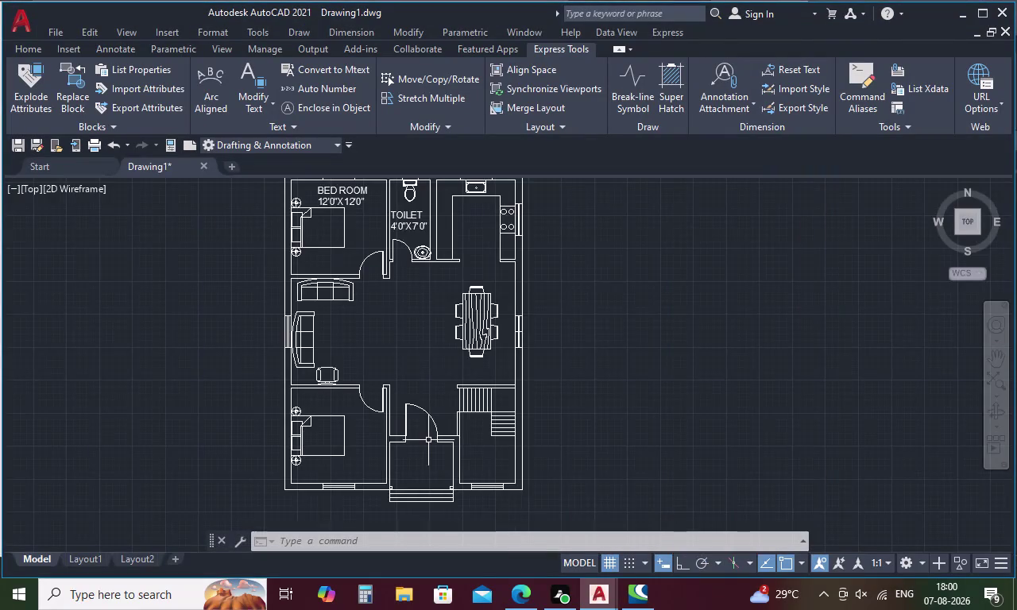
Paste a copy of the bedroom label into the kitchen and open it for editing.
scroll(down, 3)
scroll(up, 3)
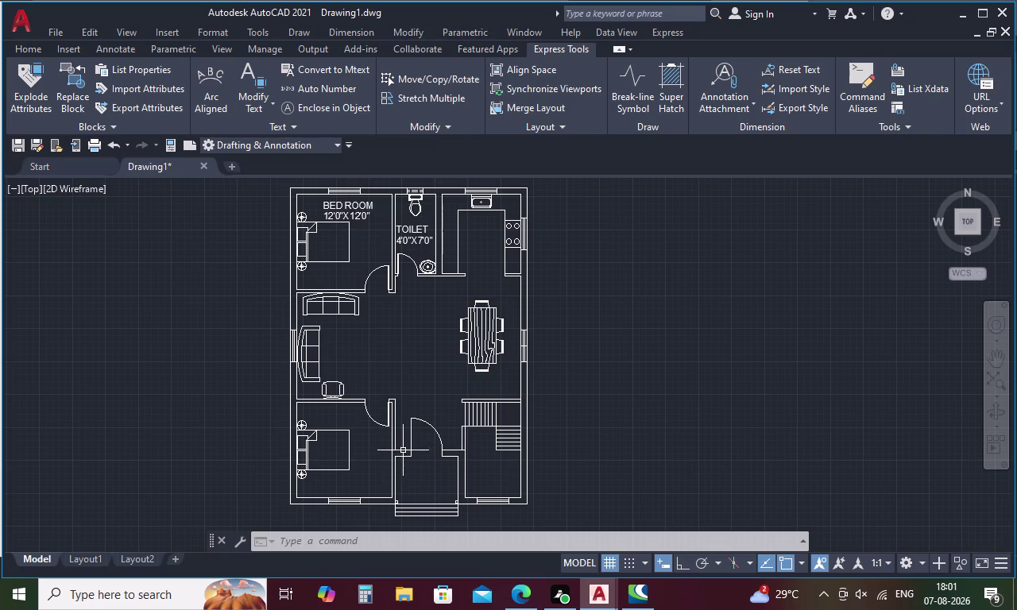
key(ctrl+v)
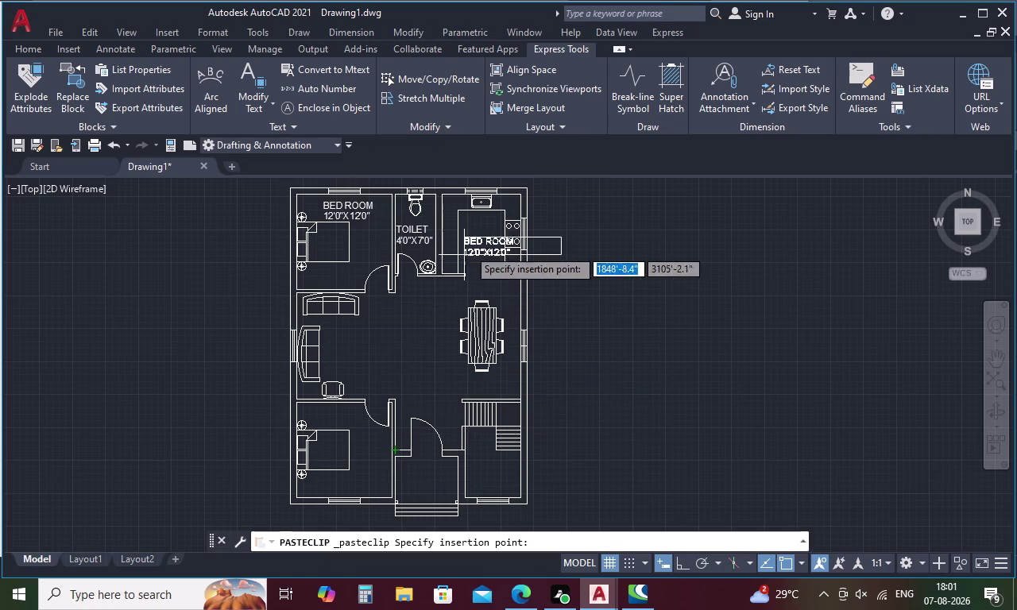
scroll(up, 3)
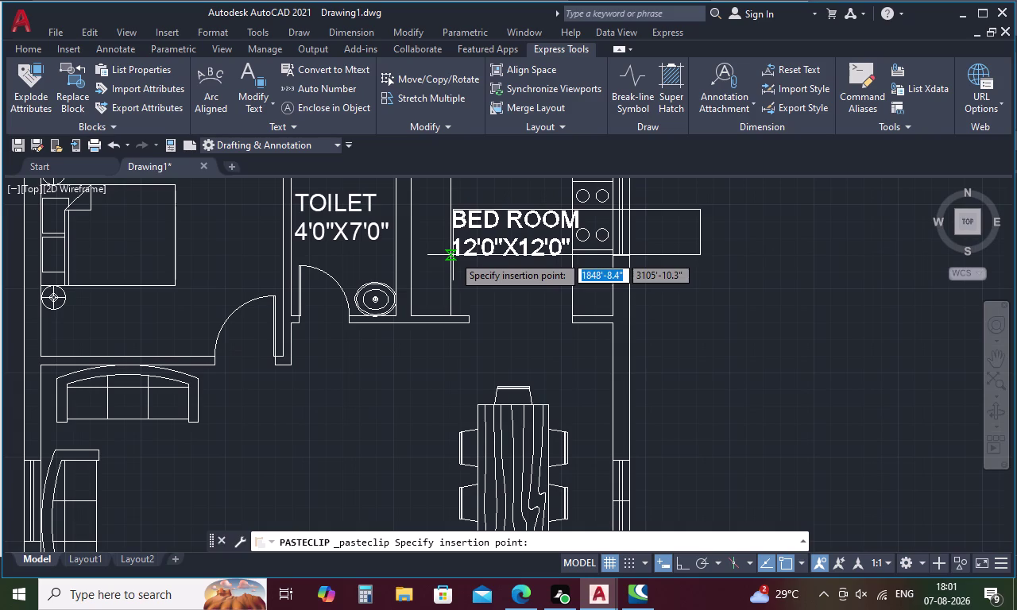
click(453, 255)
double_click(531, 240)
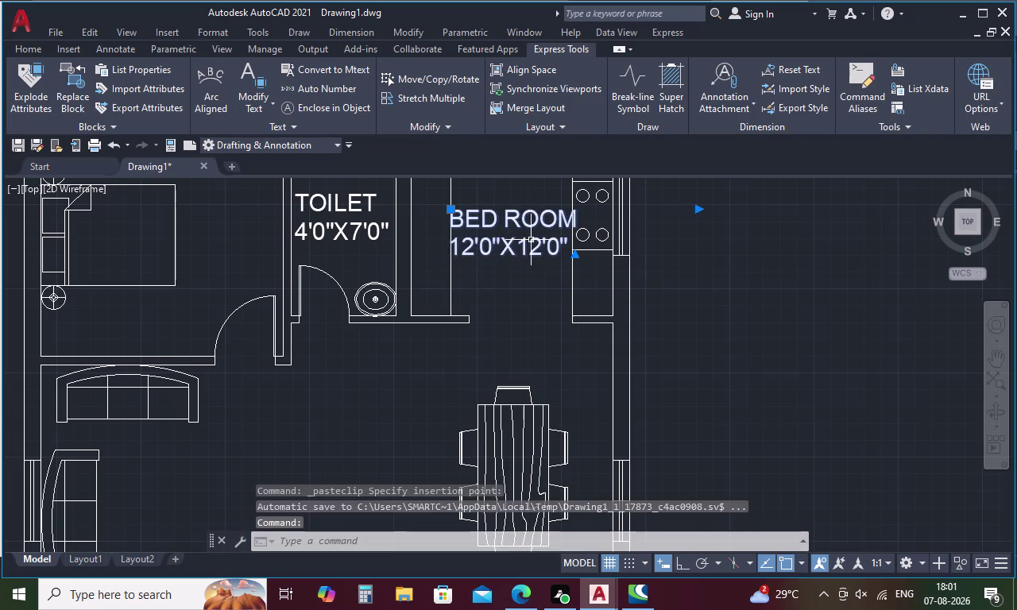
Replace the label's room name with KITCHEN.
click(576, 223)
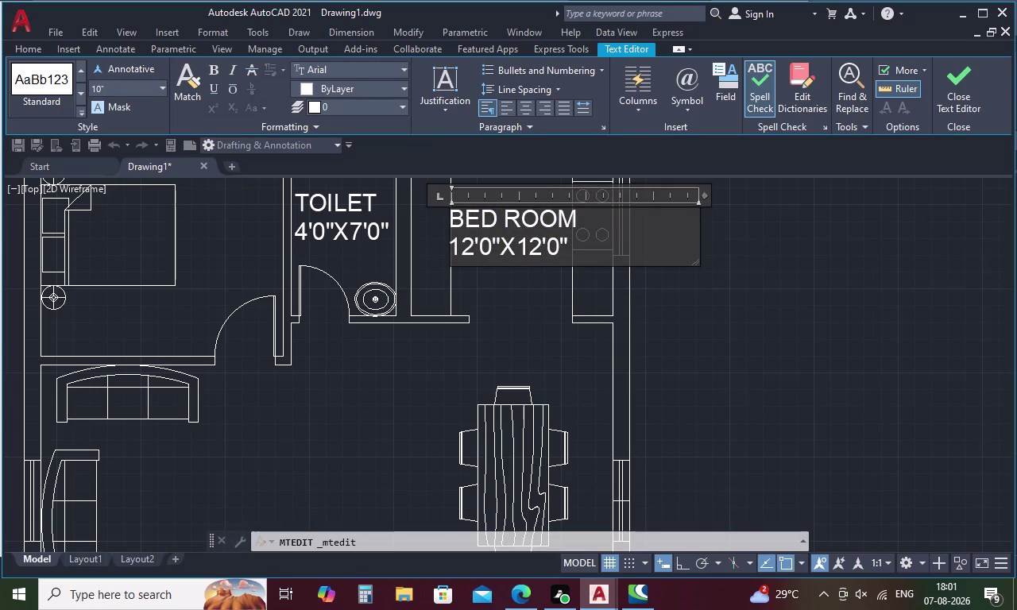
key(BackSpace)
key(BackSpace)
key(BackSpace)
text(K)
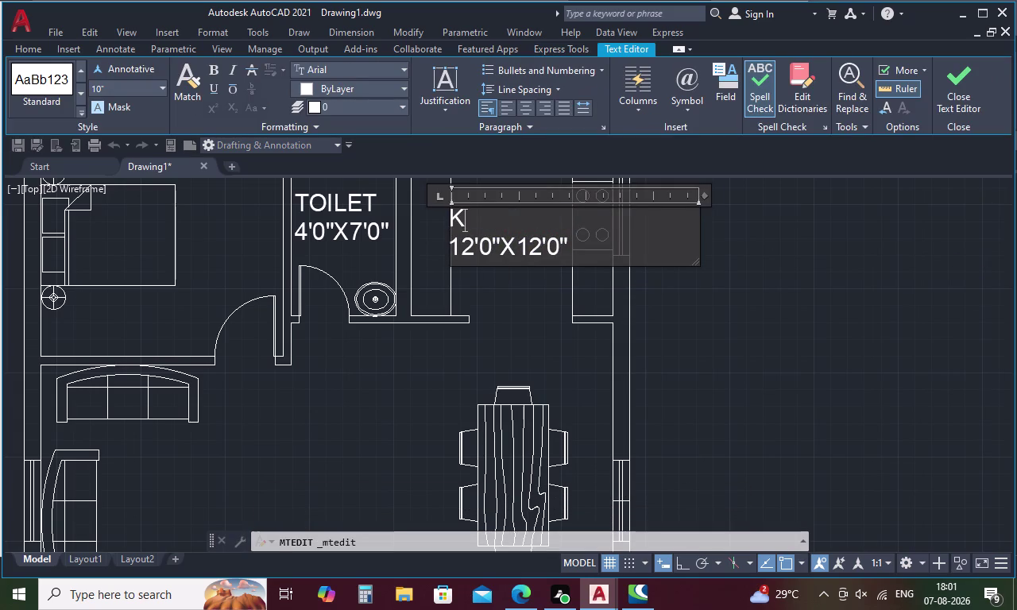
text(ITCHE)
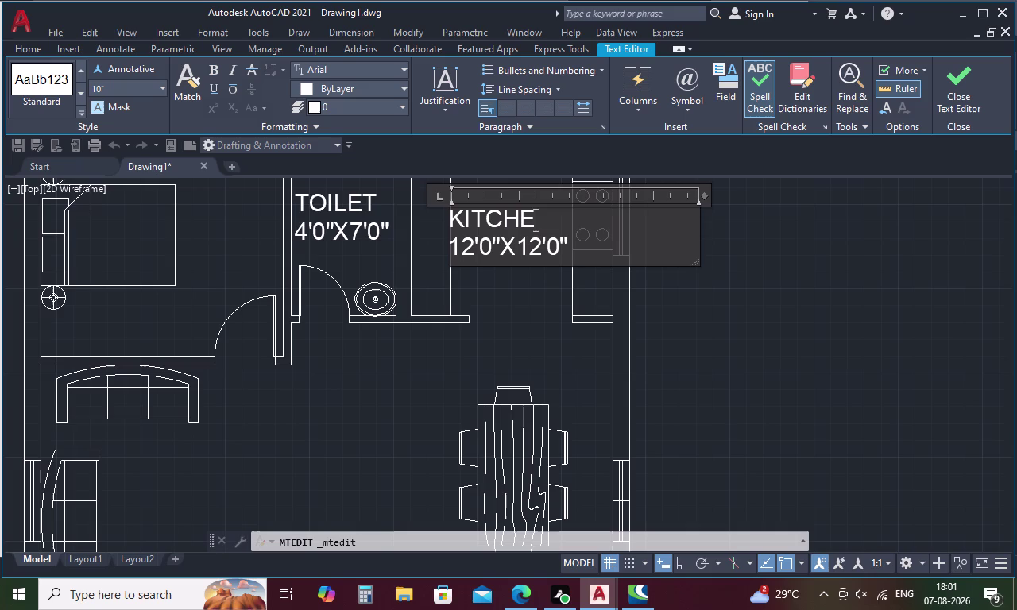
text(N)
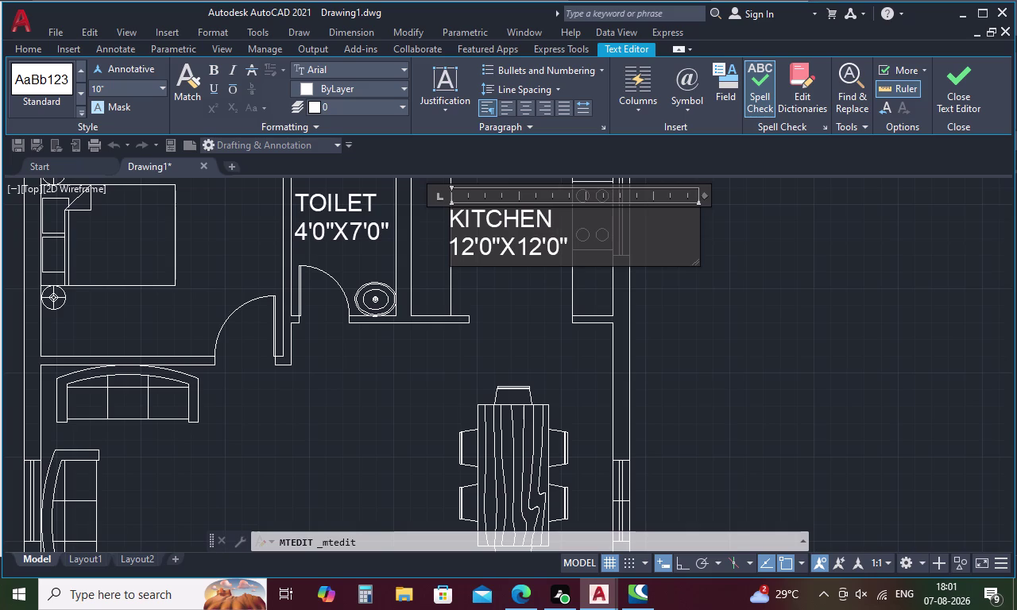
Change the second size dimension to 10'0".
key(Down)
key(Left)
key(BackSpace)
key(0)
key(Left)
key(Left)
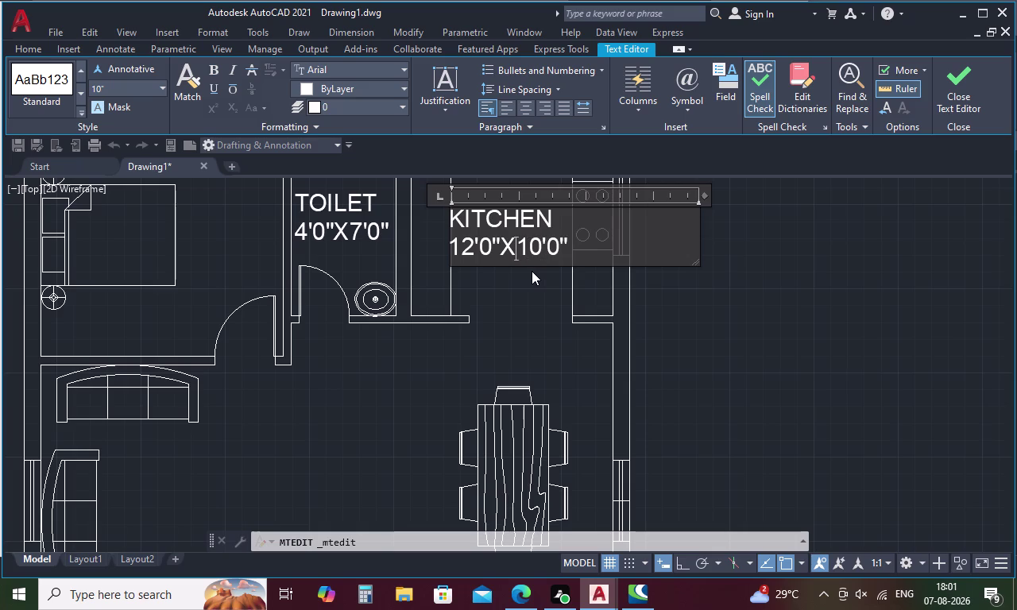
Change the first size dimension to 10'0", giving KITCHEN 10'0"X10'0".
key(Left)
key(Left)
key(Left)
key(Left)
key(BackSpace)
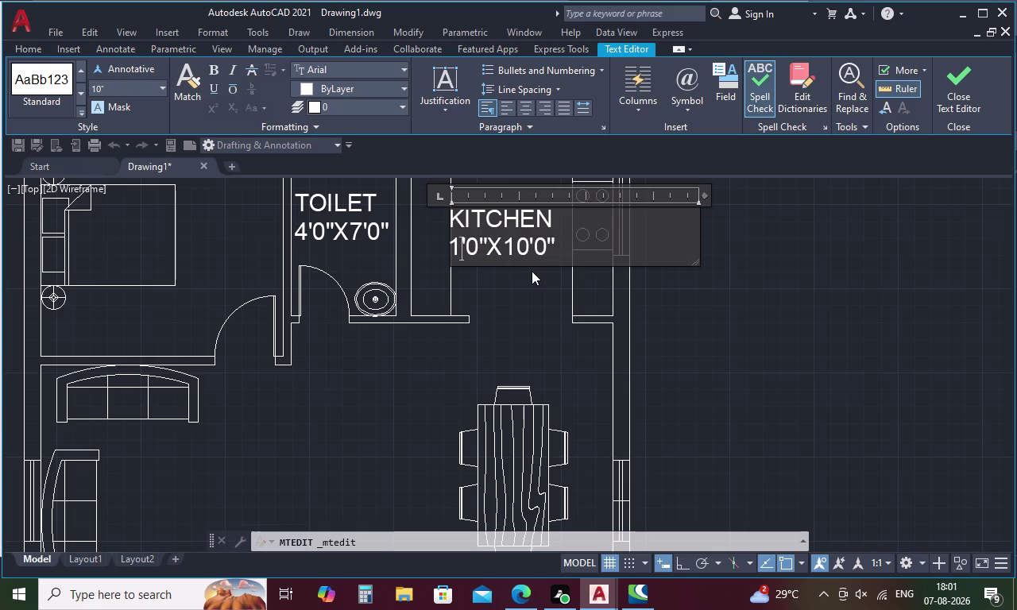
key(0)
click(523, 294)
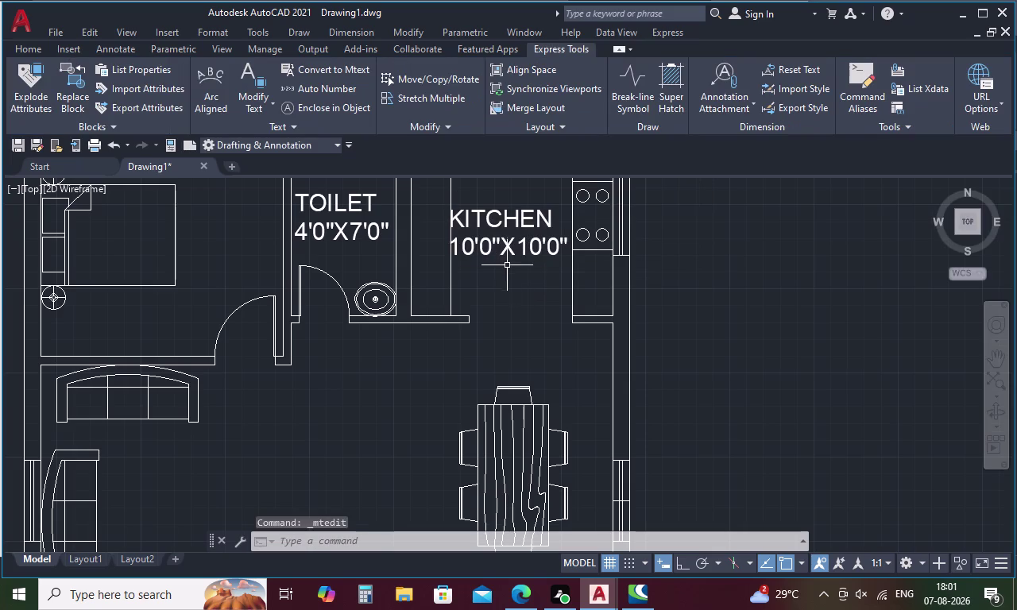
Move the KITCHEN label slightly into its final position.
click(507, 250)
right_click(507, 250)
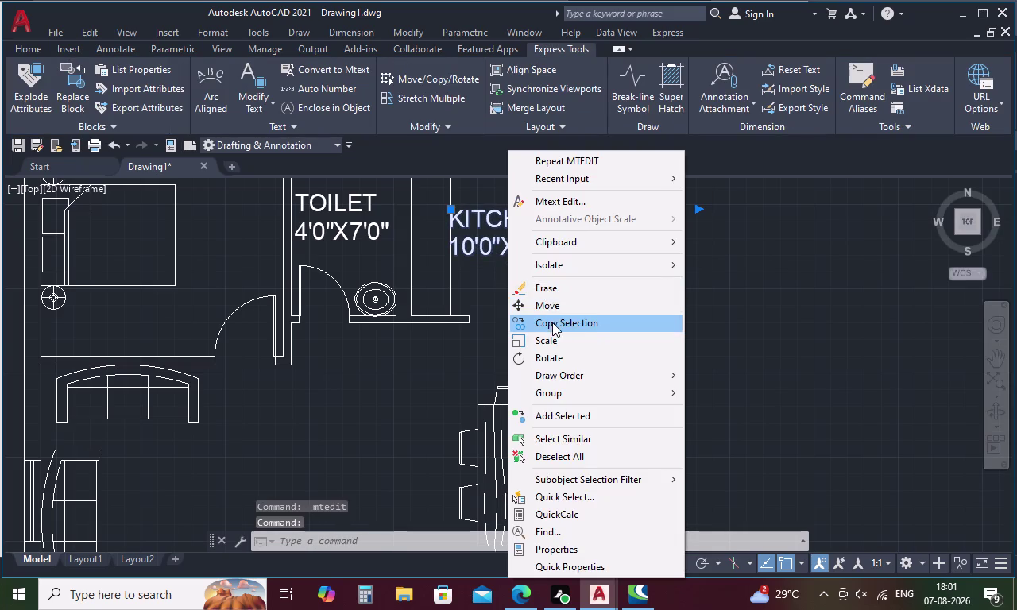
click(551, 308)
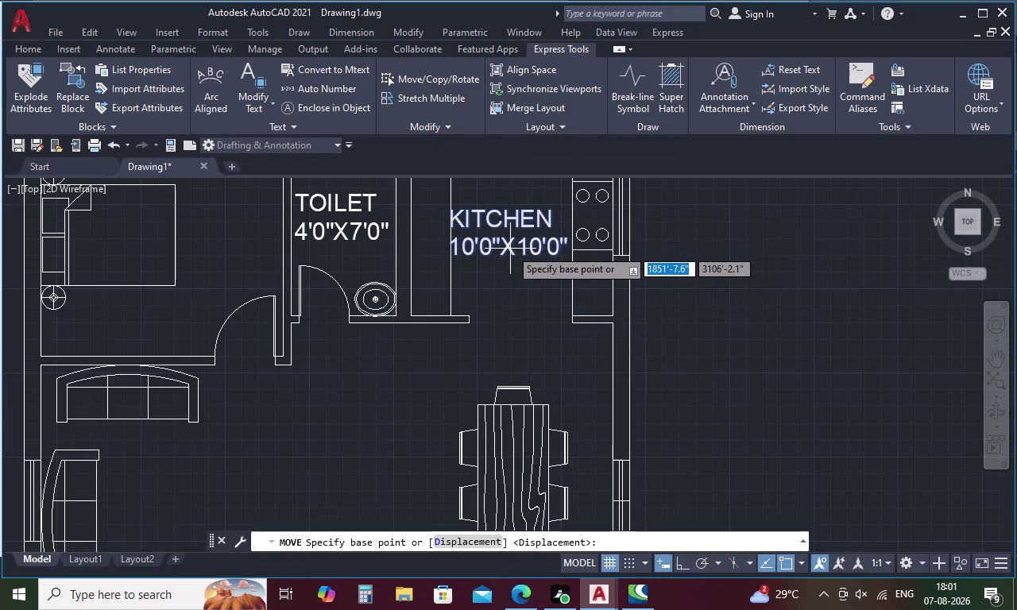
click(507, 250)
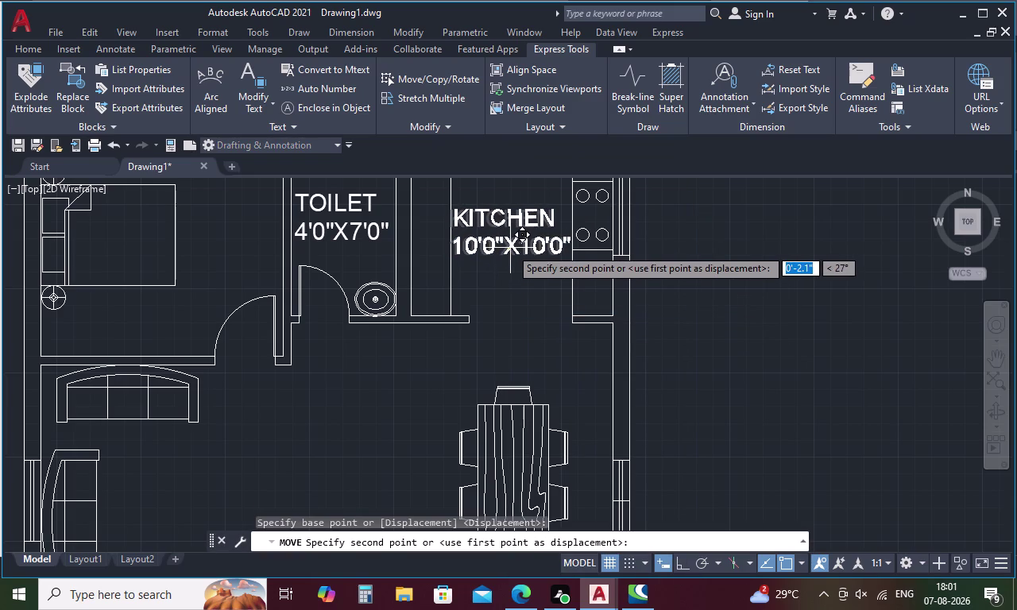
click(511, 248)
Pan to the central rooms and paste another copy of the bedroom label.
scroll(down, 3)
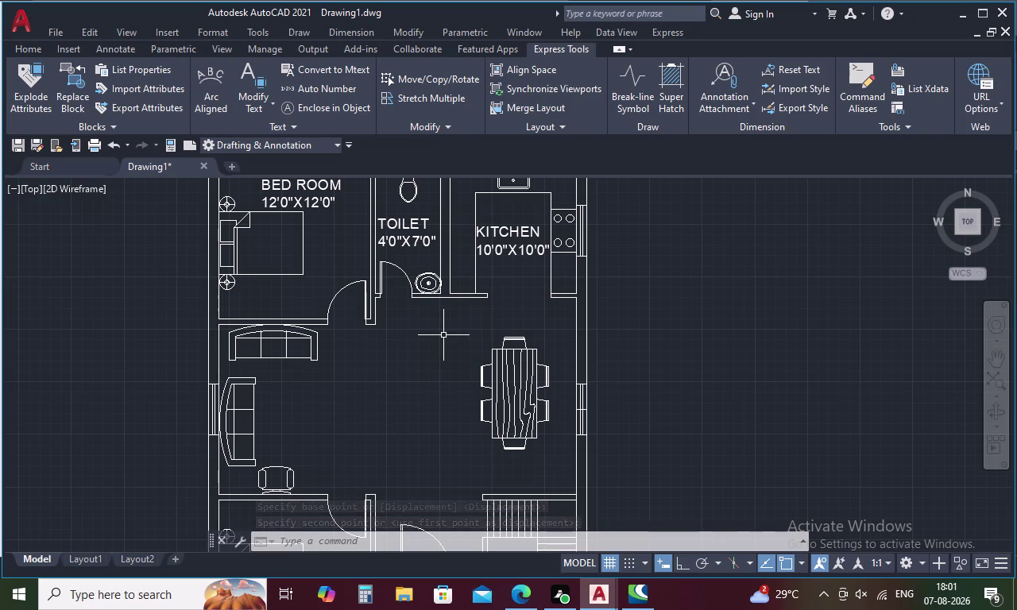
middle_drag(440, 337, 471, 344)
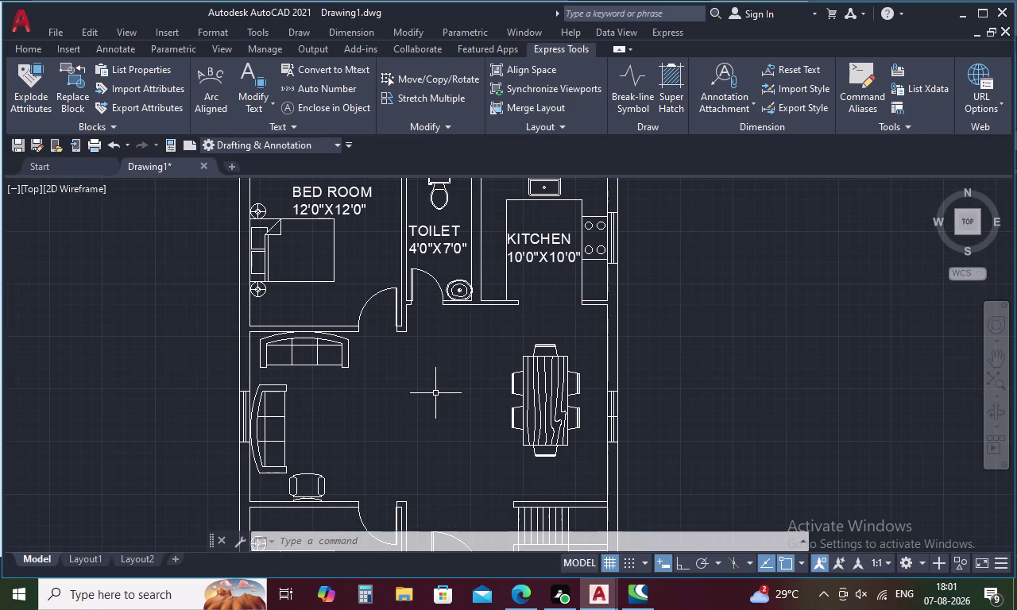
key(ctrl+v)
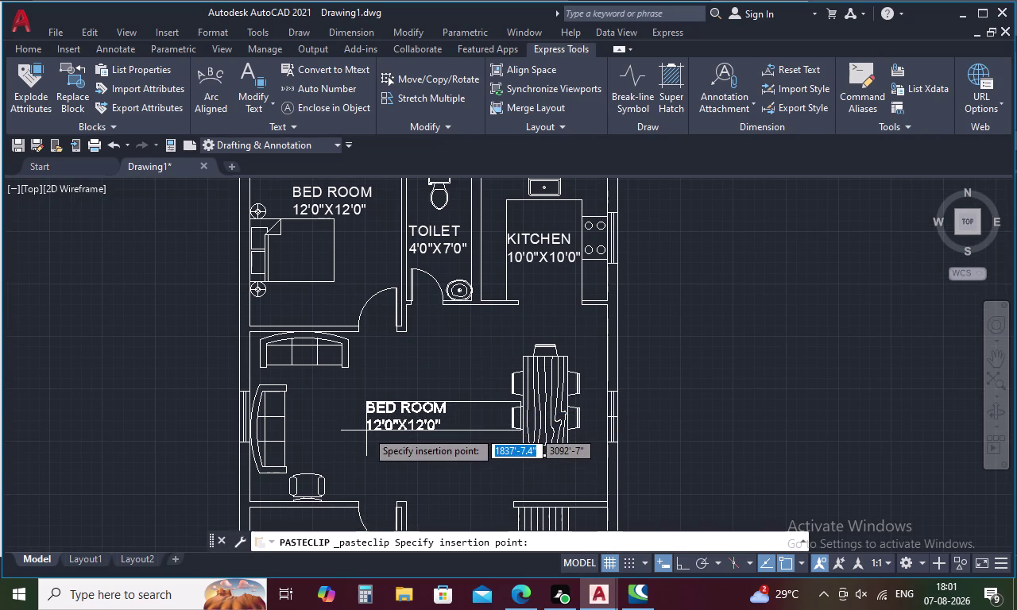
Place the label copy in the living area and clear its old room name.
click(366, 431)
double_click(408, 406)
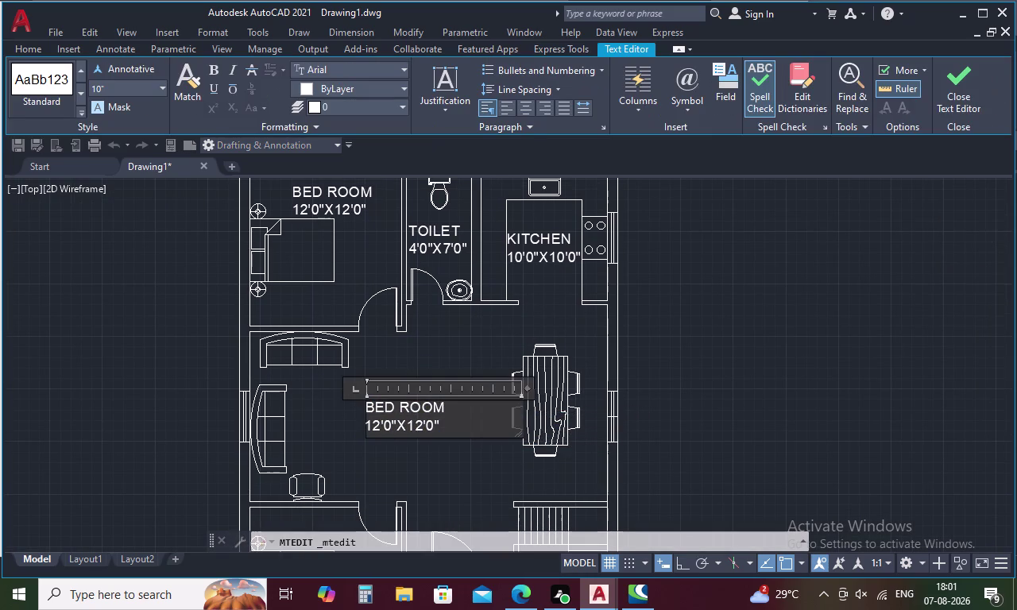
click(462, 421)
click(454, 410)
key(BackSpace)
key(BackSpace)
key(BackSpace)
Retype the first line as LIVING & DINING.
text(LI)
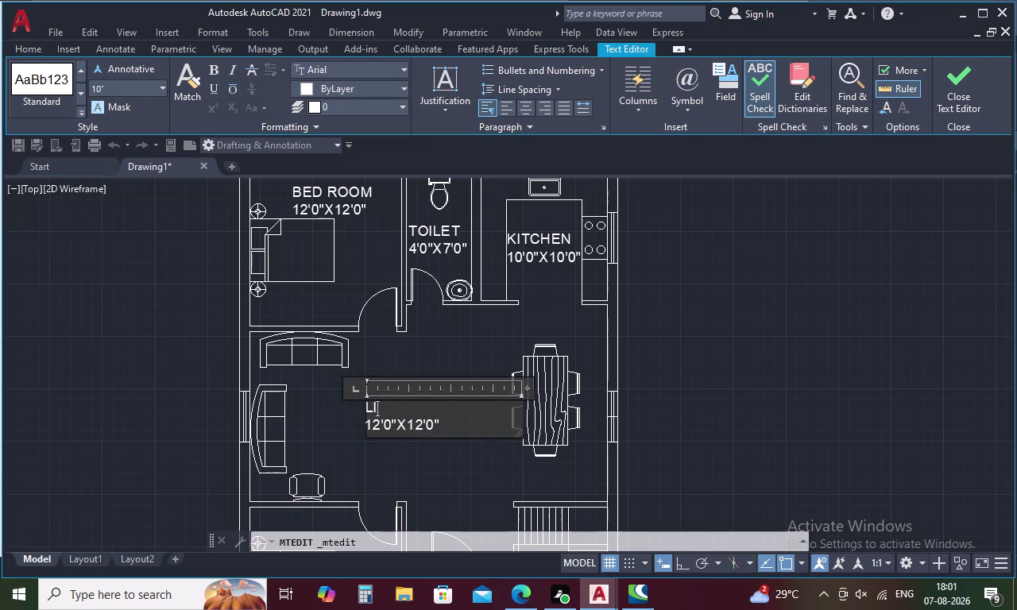
text(B)
key(BackSpace)
text(V)
text(ING)
key(space)
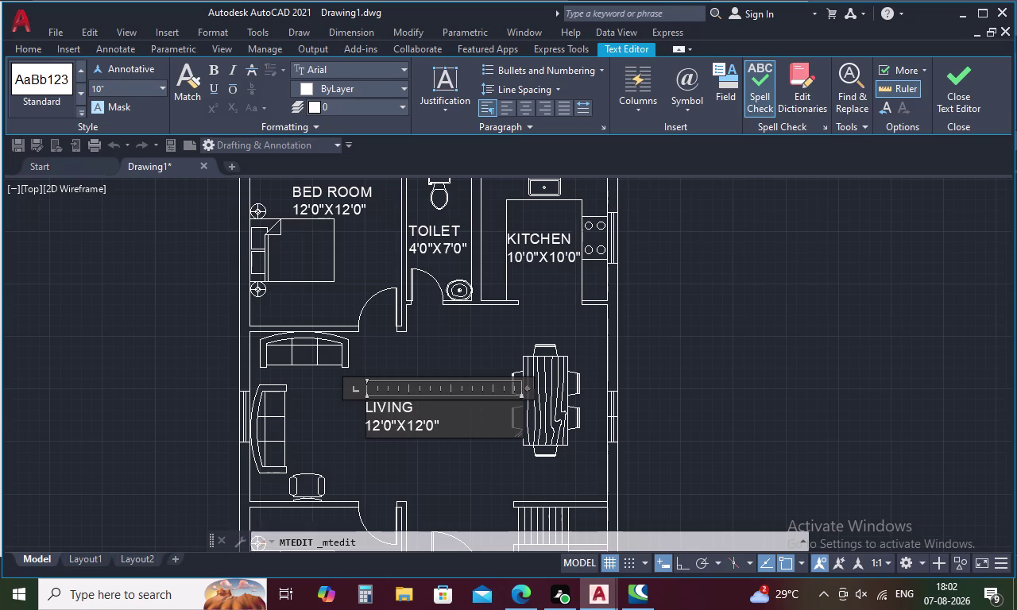
key(shift+ampersand)
key(space)
text(DINI)
text(NG)
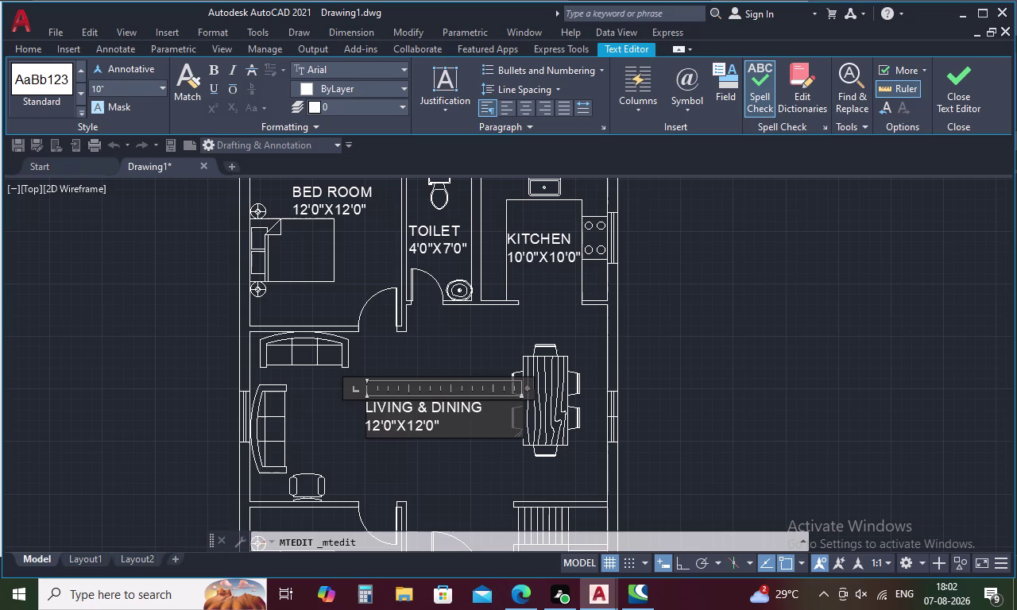
Change the size line to 17'0"X15'0" and finish editing.
click(375, 427)
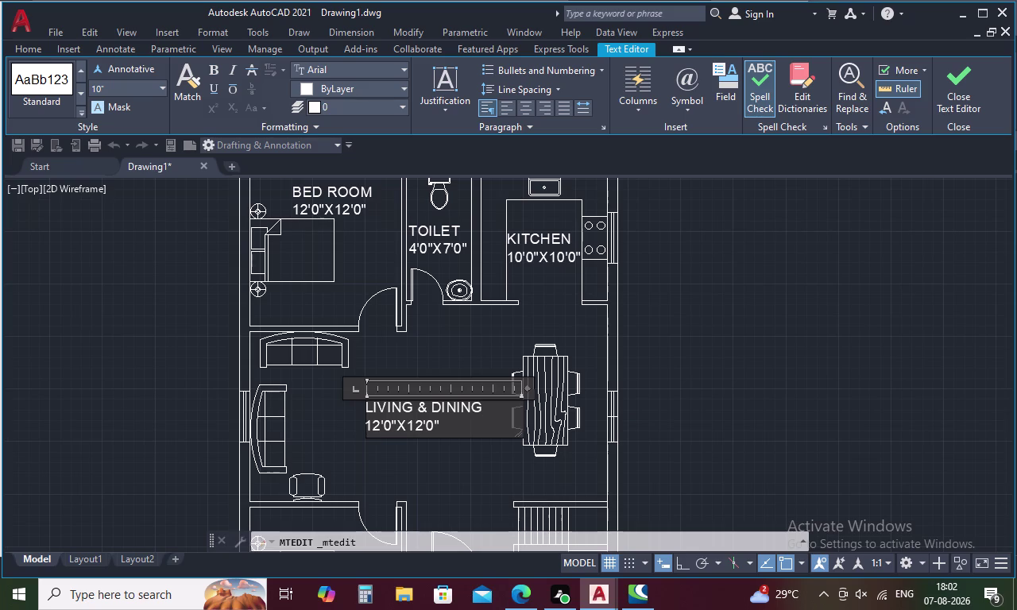
key(Right)
key(BackSpace)
key(7)
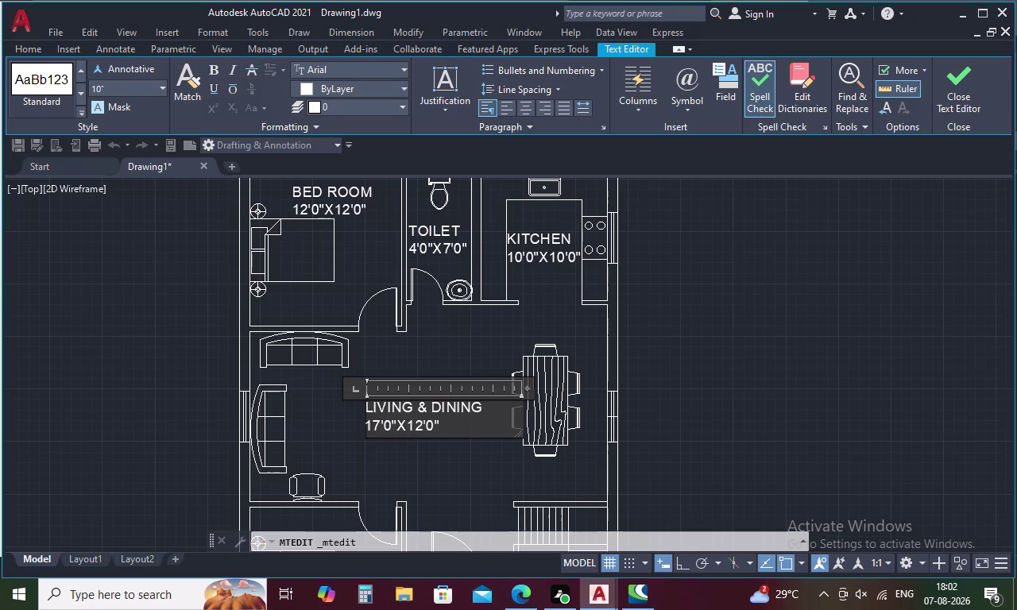
click(421, 424)
key(BackSpace)
key(5)
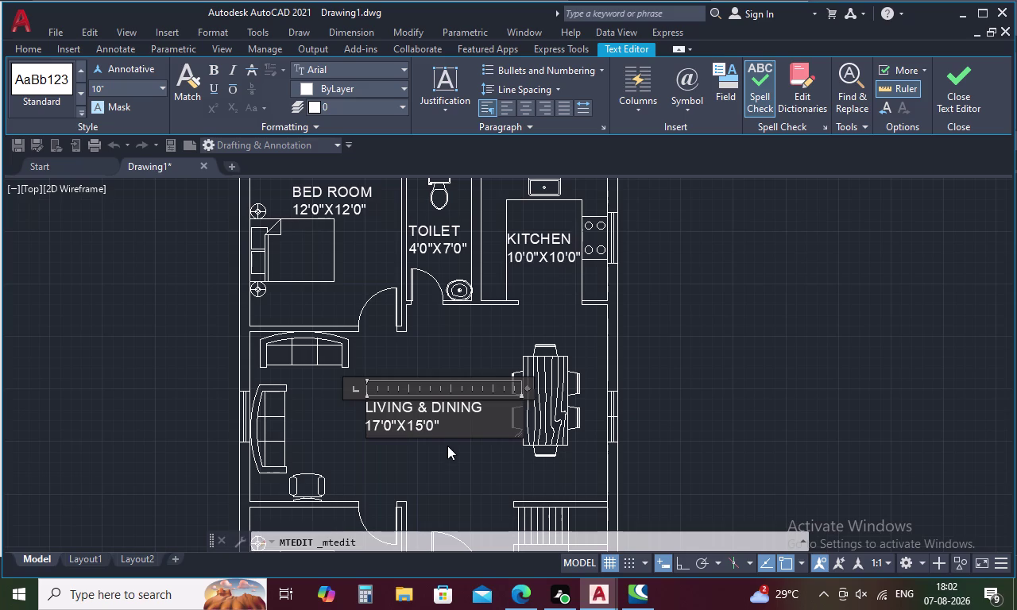
click(447, 456)
Pan to the lower part of the plan and paste another bedroom label copy.
scroll(down, 3)
middle_drag(443, 434, 422, 350)
middle_drag(430, 464, 434, 417)
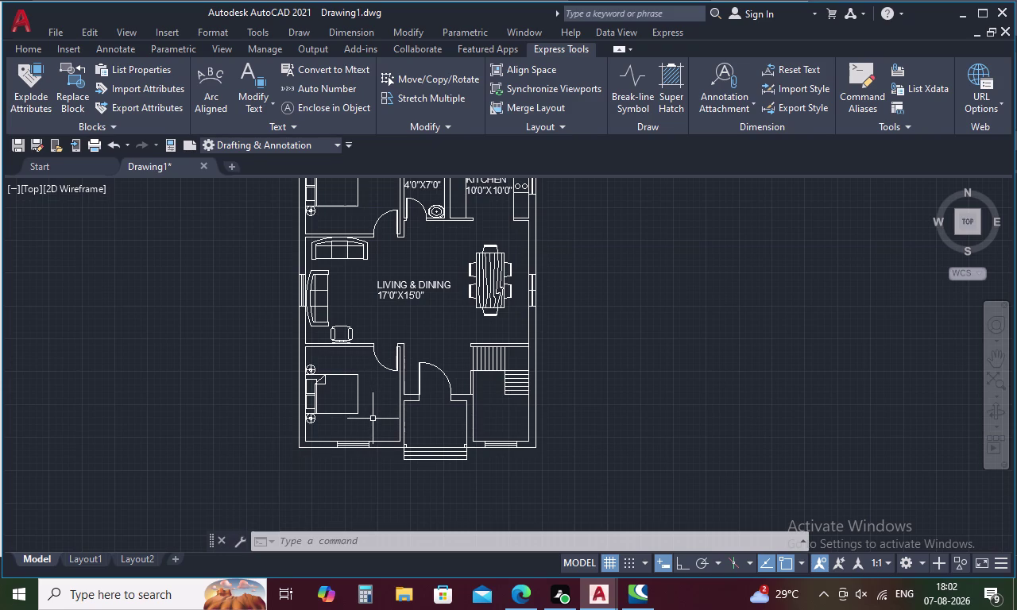
key(ctrl+v)
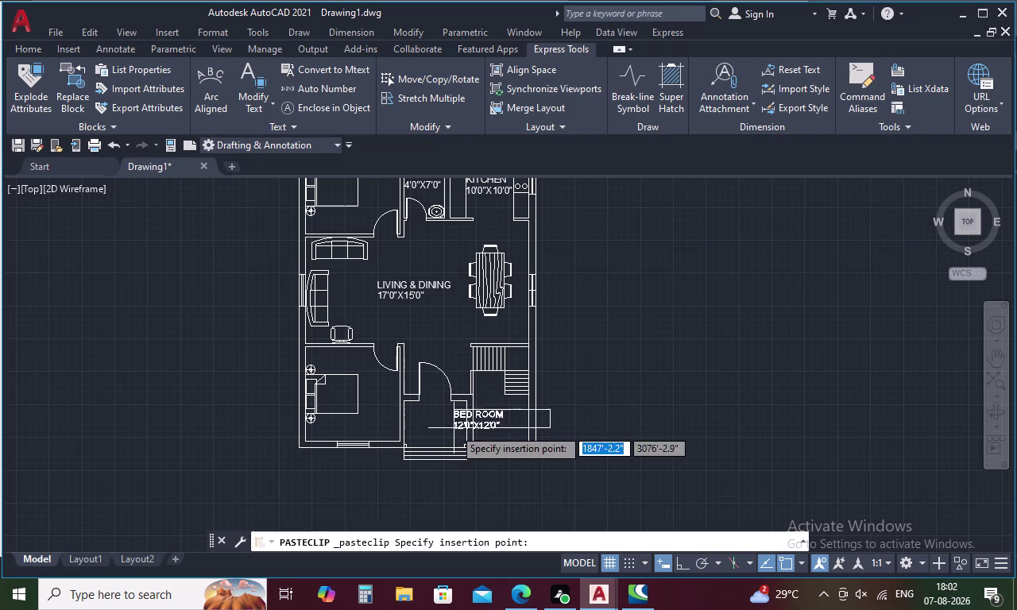
Place the label copy in the stair area and delete BED ROOM from it.
scroll(up, 3)
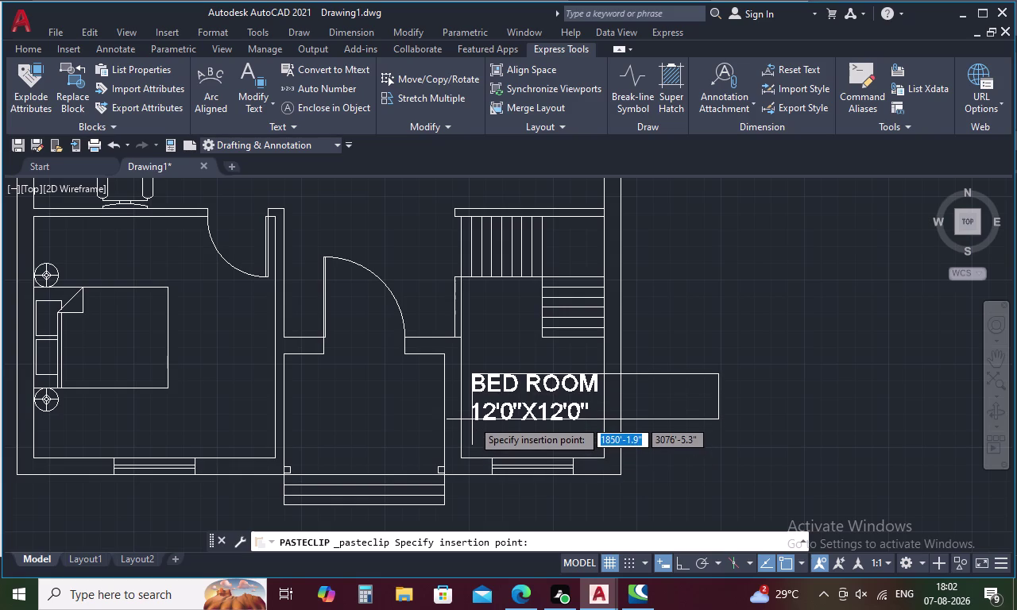
click(471, 420)
double_click(517, 409)
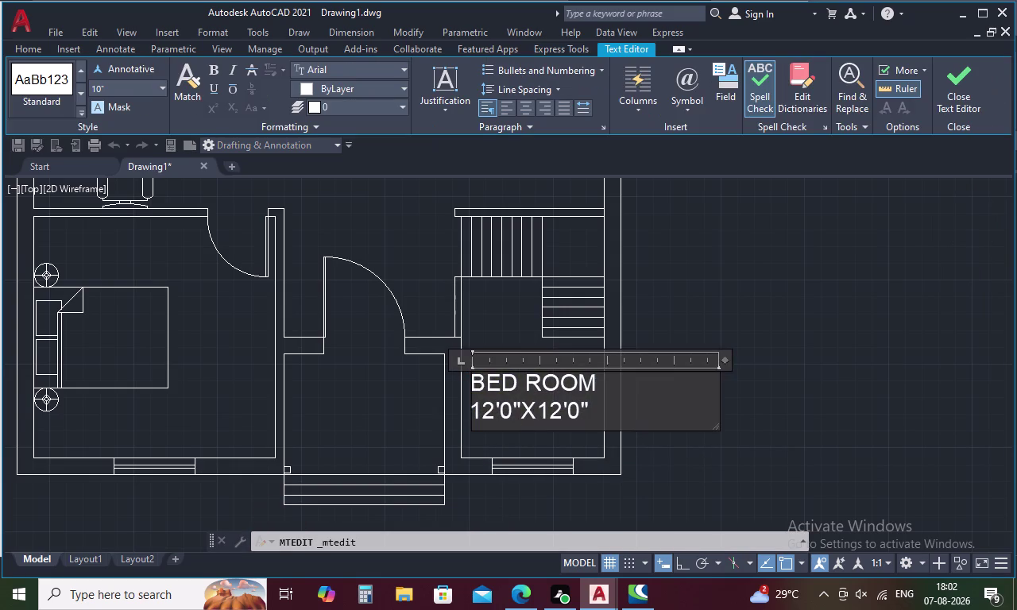
click(594, 383)
key(BackSpace)
key(BackSpace)
key(BackSpace)
key(BackSpace)
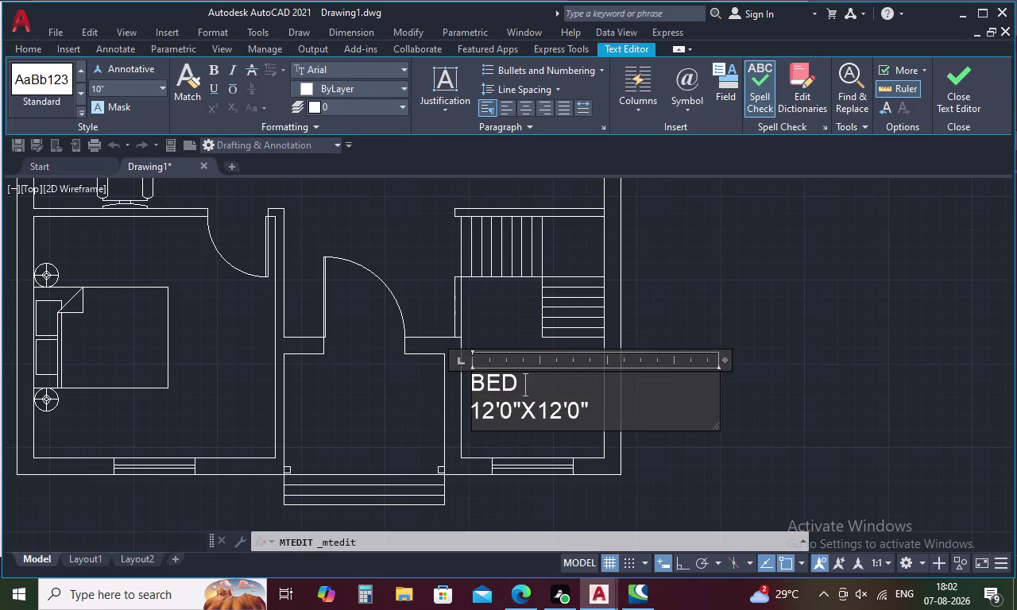
key(BackSpace)
key(BackSpace)
key(BackSpace)
key(BackSpace)
Type STAIRCASE as the label's first line.
text(ST)
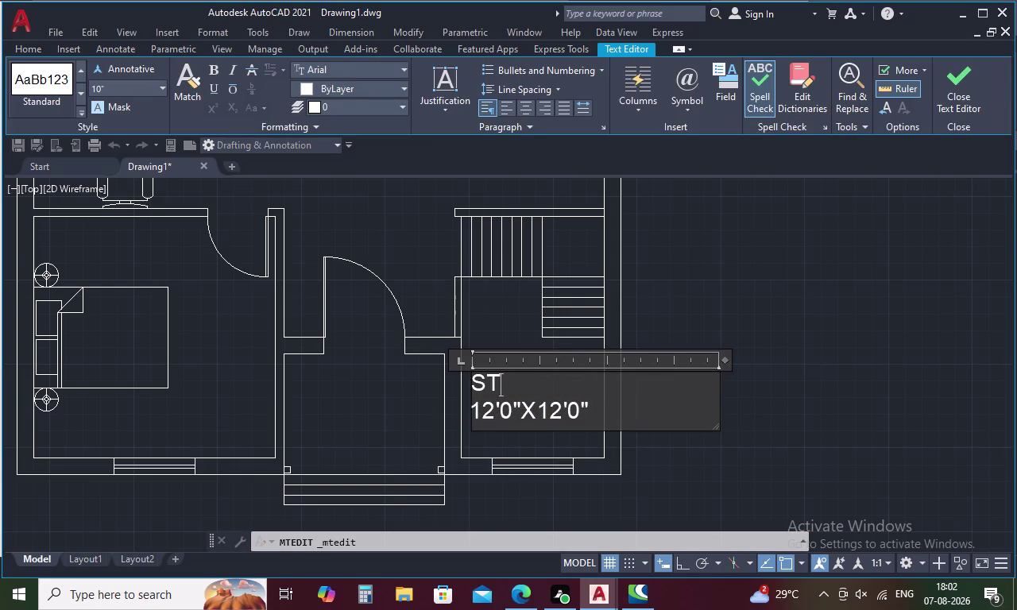
text(AIT)
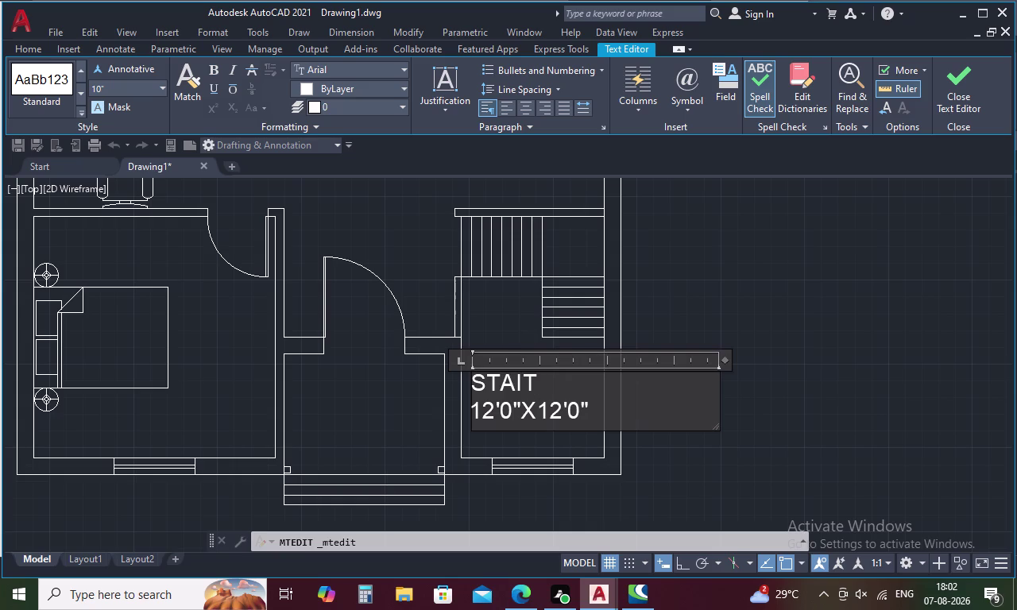
key(BackSpace)
text(RCASE)
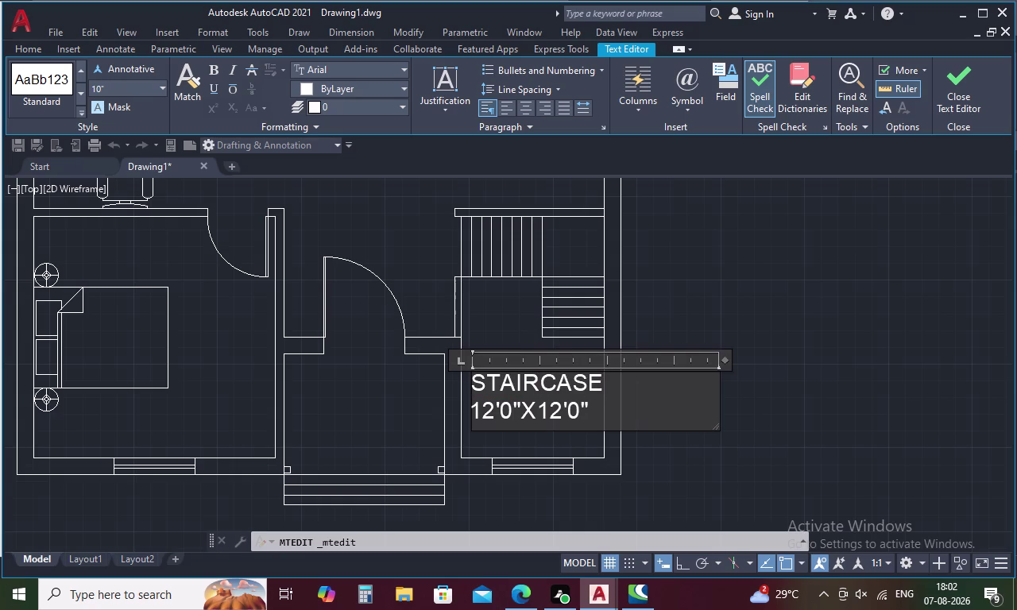
Replace the old 12 width in the size line with 6'-.
click(577, 415)
click(495, 412)
key(BackSpace)
key(BackSpace)
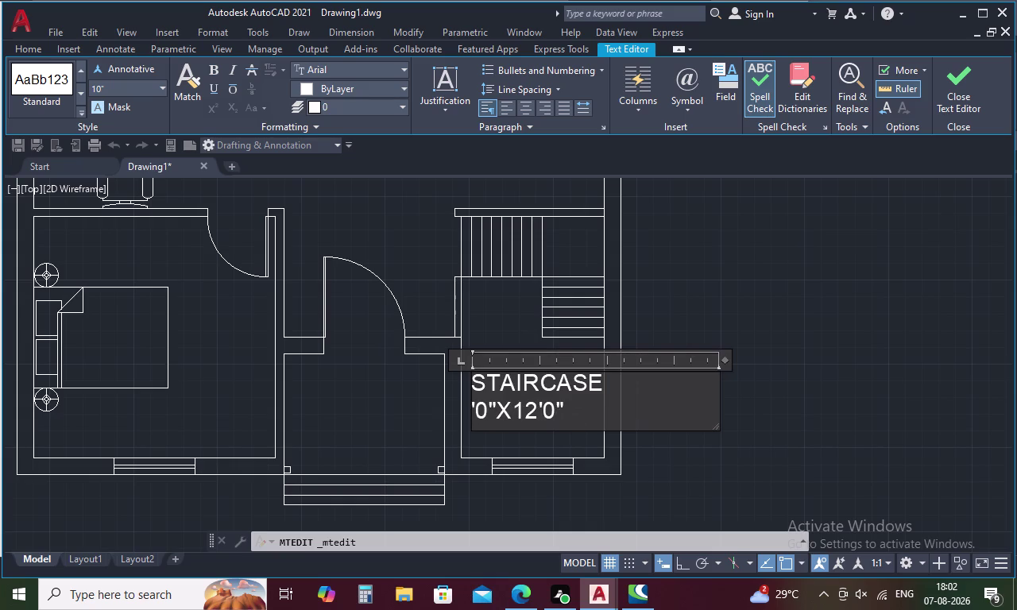
key(6)
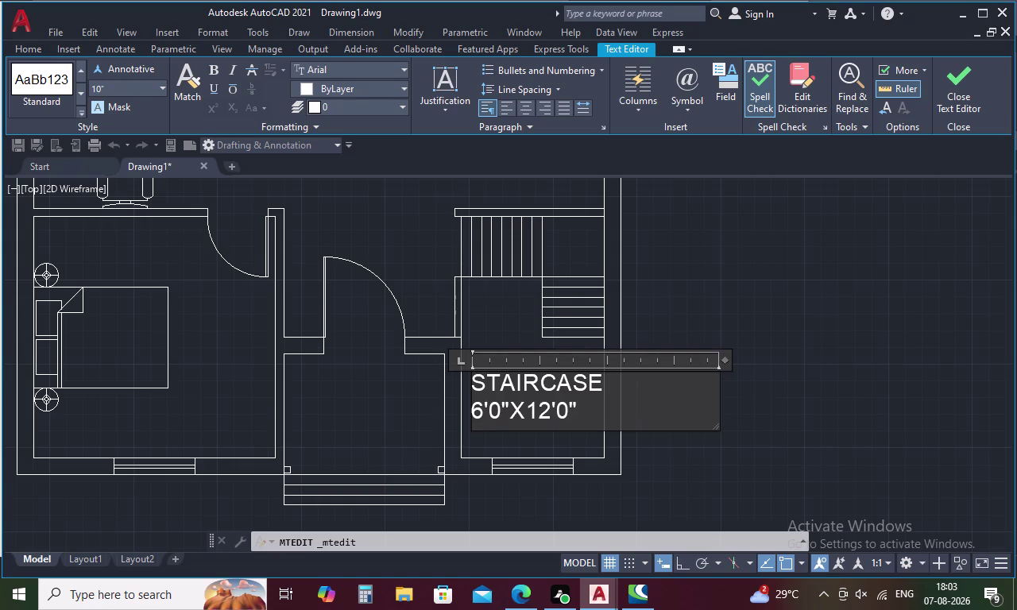
click(511, 409)
key(BackSpace)
key(BackSpace)
key(BackSpace)
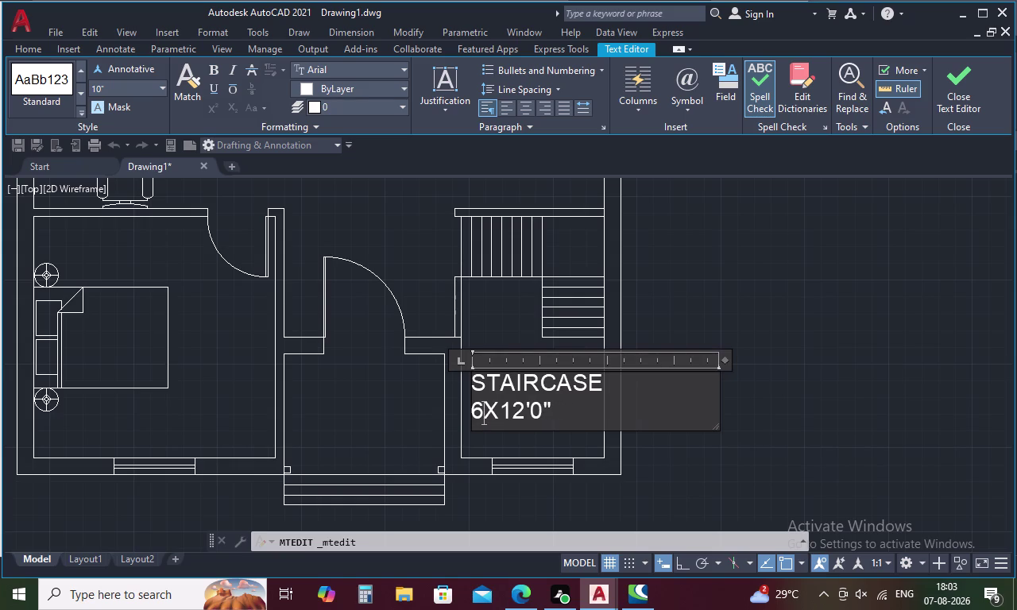
key(apostrophe)
key(minus)
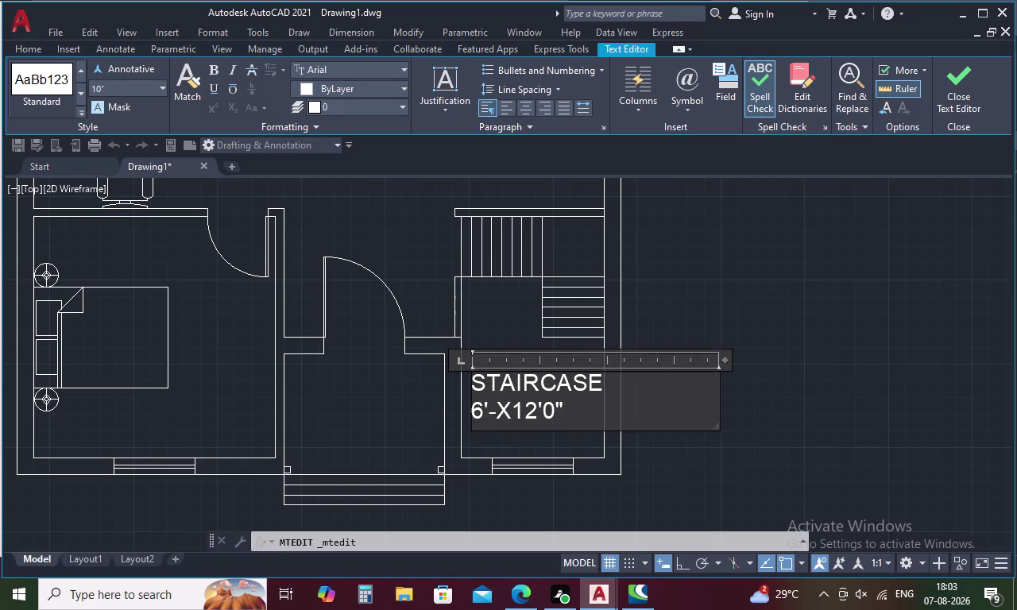
Remove the old length and finish the size line as 6'-6" WIDE.
key(Right)
key(Right)
key(Right)
key(Right)
key(Right)
key(BackSpace)
key(BackSpace)
key(BackSpace)
key(BackSpace)
key(BackSpace)
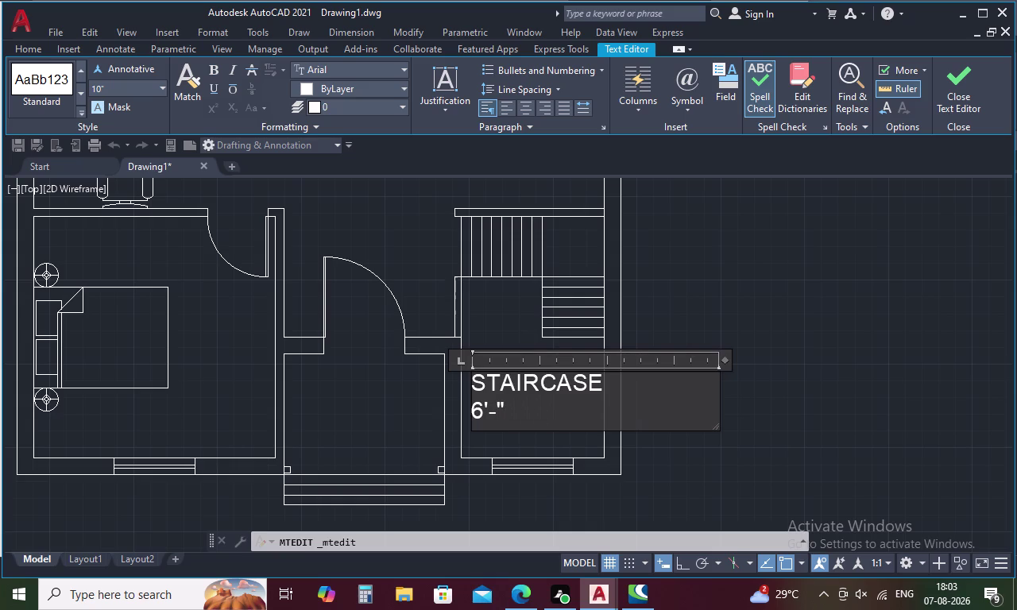
key(6)
key(Right)
key(space)
text(W)
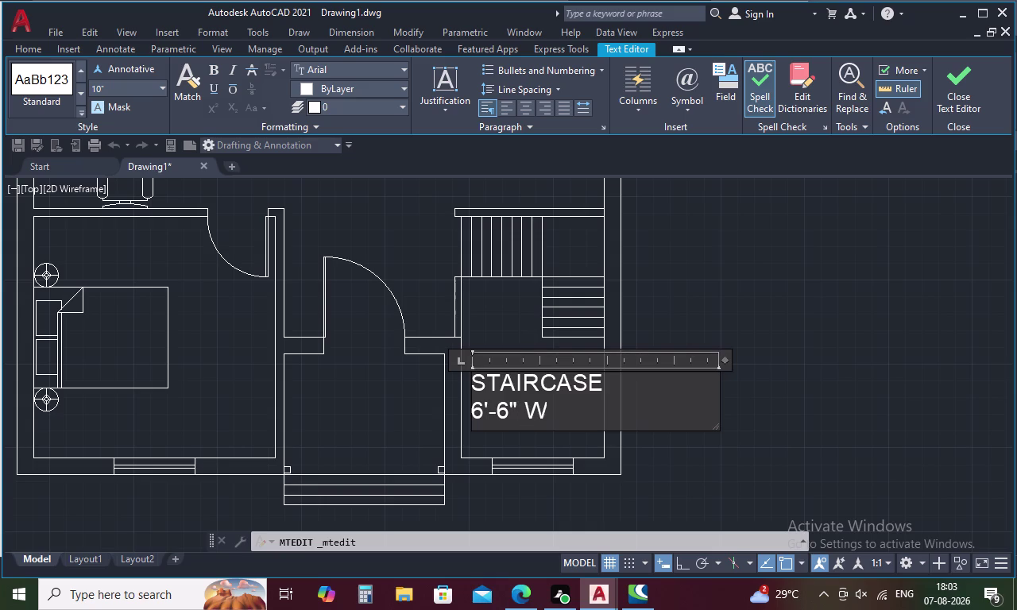
key(i)
text(DE)
click(667, 313)
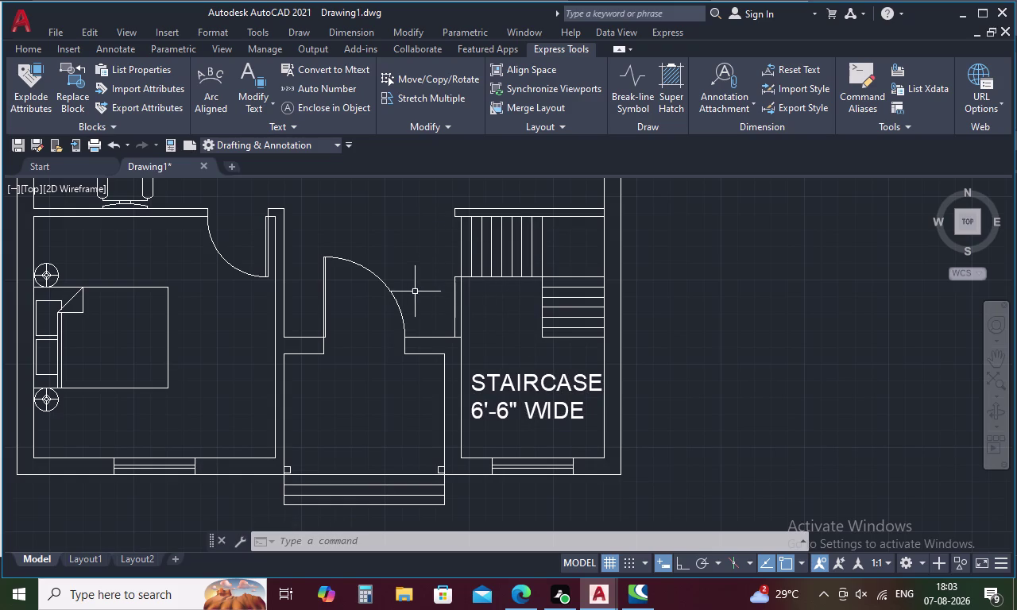
key(ctrl+v)
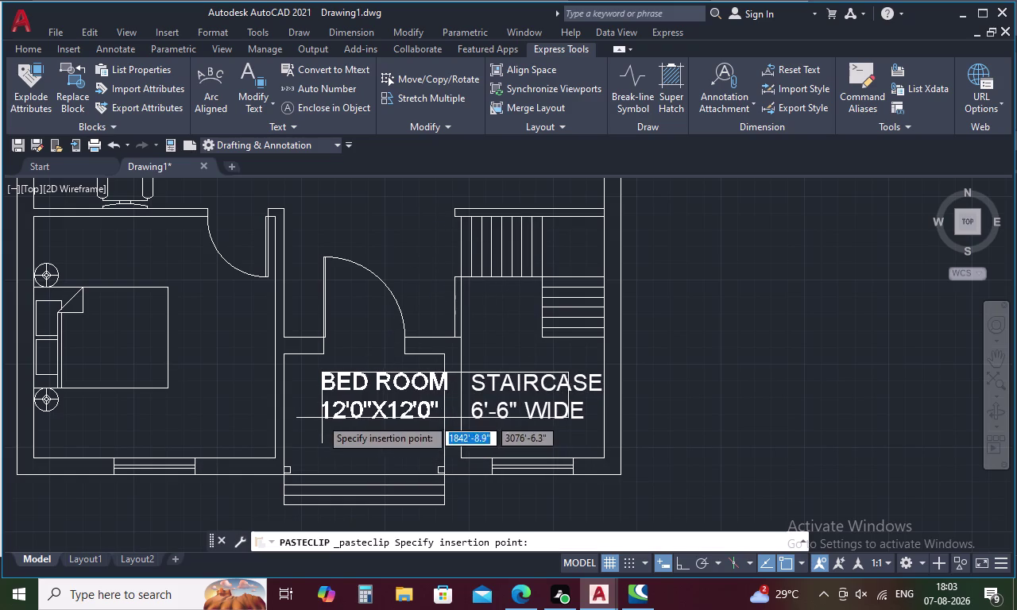
Drop the pasted label in the sit-out room and erase BED ROOM.
click(298, 418)
double_click(356, 386)
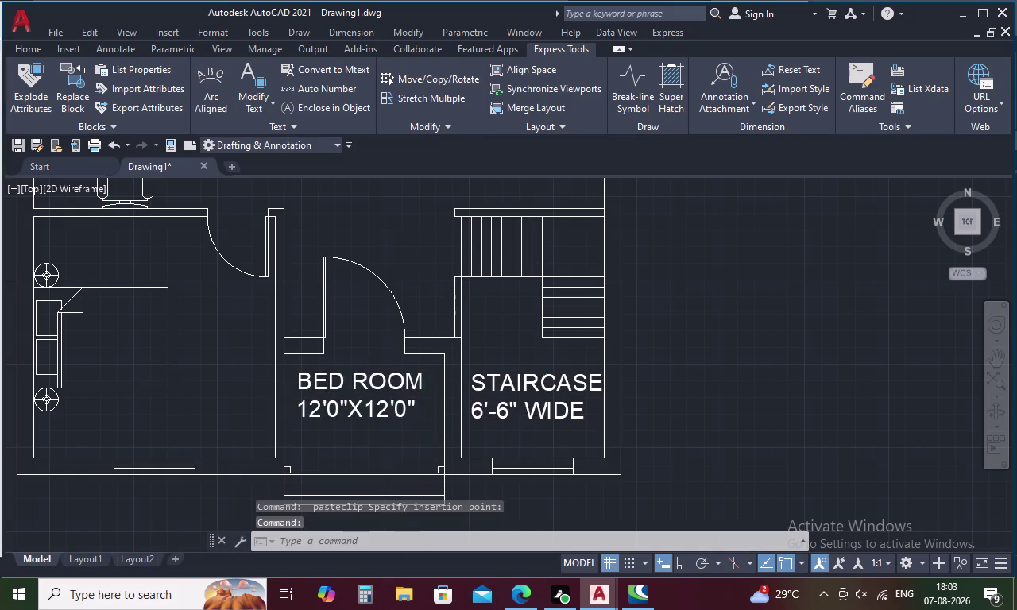
click(419, 385)
key(BackSpace)
key(BackSpace)
key(BackSpace)
key(BackSpace)
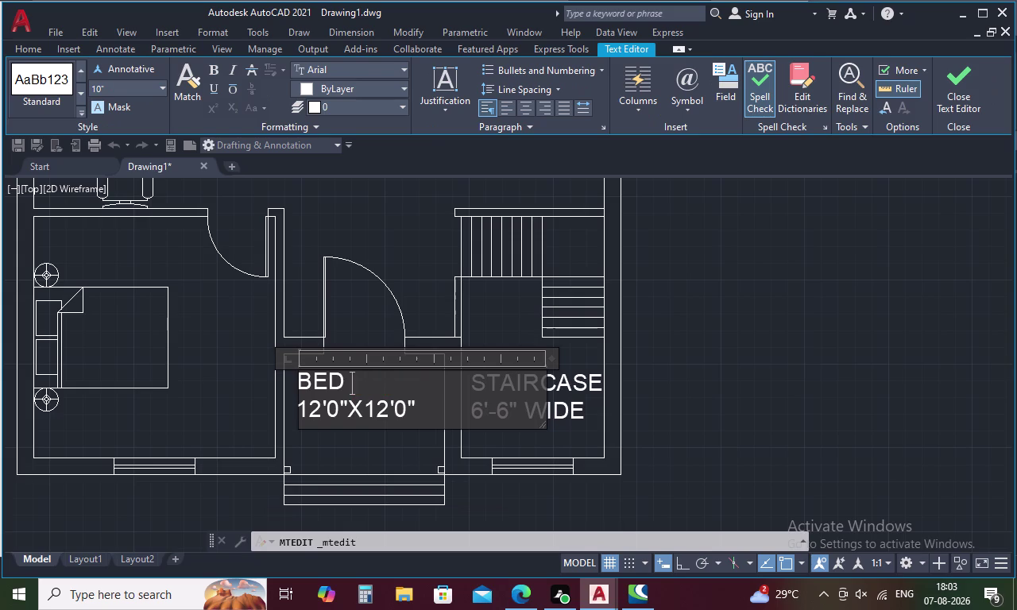
key(BackSpace)
key(BackSpace)
key(BackSpace)
key(BackSpace)
Type SIT OUT as the label's first line.
text(S)
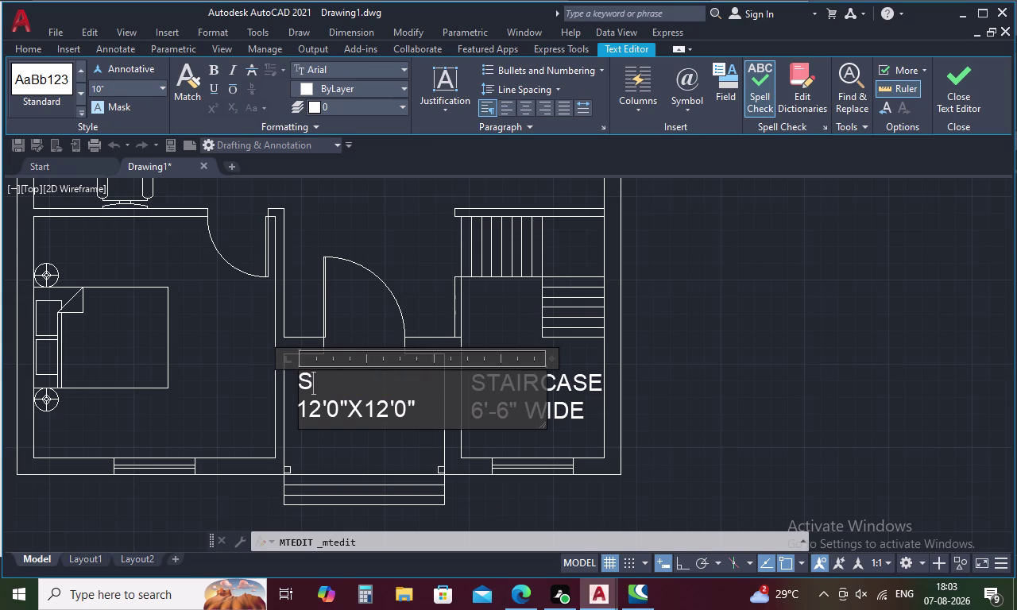
text(IT)
key(space)
text(OUT)
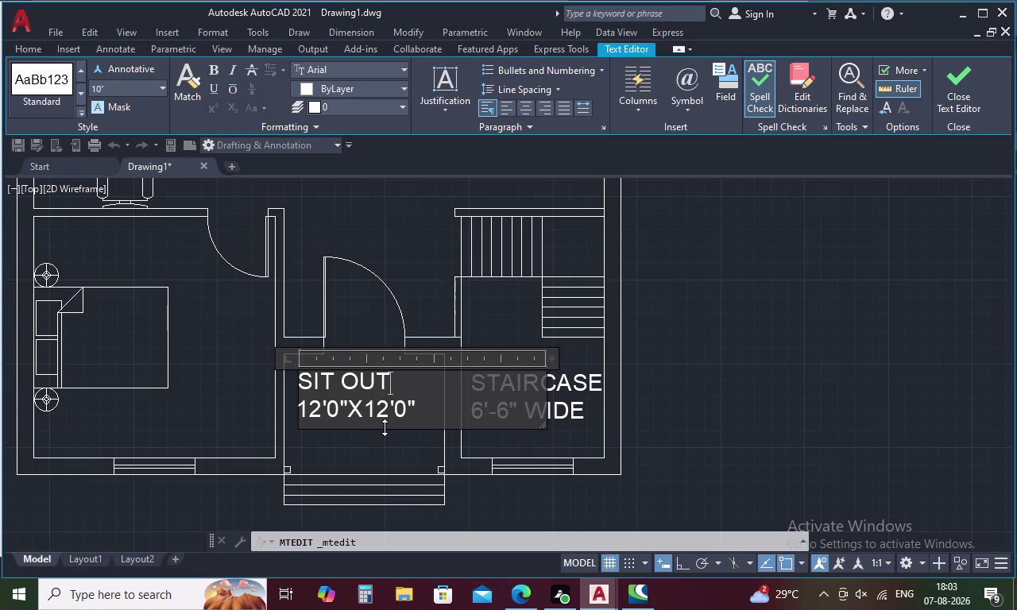
Change the size line's width from 12 to 8 feet.
click(311, 405)
key(Right)
key(BackSpace)
key(BackSpace)
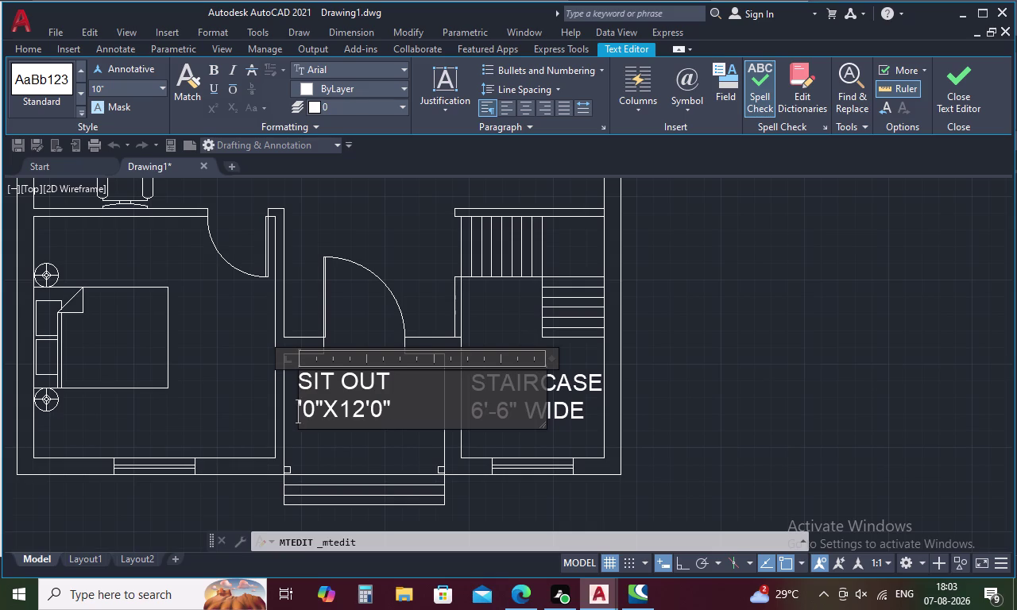
key(8)
key(Right)
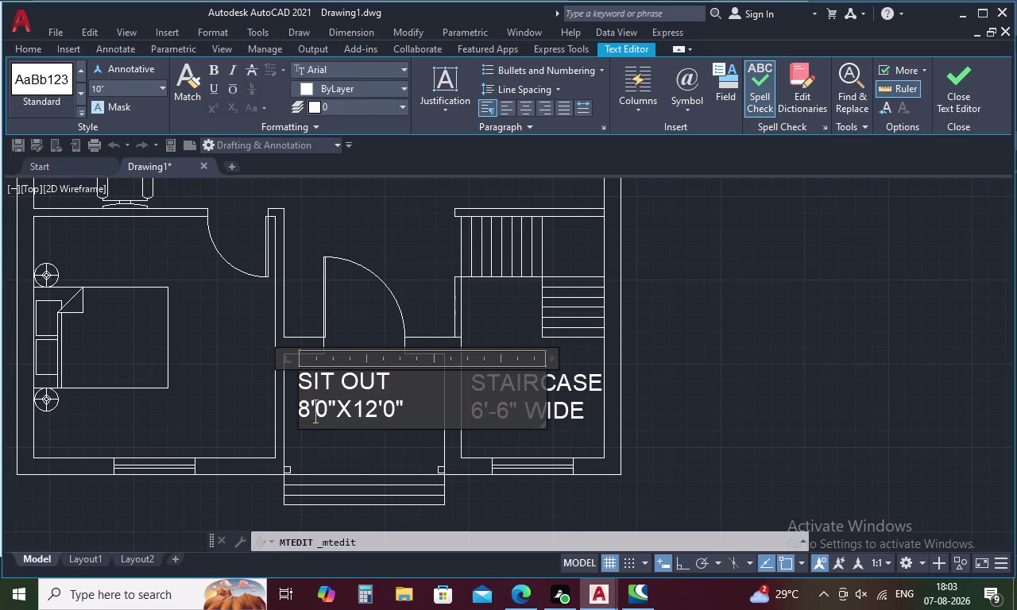
Change the length to 6 feet, giving 8'0"X6'0", and select the finished label.
key(Right)
key(Right)
key(Right)
key(Right)
key(Right)
key(BackSpace)
key(BackSpace)
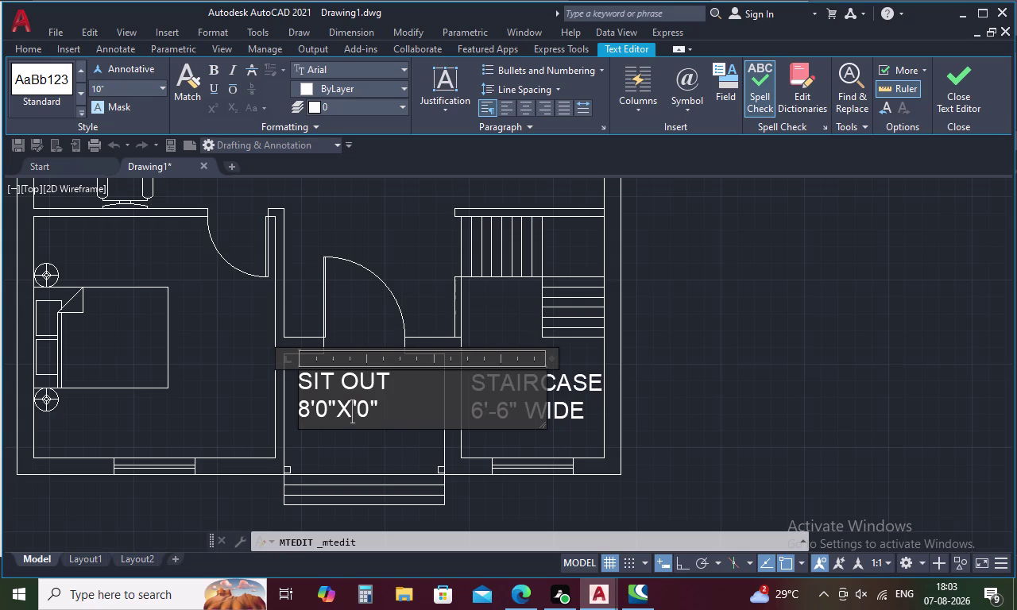
key(6)
click(316, 444)
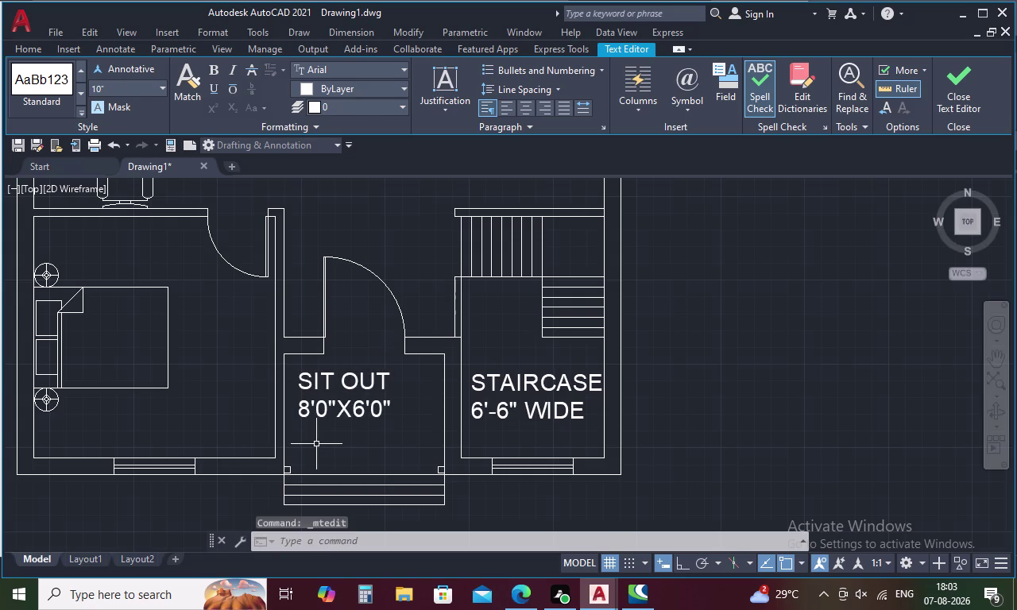
click(325, 408)
Move the SIT OUT label so it sits centred in its room.
right_click(326, 409)
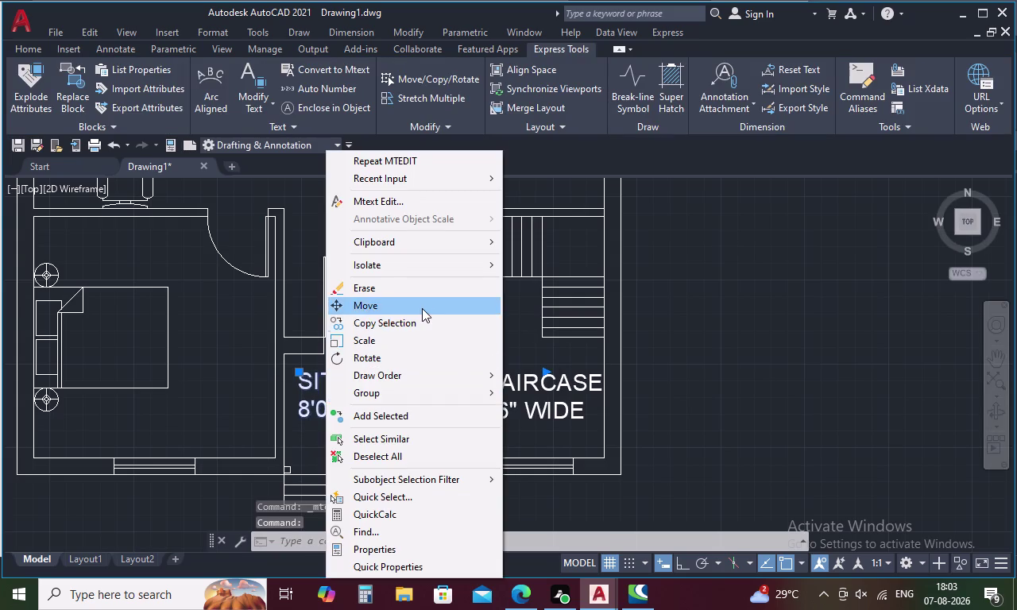
click(422, 308)
click(340, 377)
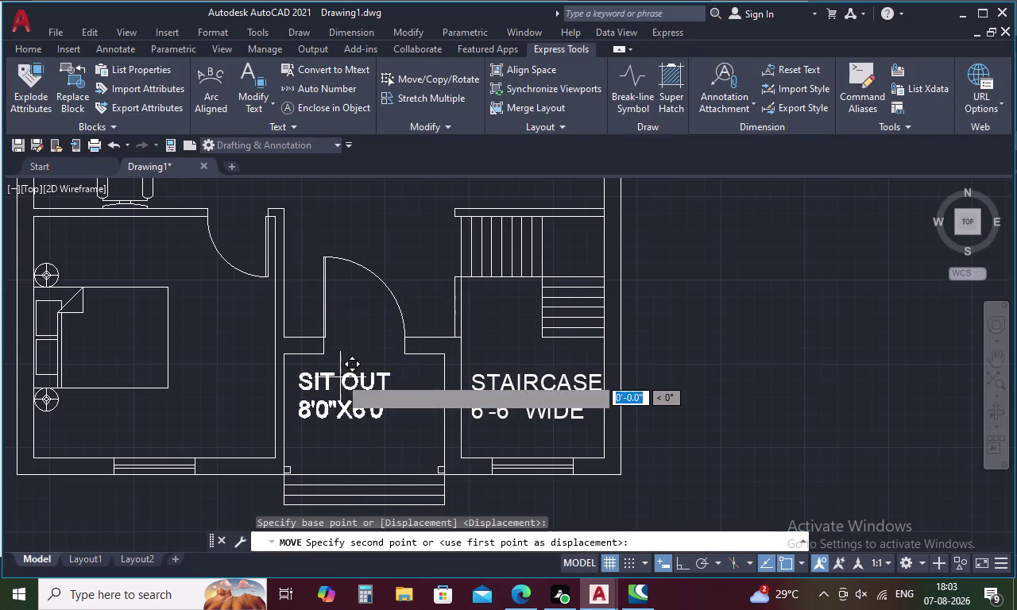
click(358, 379)
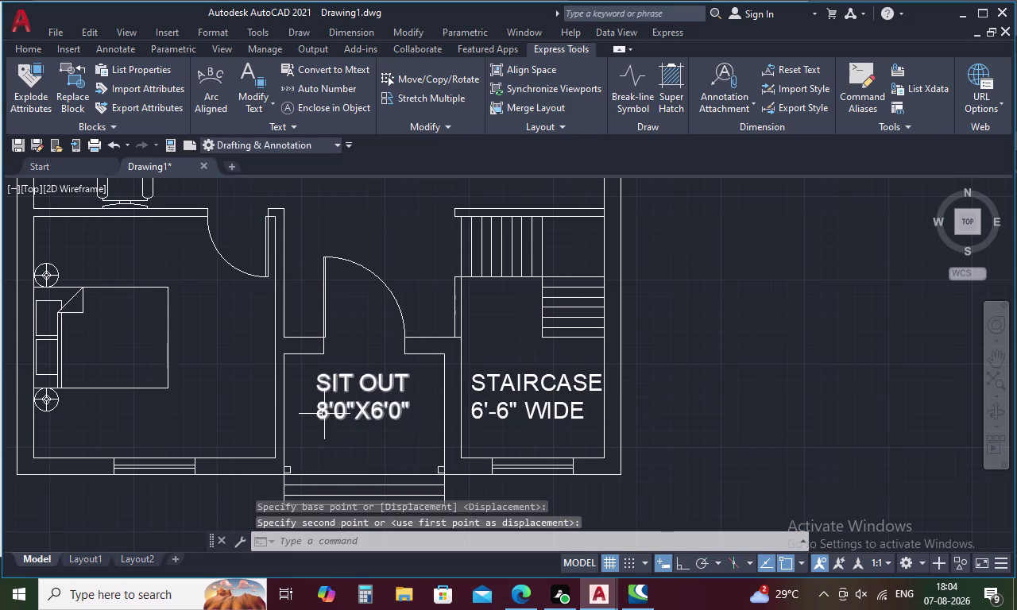
Paste a BED ROOM 12'0"X12'0" label into the bedroom and zoom out.
key(ctrl+v)
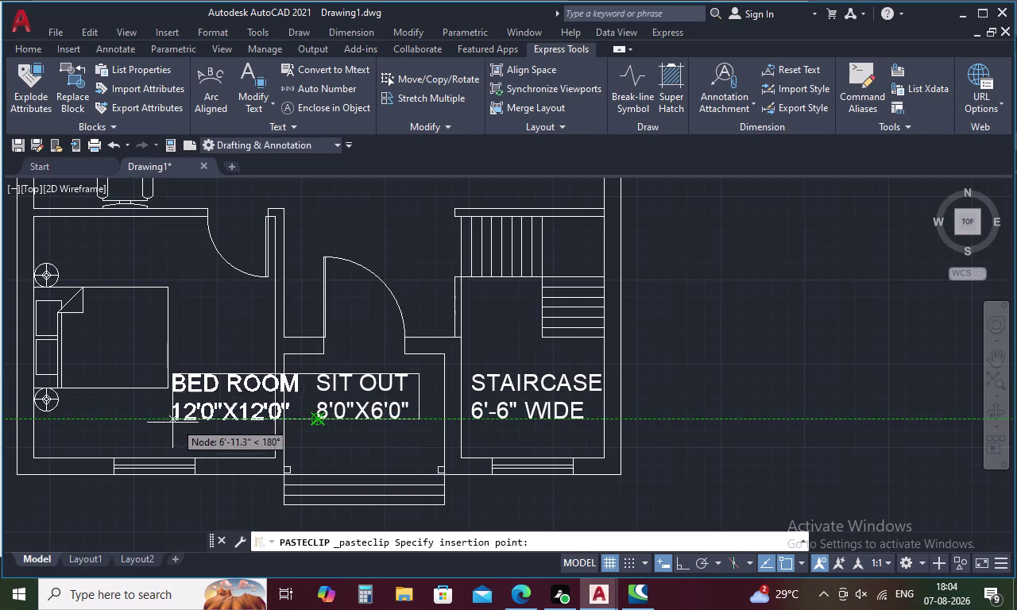
click(71, 273)
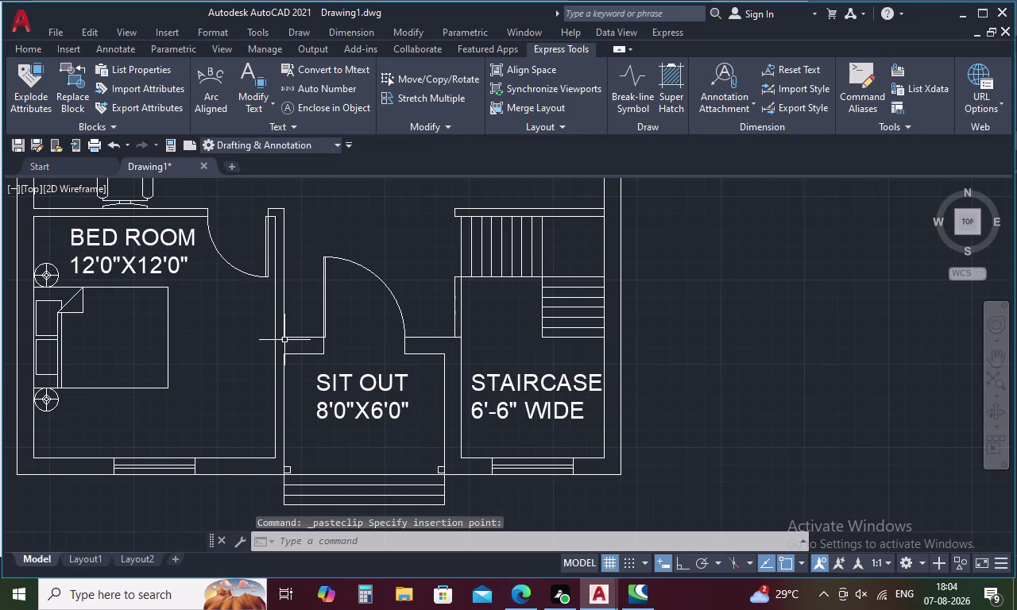
scroll(down, 3)
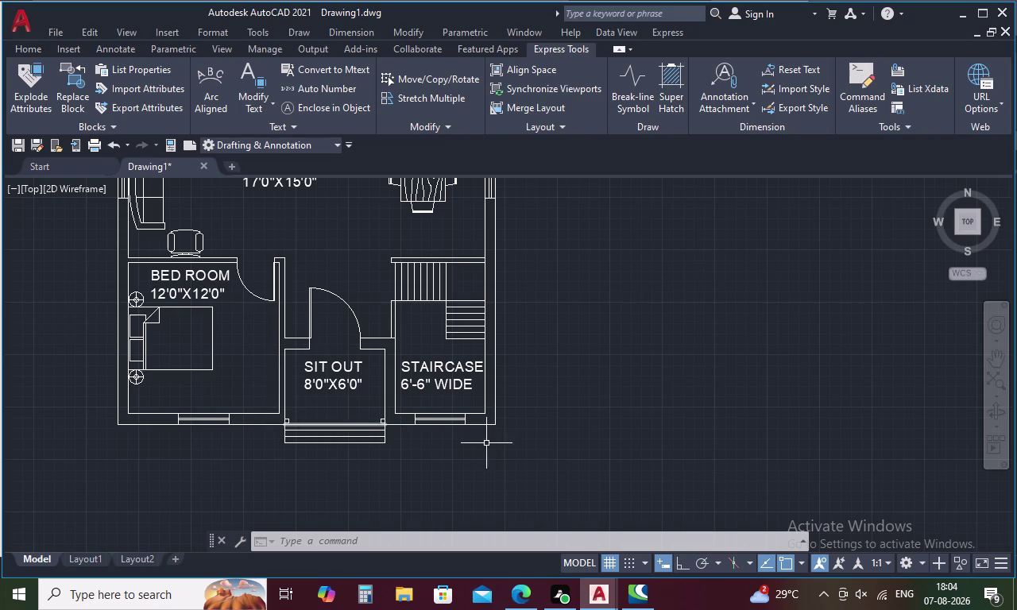
Dismiss the help options, undo the last two actions and cancel the pending paste.
click(625, 28)
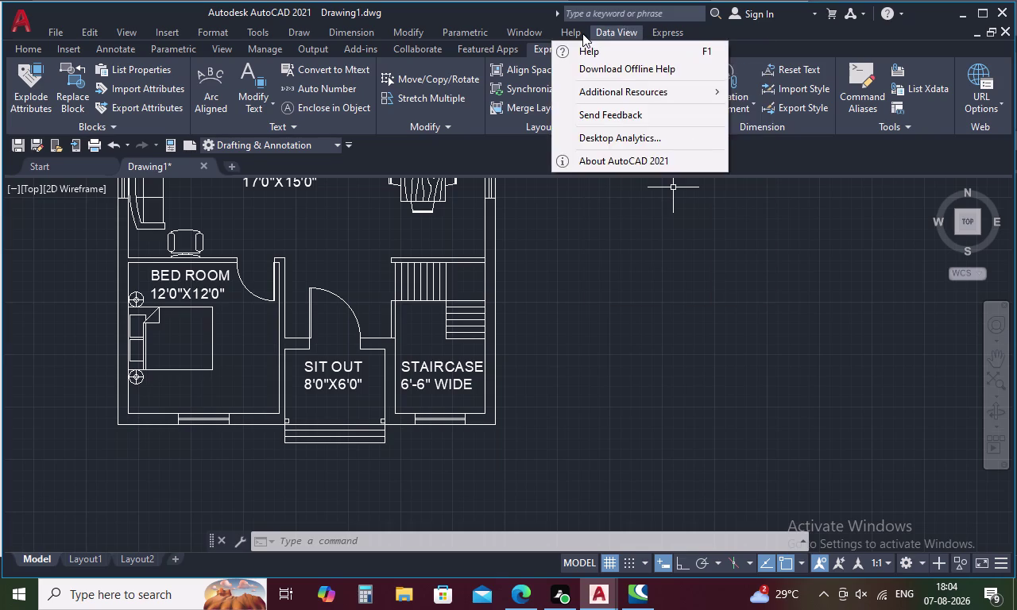
click(579, 32)
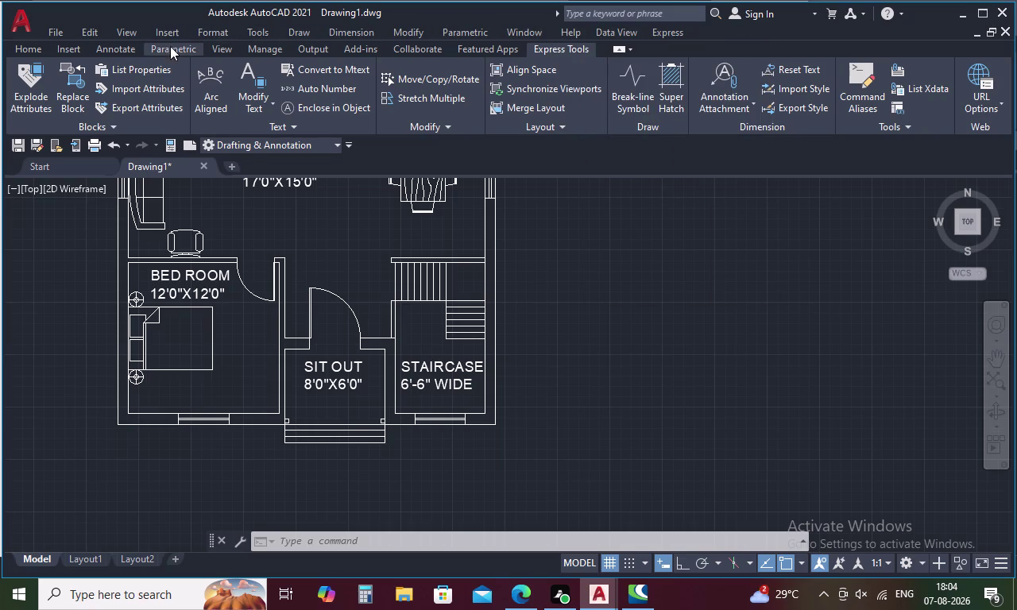
click(129, 50)
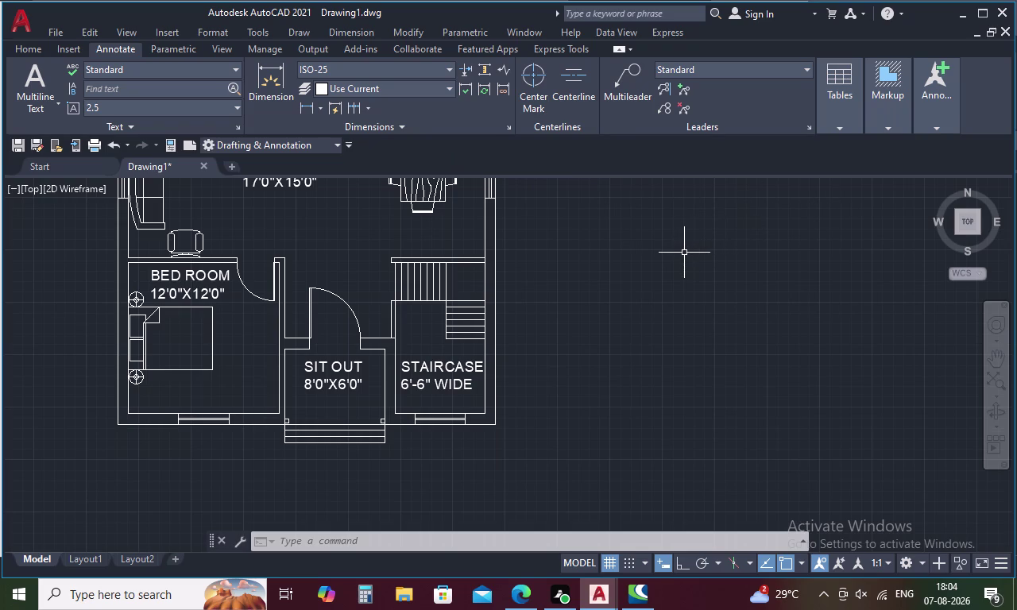
click(987, 27)
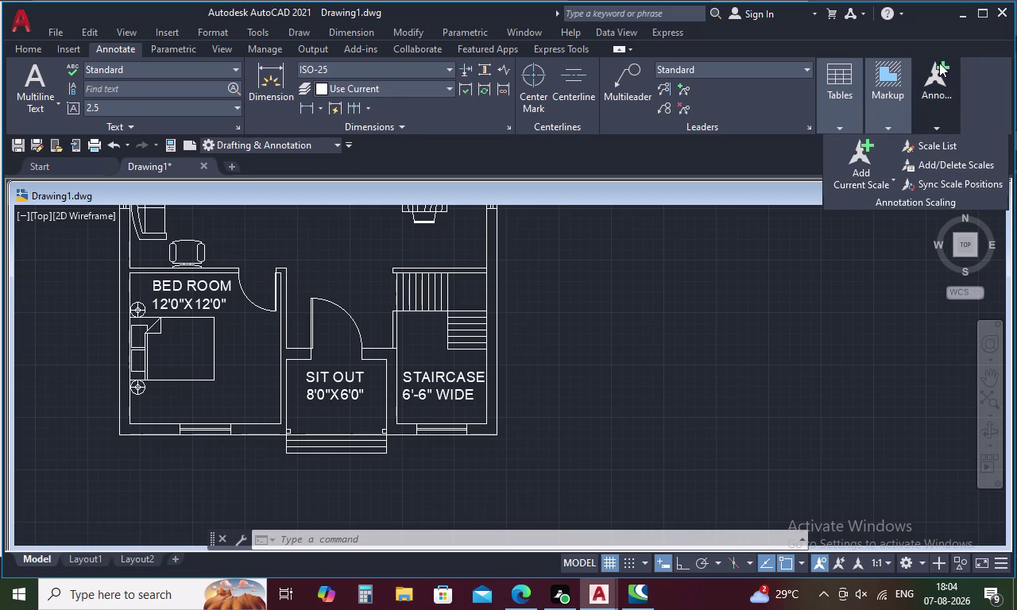
key(ctrl+z)
key(ctrl+z)
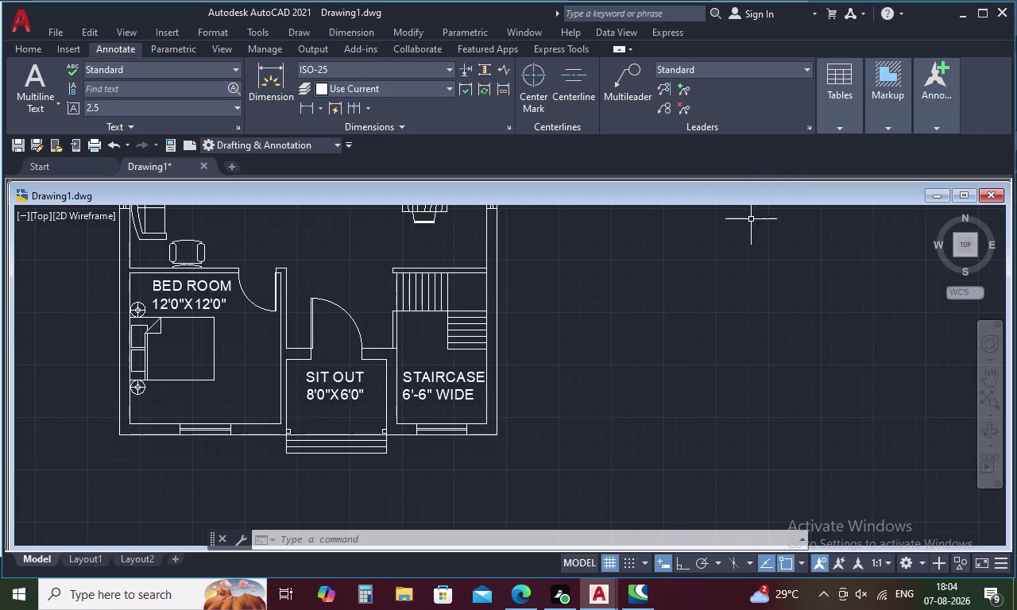
key(Escape)
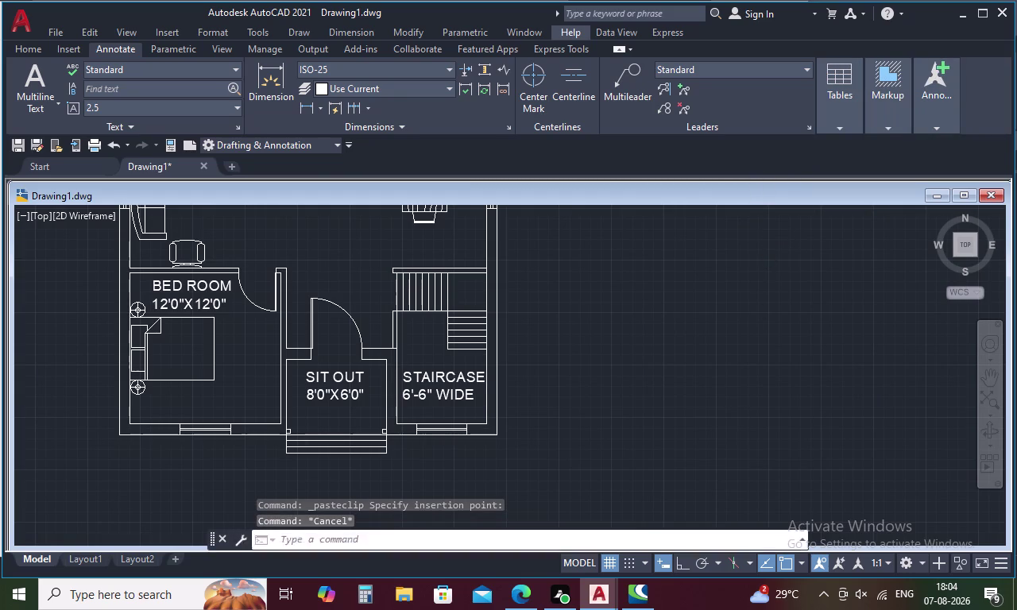
Close the BIFURCATED STAIRS drawing window and bring Drawing1 to the front.
click(597, 595)
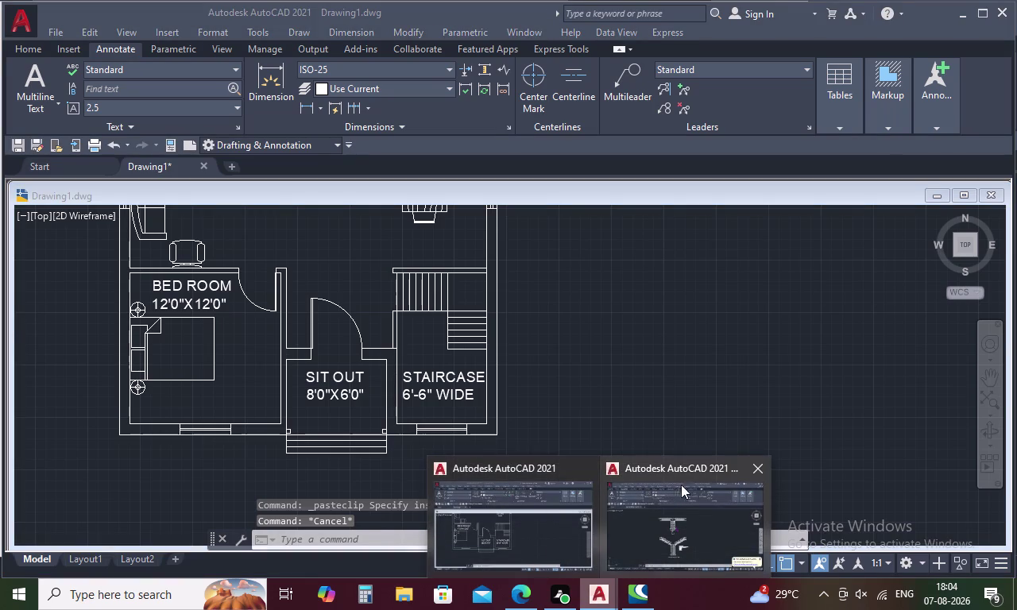
click(752, 465)
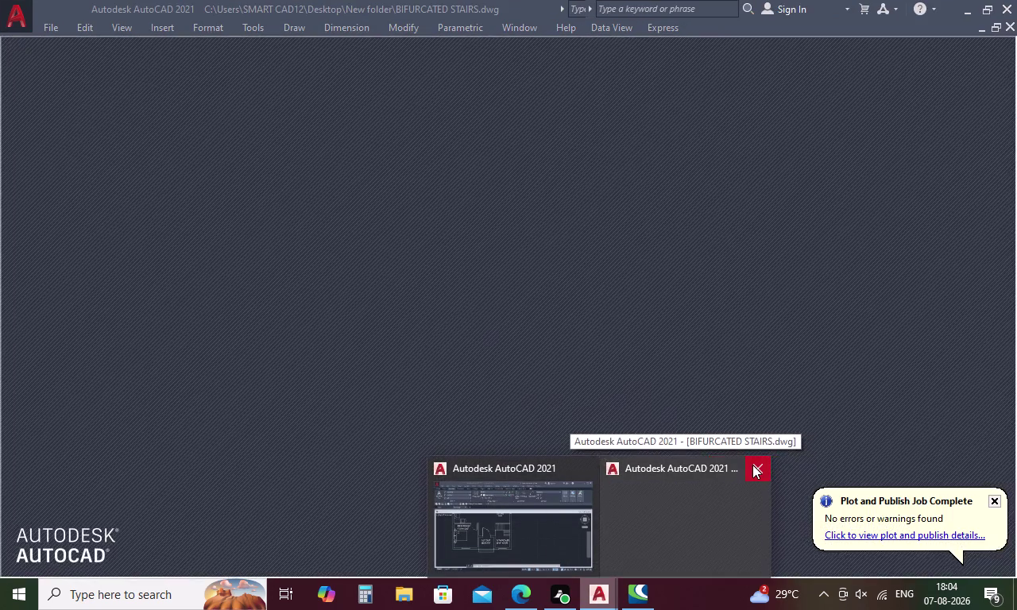
click(613, 512)
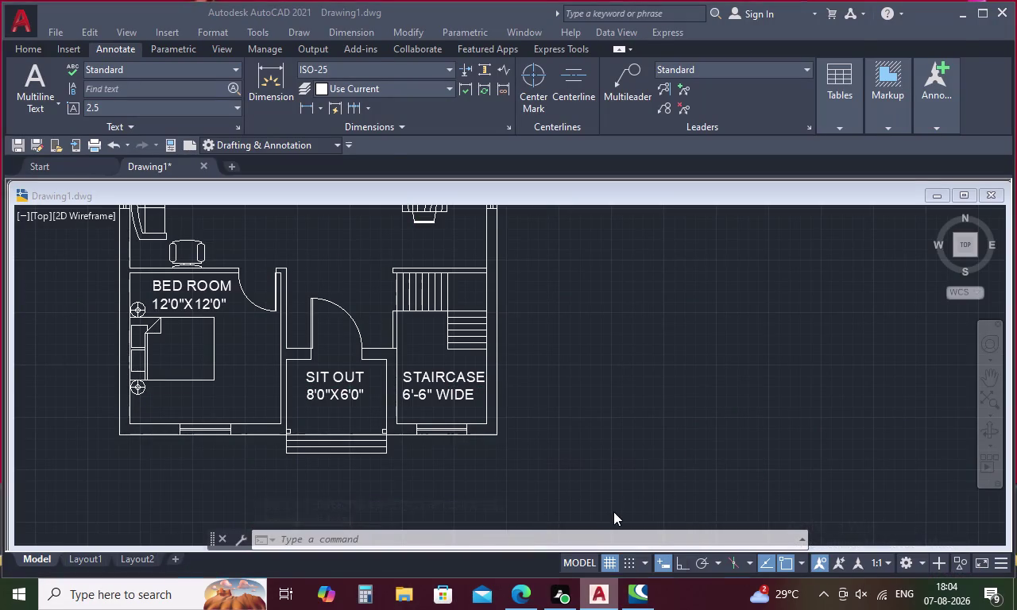
Maximize the Drawing1 window and pan the floor plan into view.
scroll(down, 3)
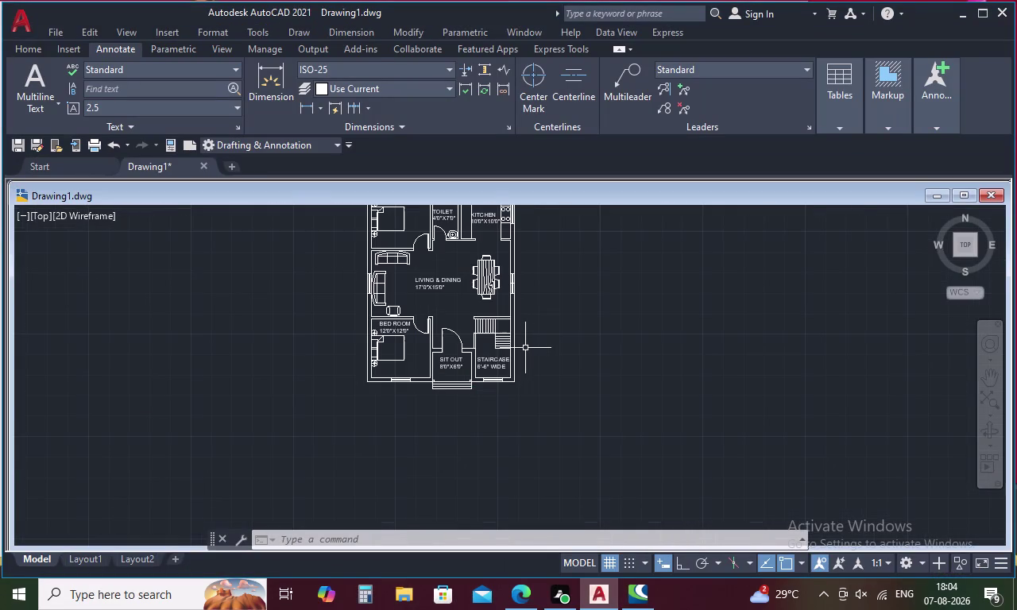
middle_drag(532, 342, 565, 430)
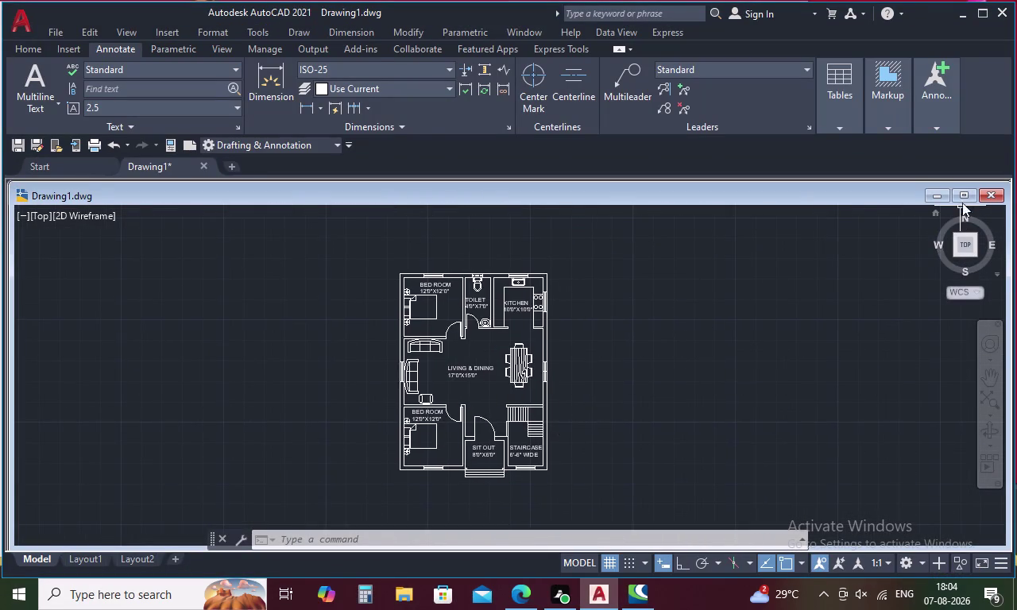
click(965, 191)
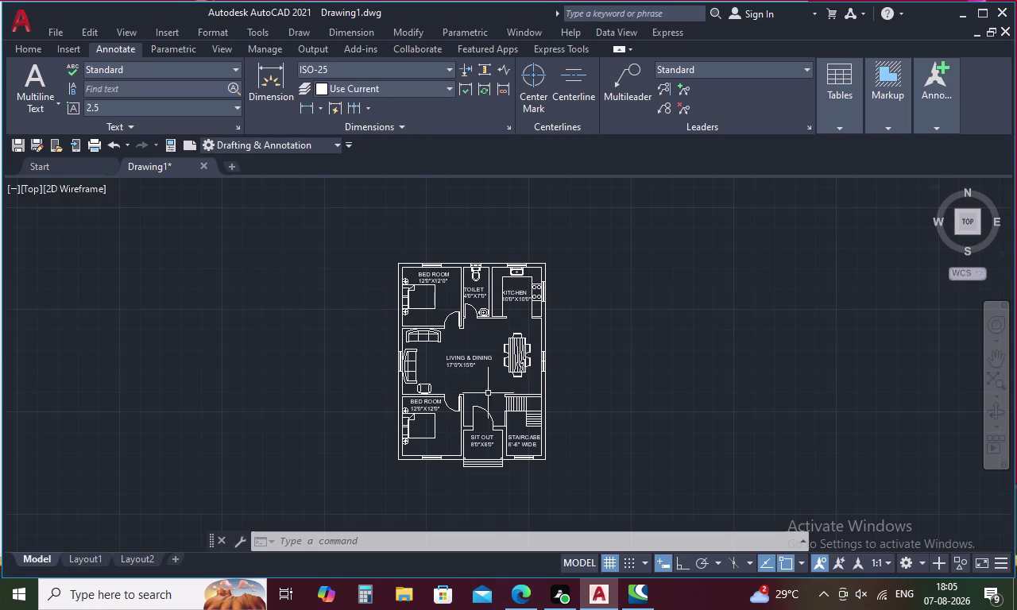
scroll(up, 3)
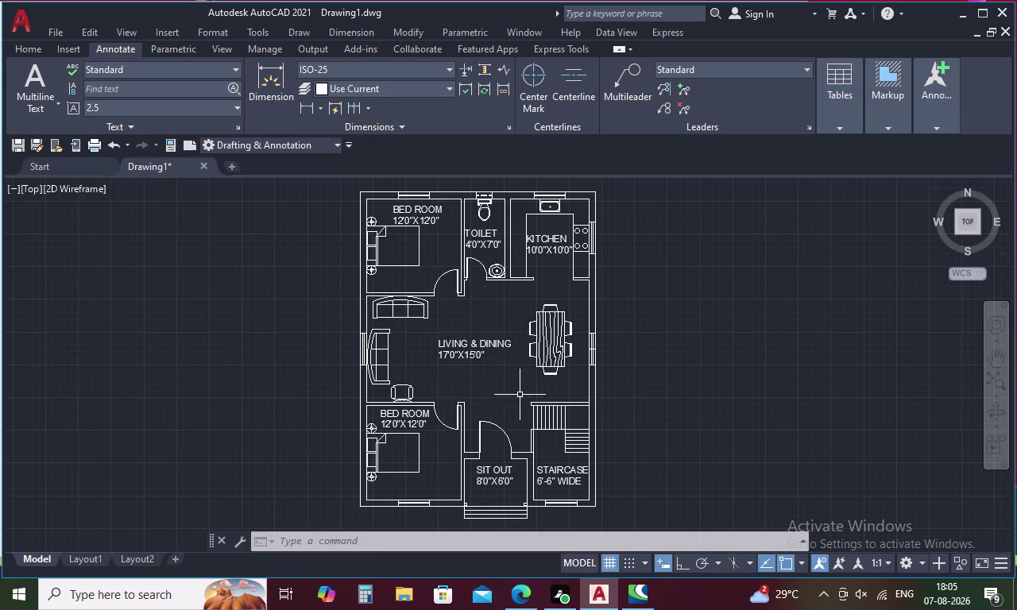
middle_drag(500, 385, 500, 334)
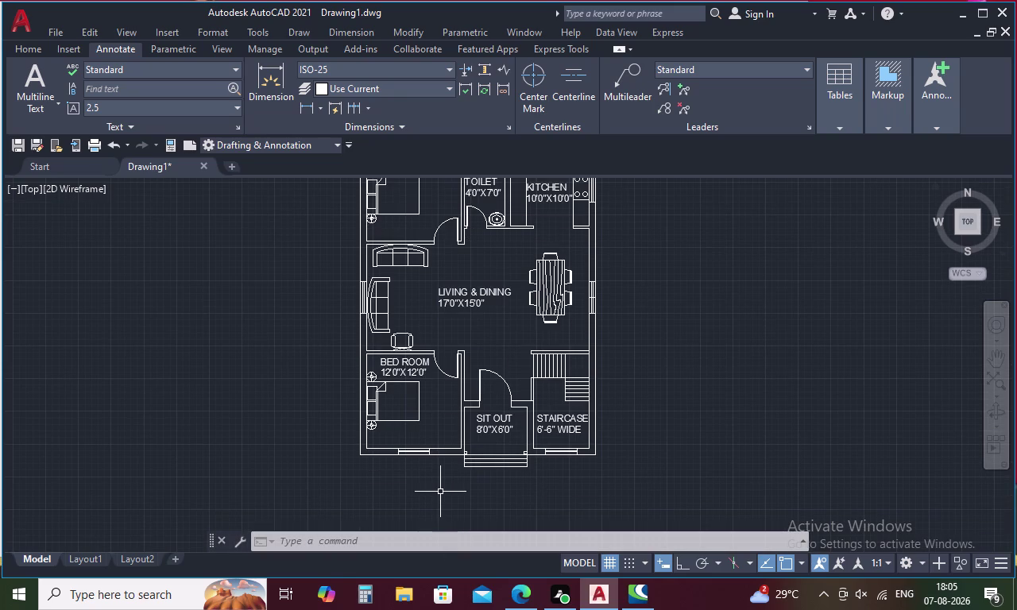
click(637, 88)
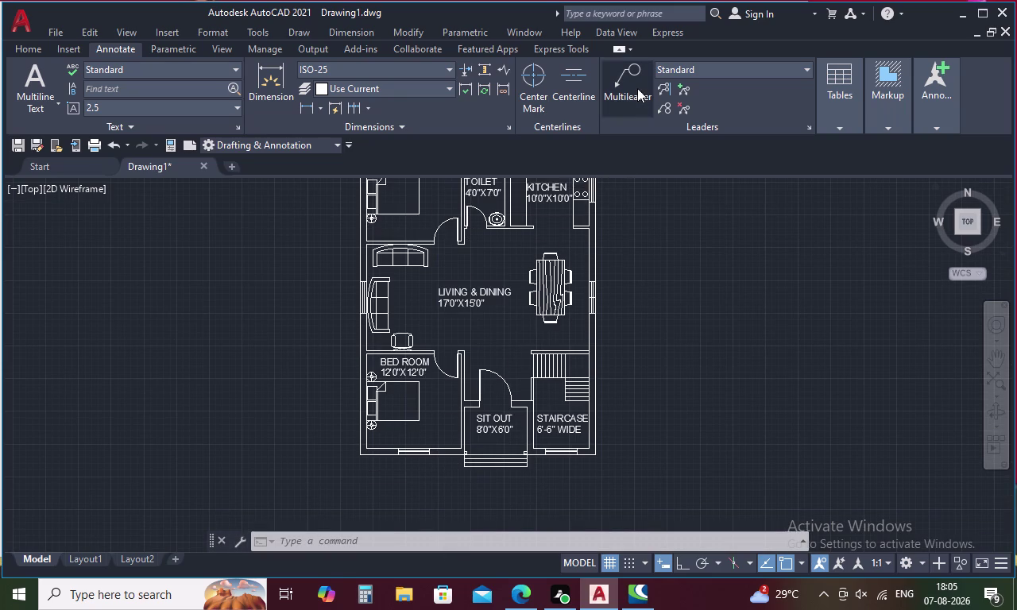
Draw a vertical leader on the entrance steps with the label UP, using Ortho.
middle_drag(528, 475, 533, 428)
scroll(up, 3)
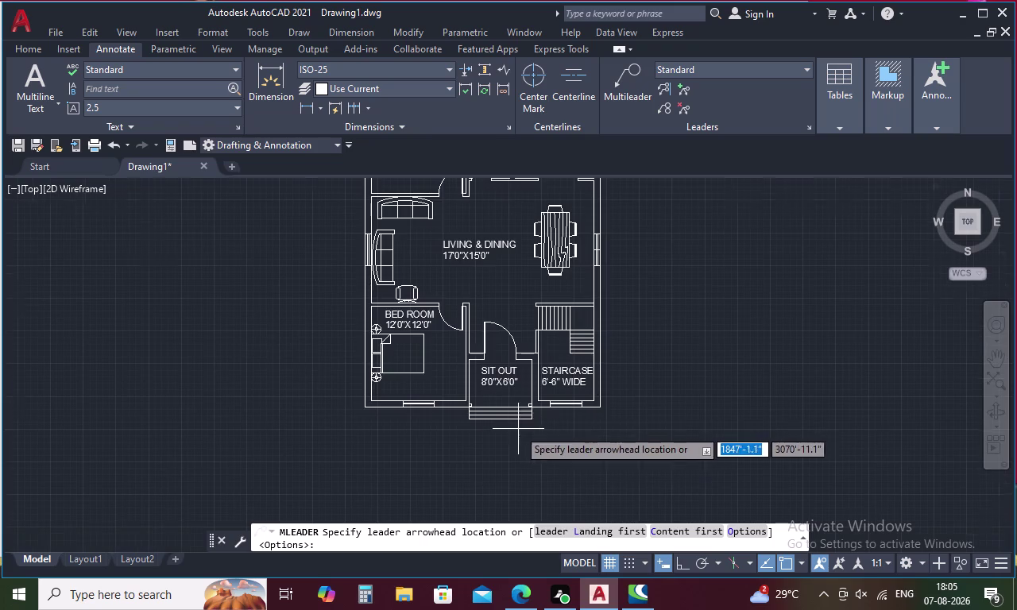
scroll(up, 3)
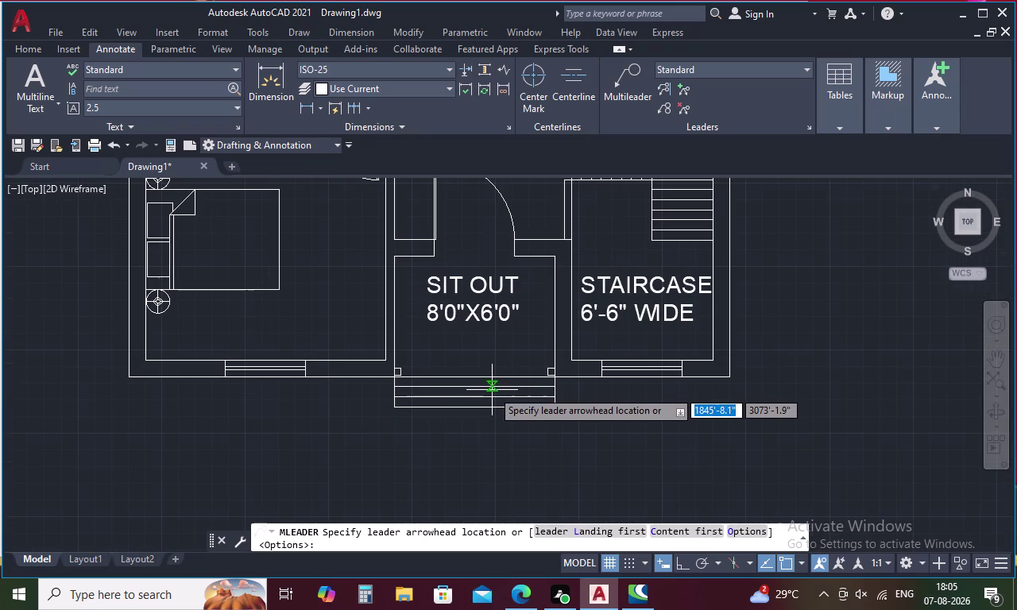
click(496, 388)
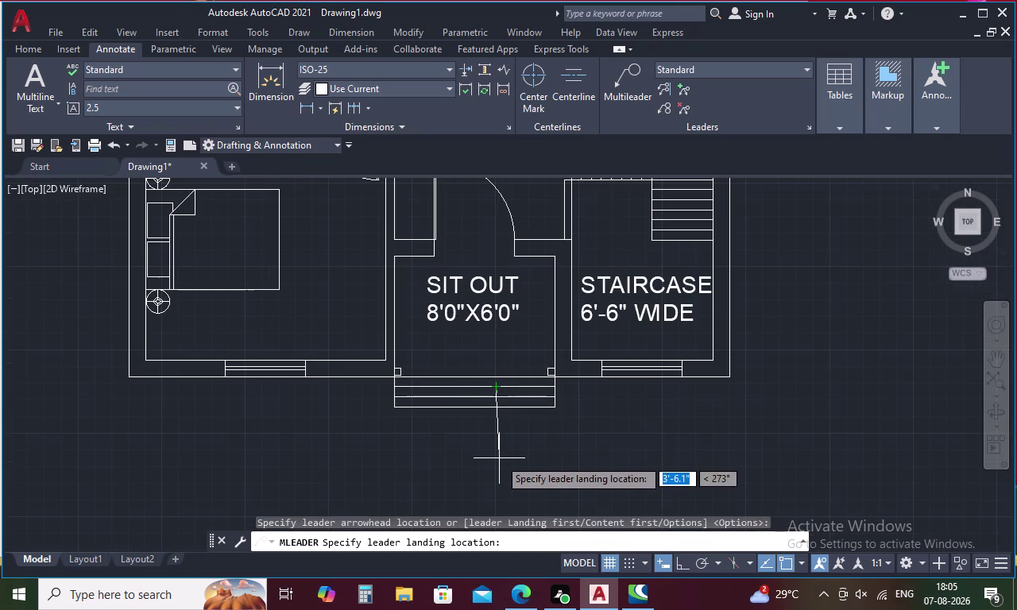
key(F8)
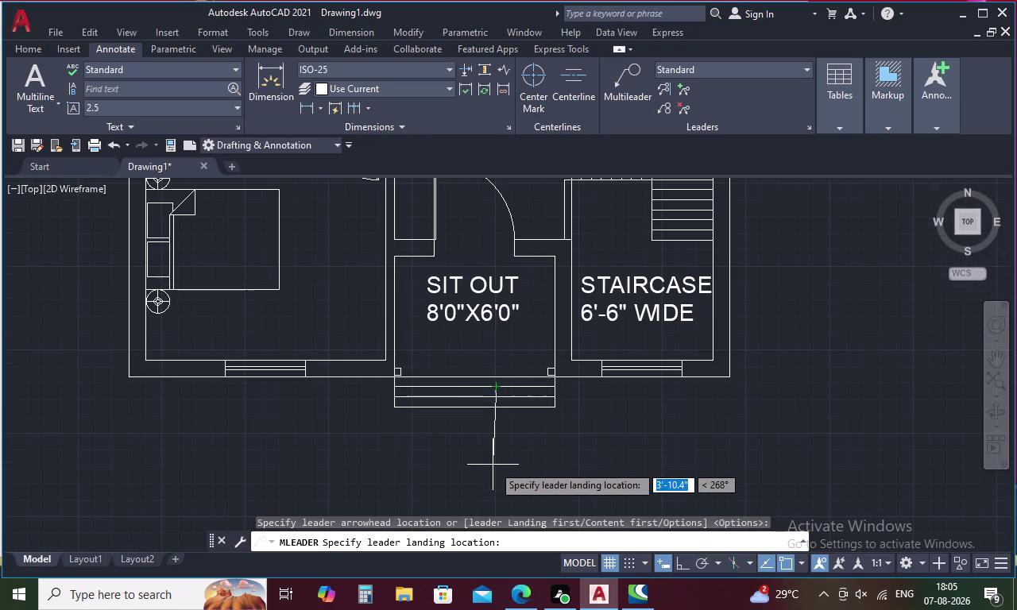
click(493, 462)
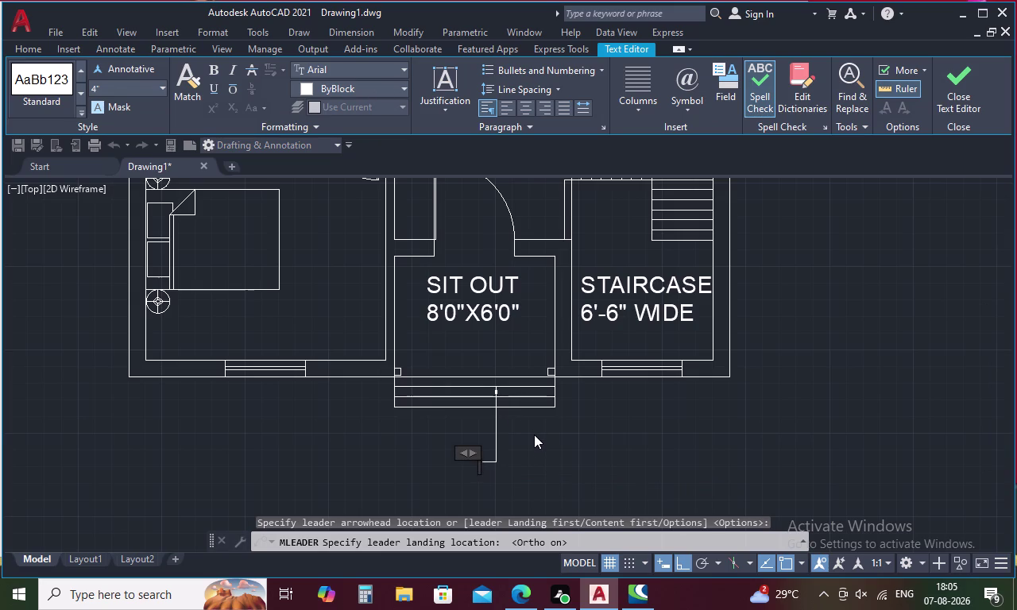
key(u)
key(p)
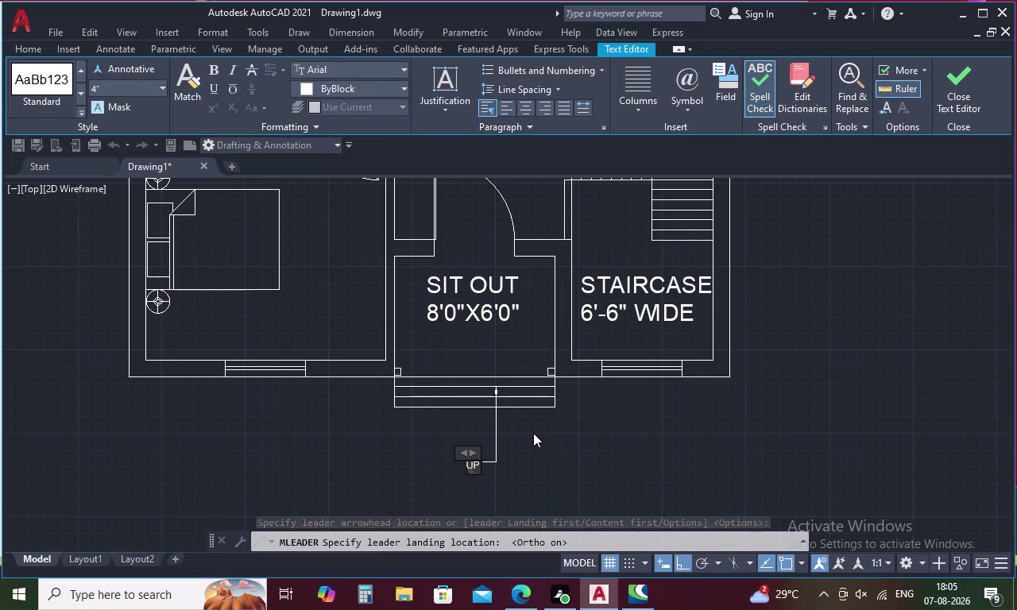
scroll(up, 3)
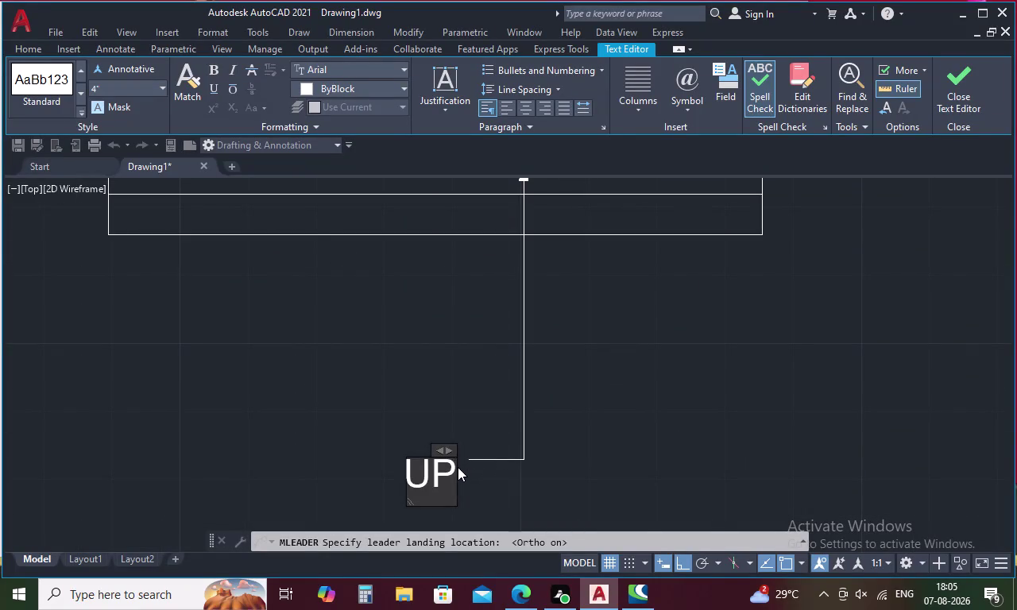
drag(457, 467, 443, 472)
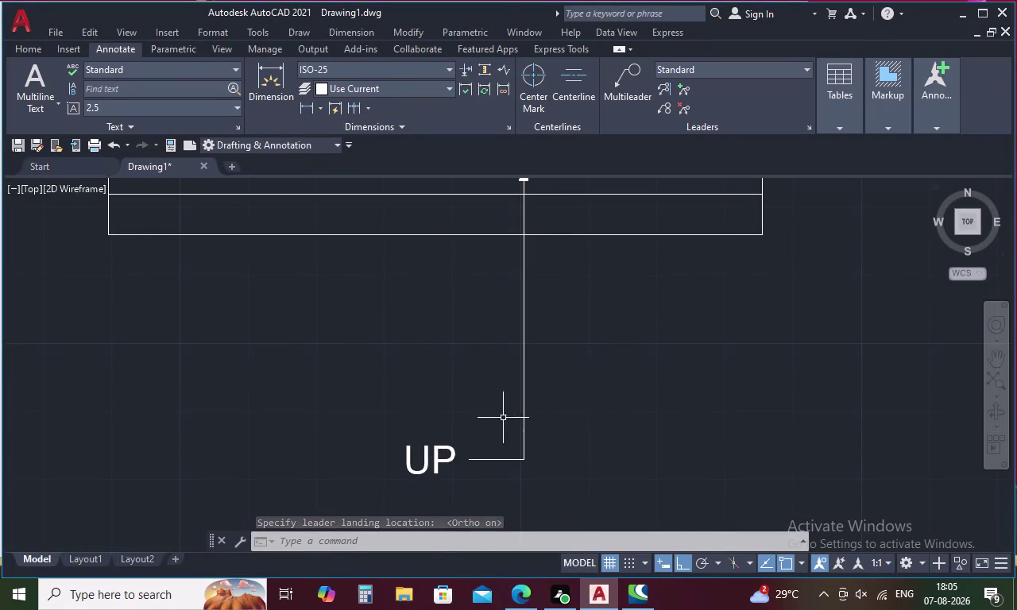
Change the UP label's text height to 8 inches.
double_click(433, 456)
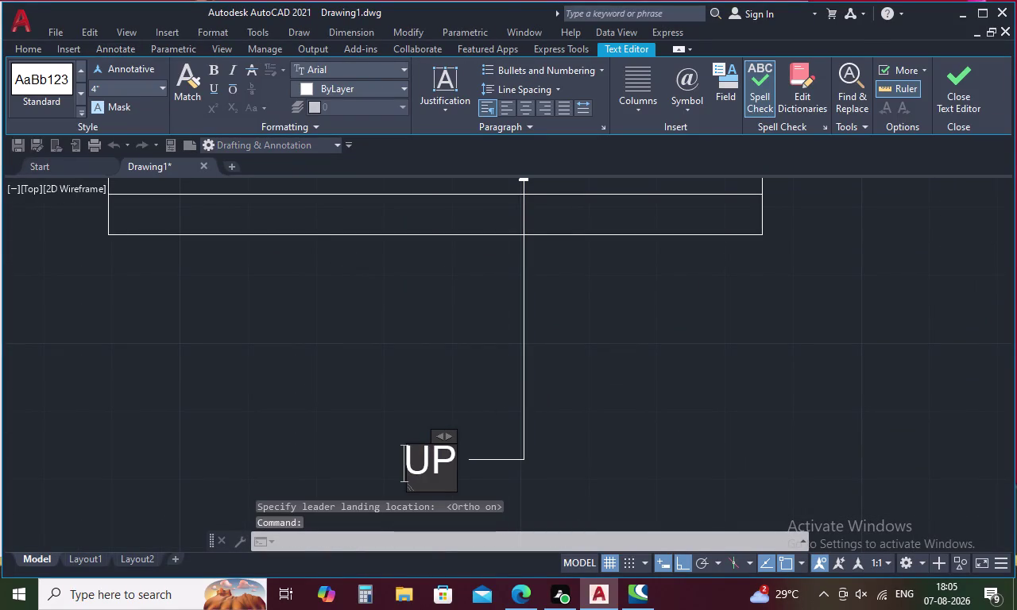
scroll(up, 3)
middle_drag(446, 458, 462, 437)
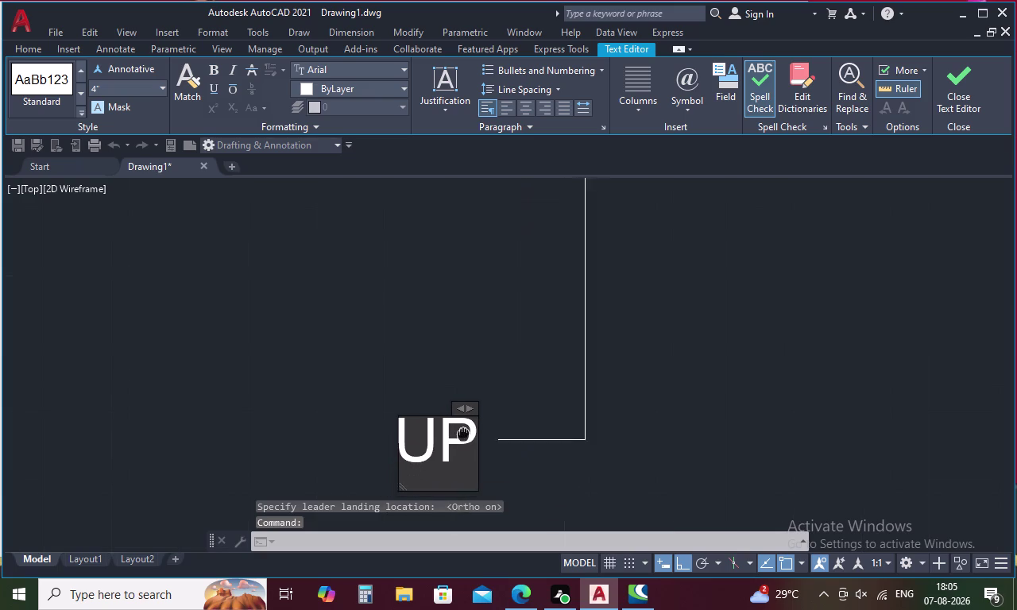
middle_drag(461, 437, 466, 429)
drag(475, 426, 389, 438)
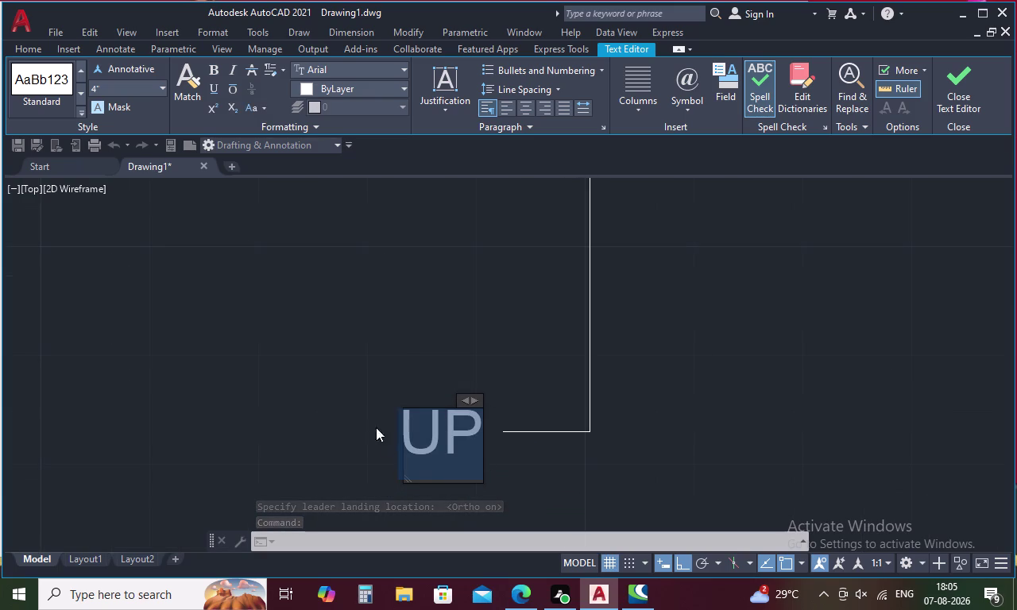
click(160, 87)
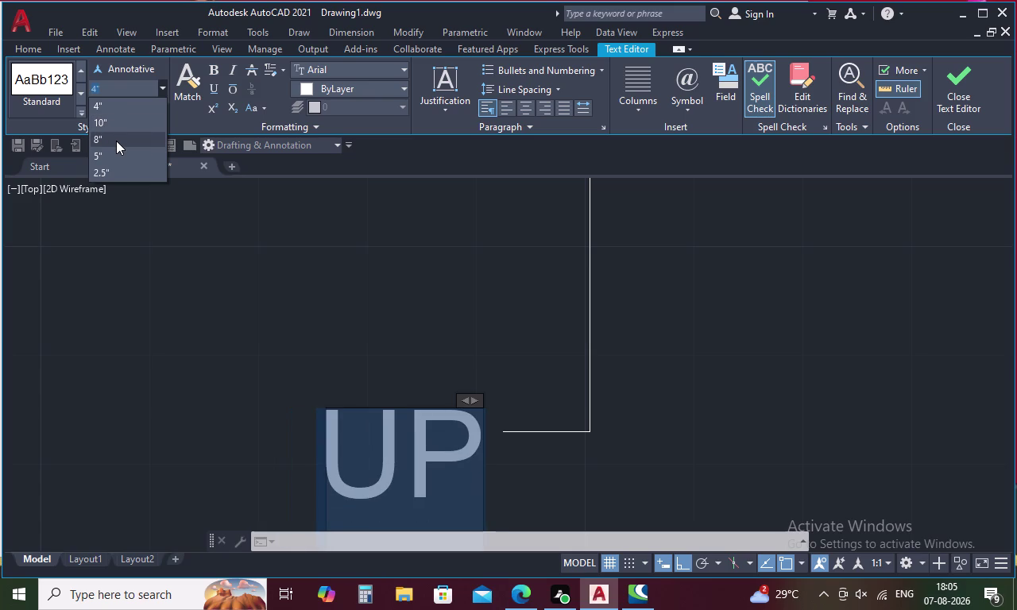
click(116, 140)
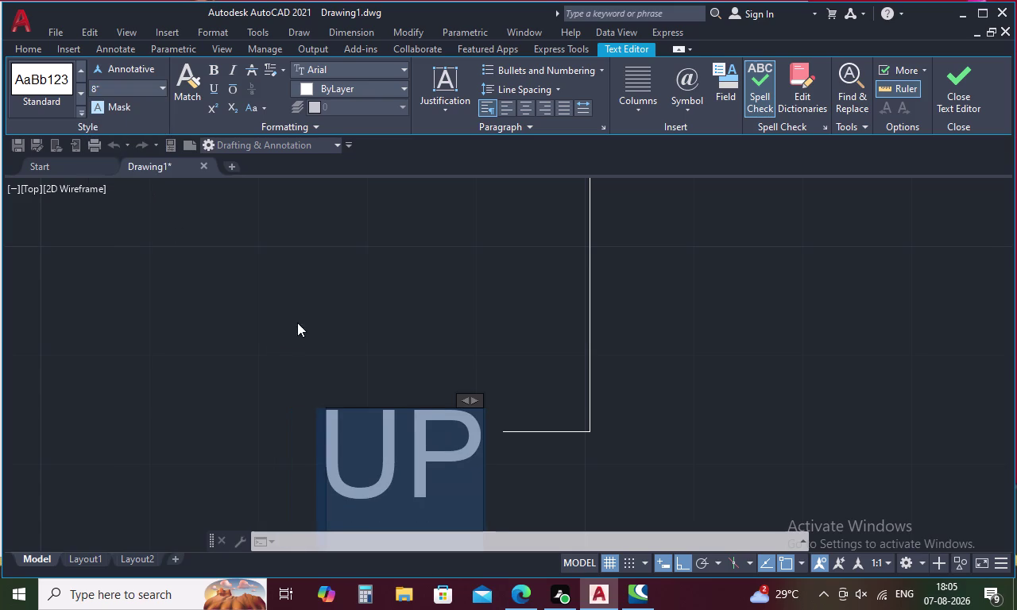
double_click(297, 322)
scroll(down, 3)
scroll(down, 3)
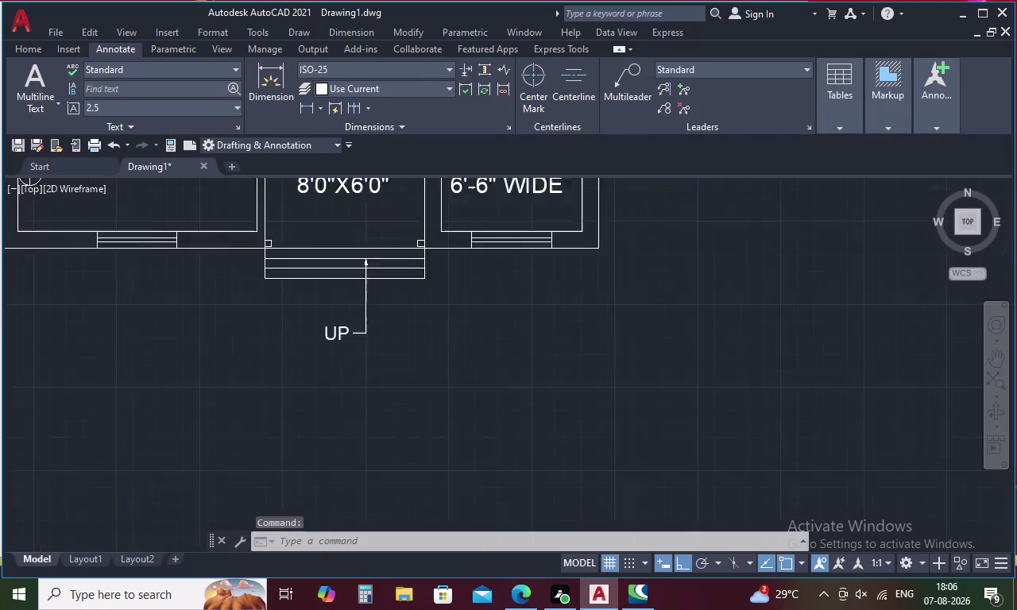
click(364, 305)
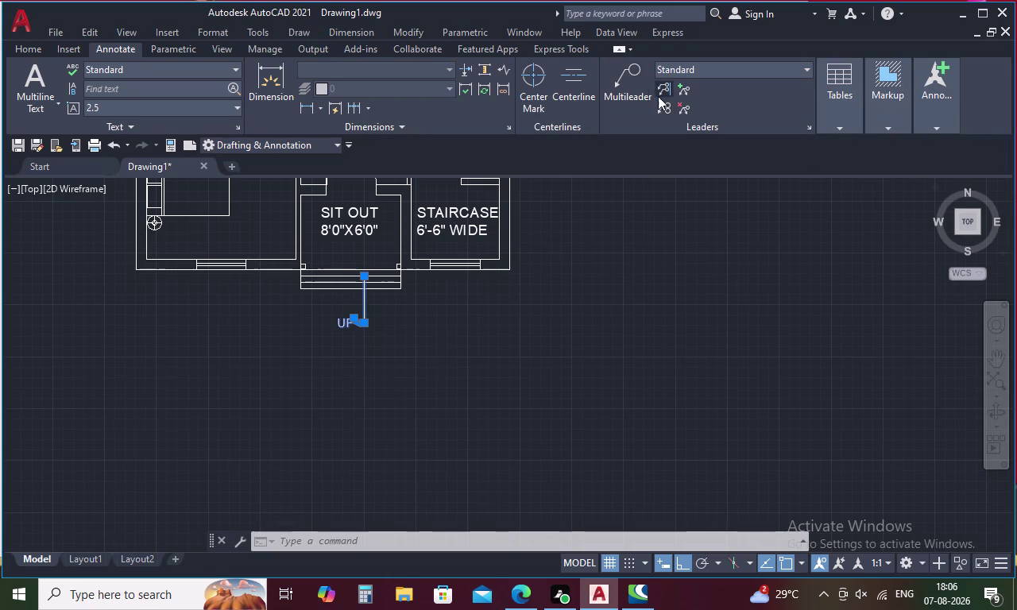
Change the Standard multileader style's arrowhead size to 7 inches.
click(806, 65)
click(805, 65)
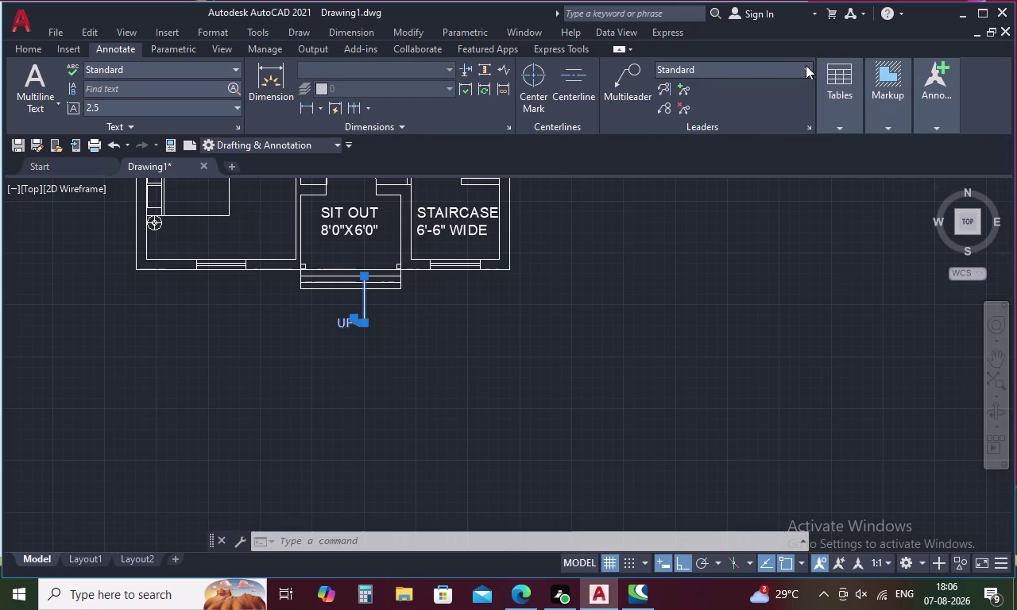
click(806, 65)
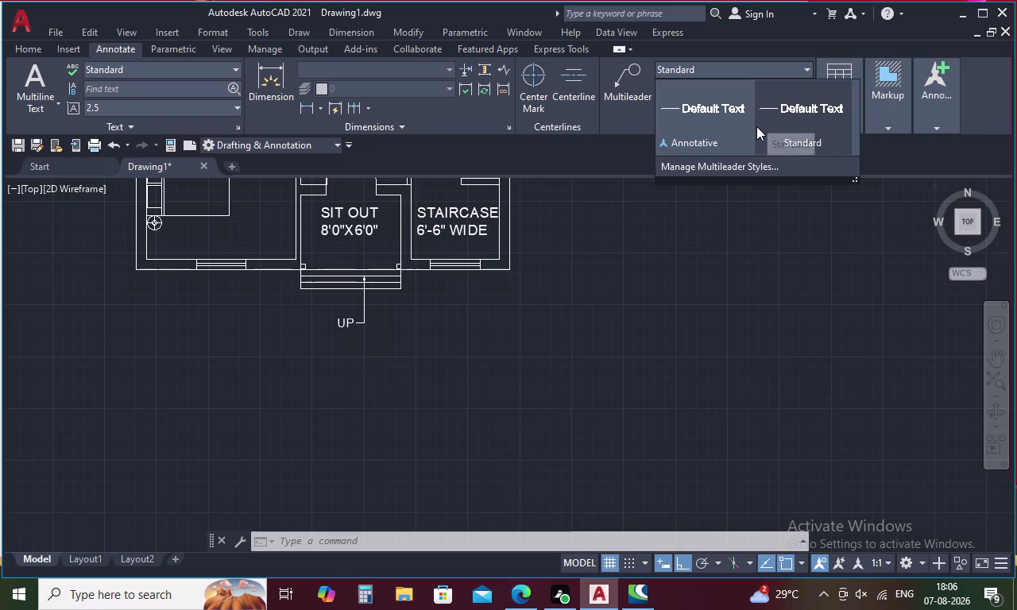
click(711, 163)
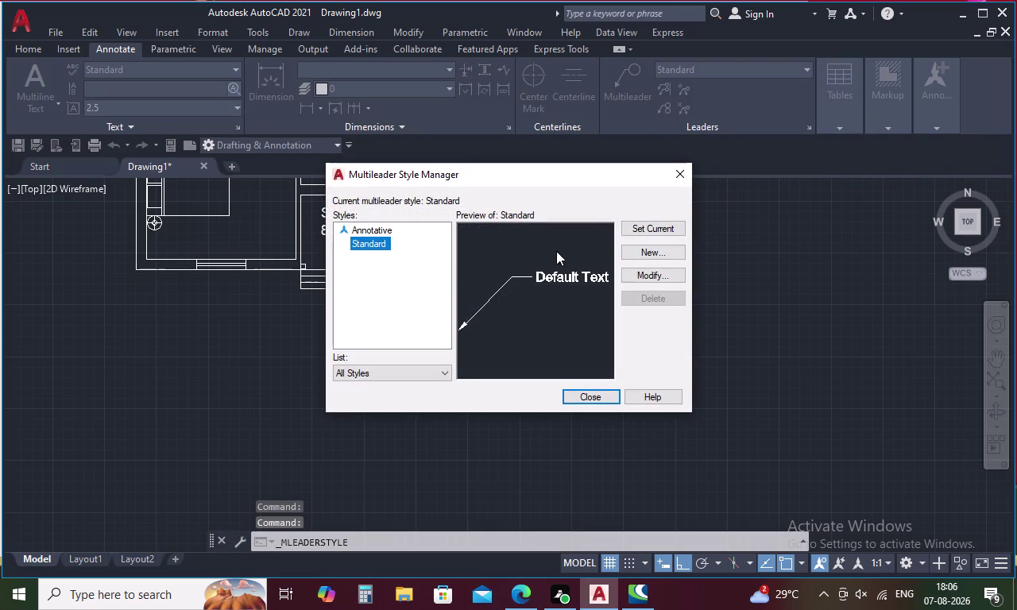
click(651, 276)
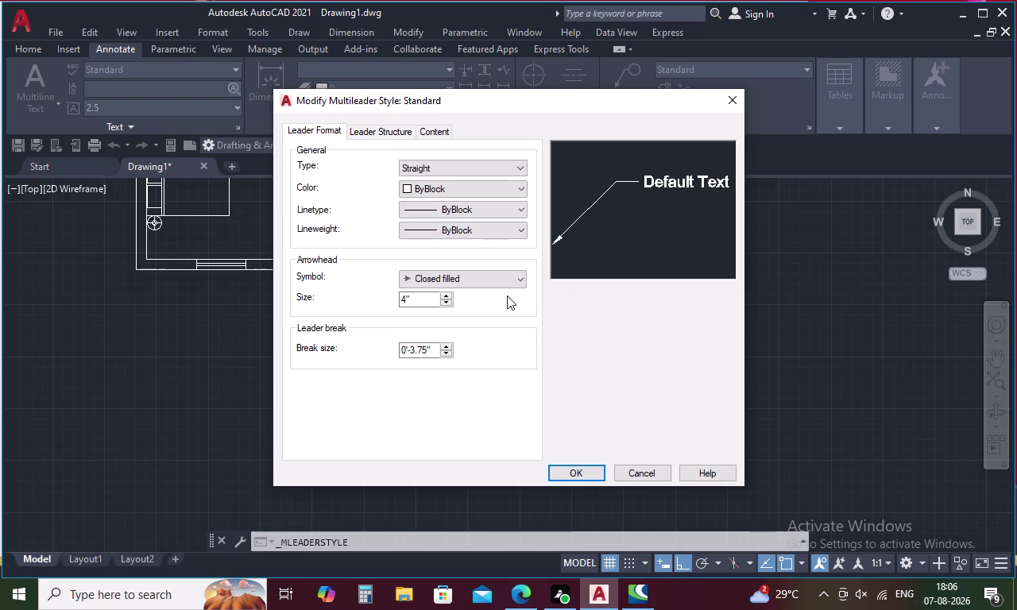
click(414, 298)
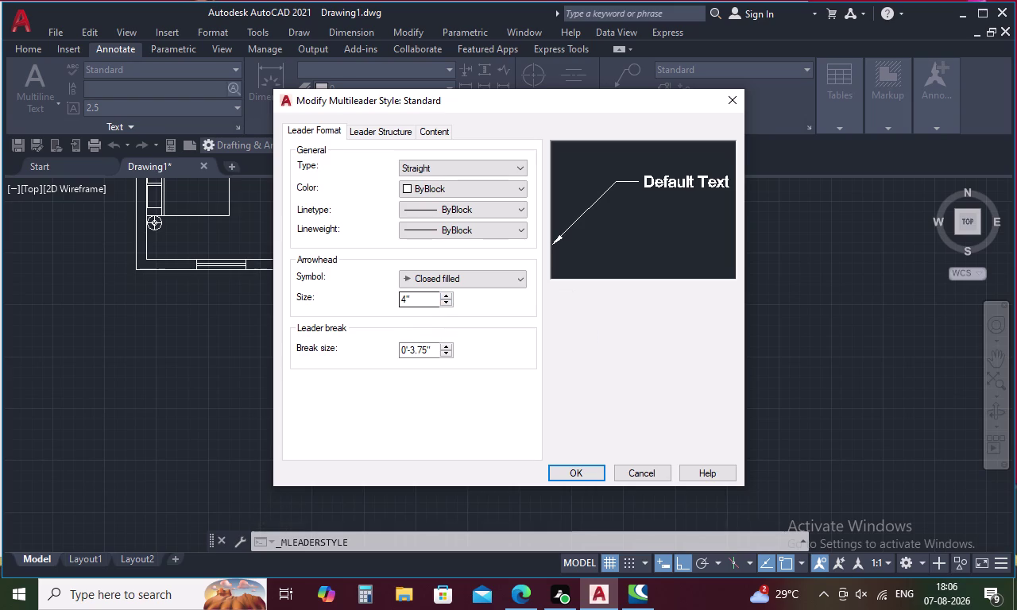
click(415, 298)
key(BackSpace)
key(BackSpace)
key(7)
key(Return)
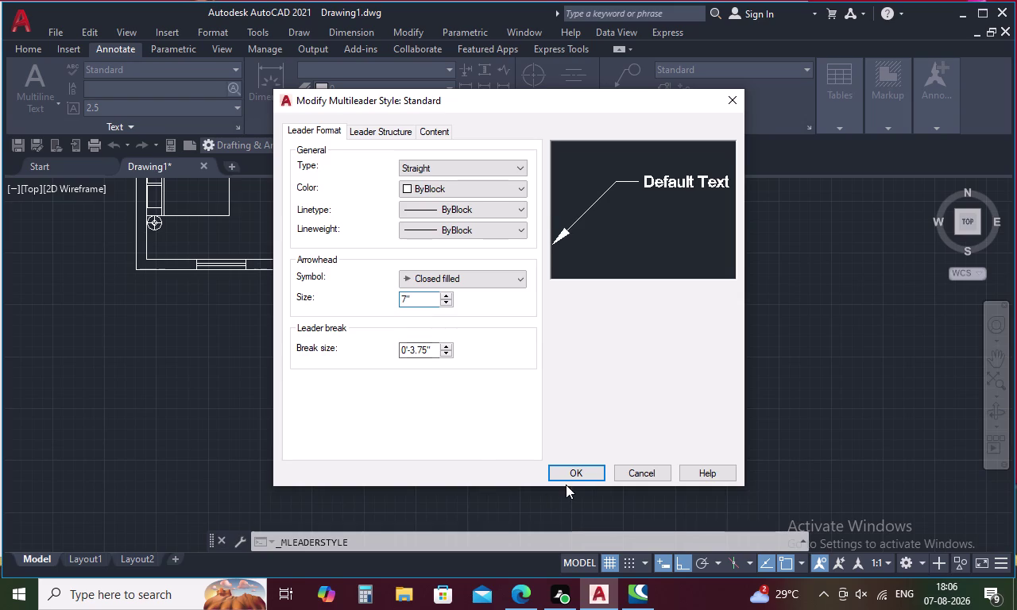
click(565, 484)
Set Standard as current and close the Multileader Style Manager.
click(566, 477)
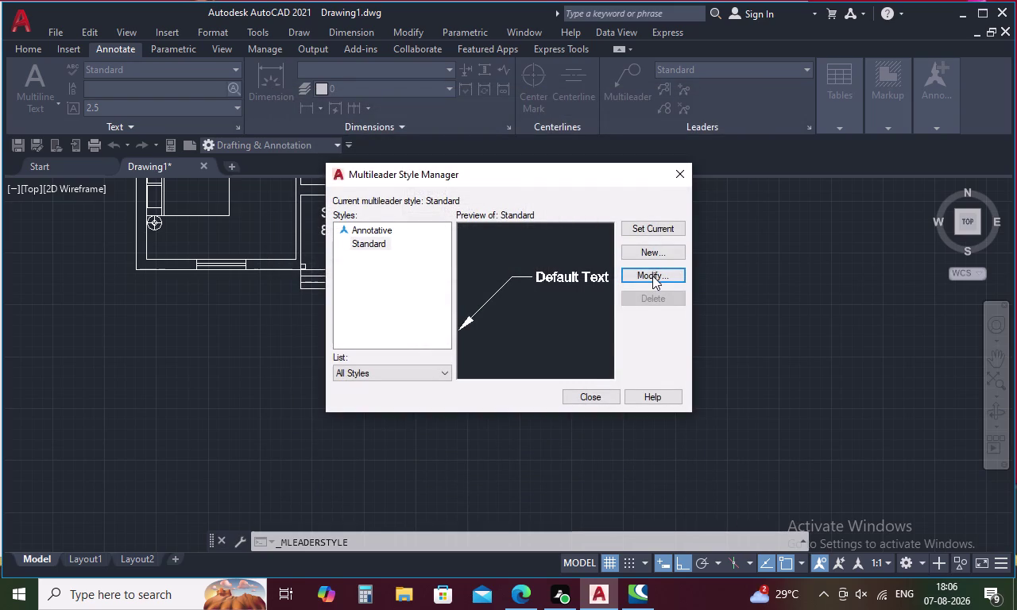
click(654, 273)
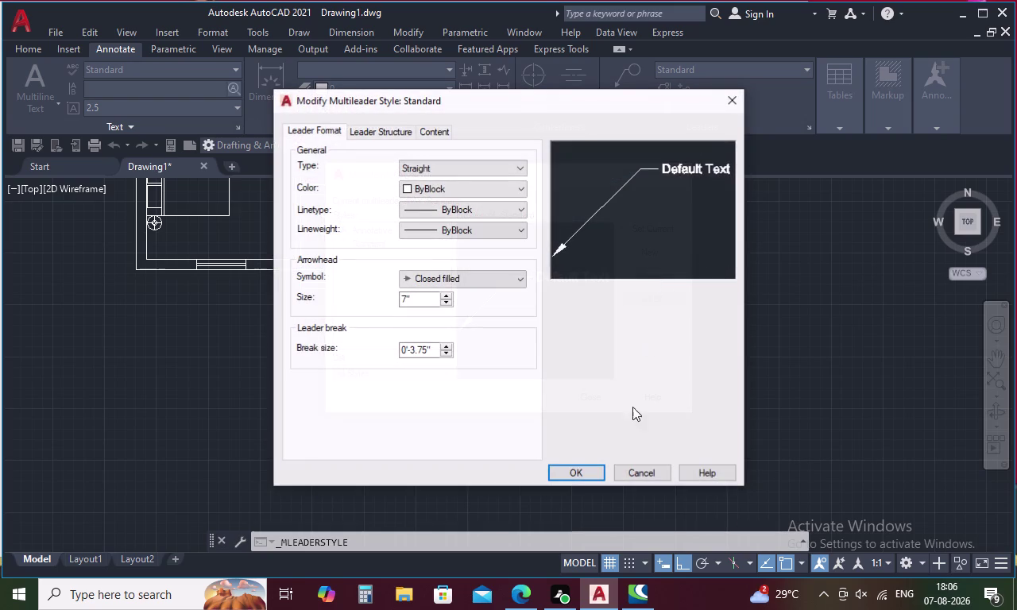
click(587, 475)
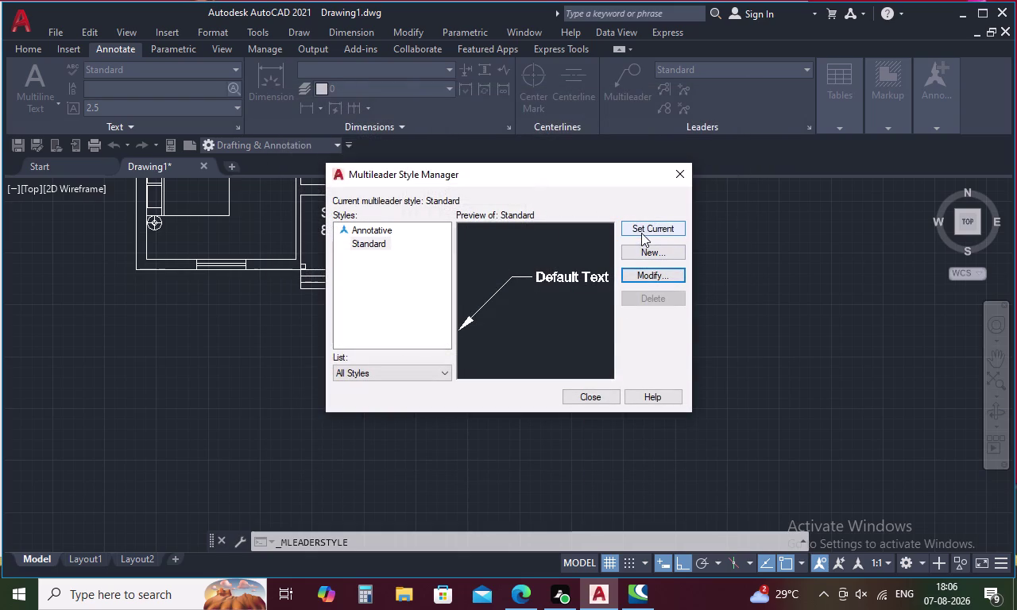
click(643, 230)
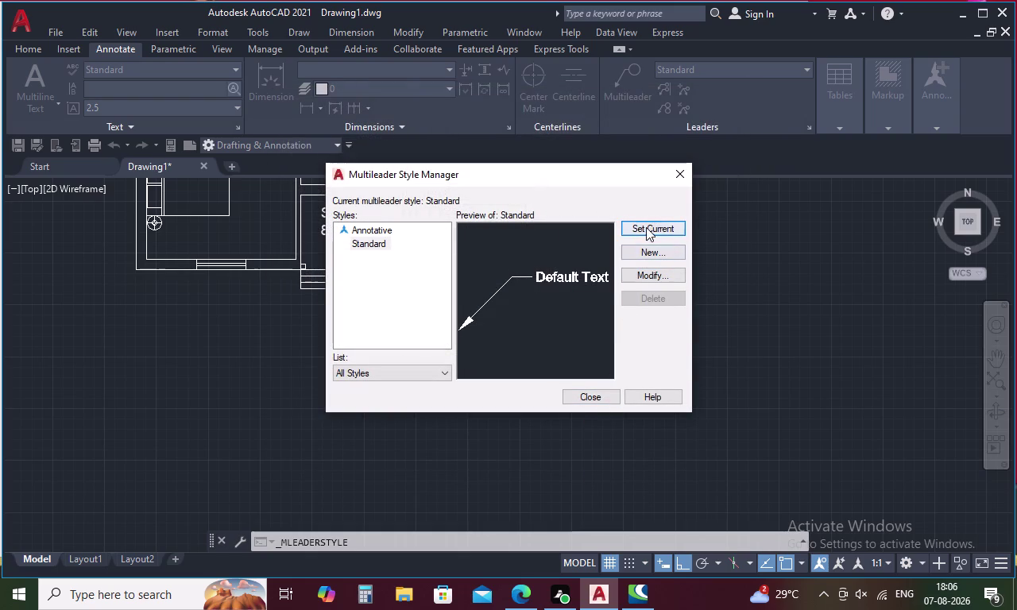
click(647, 227)
click(595, 397)
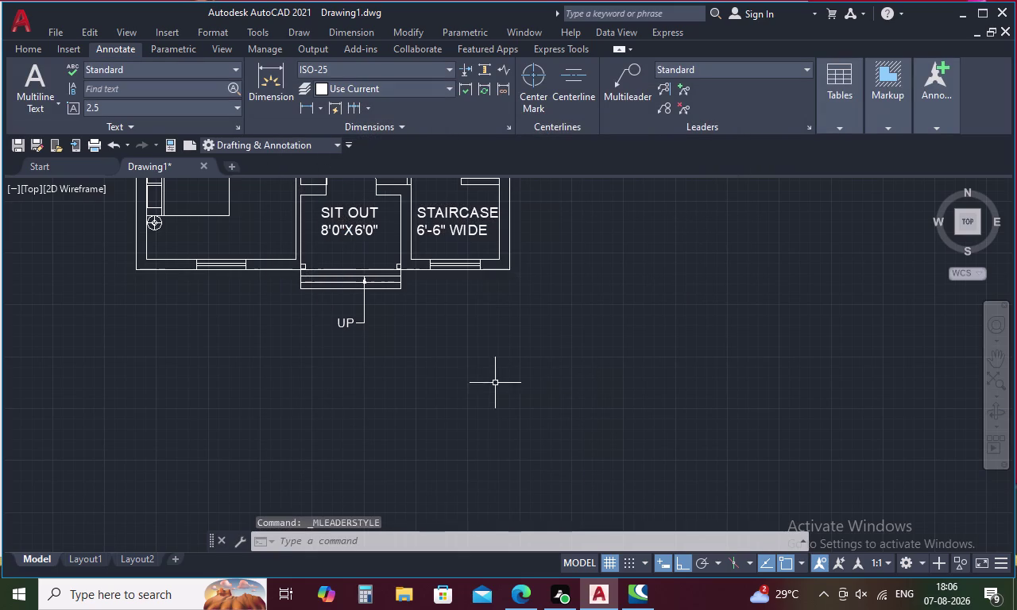
Zoom and pan to the UP leader arrow at the sit out and select it.
scroll(down, 3)
middle_drag(468, 370, 531, 515)
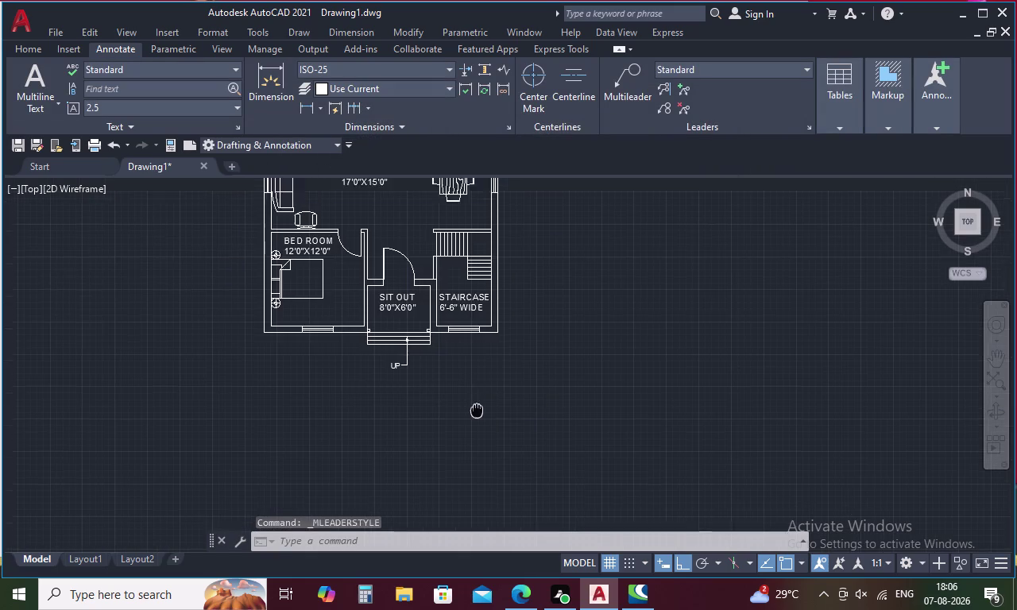
middle_drag(531, 514, 552, 564)
middle_drag(587, 497, 593, 426)
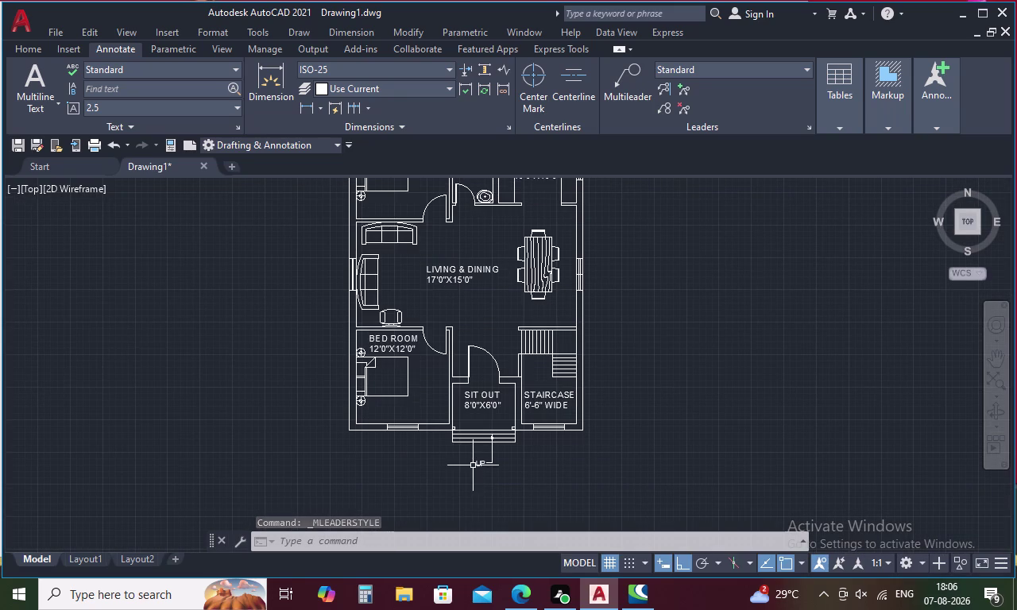
scroll(up, 3)
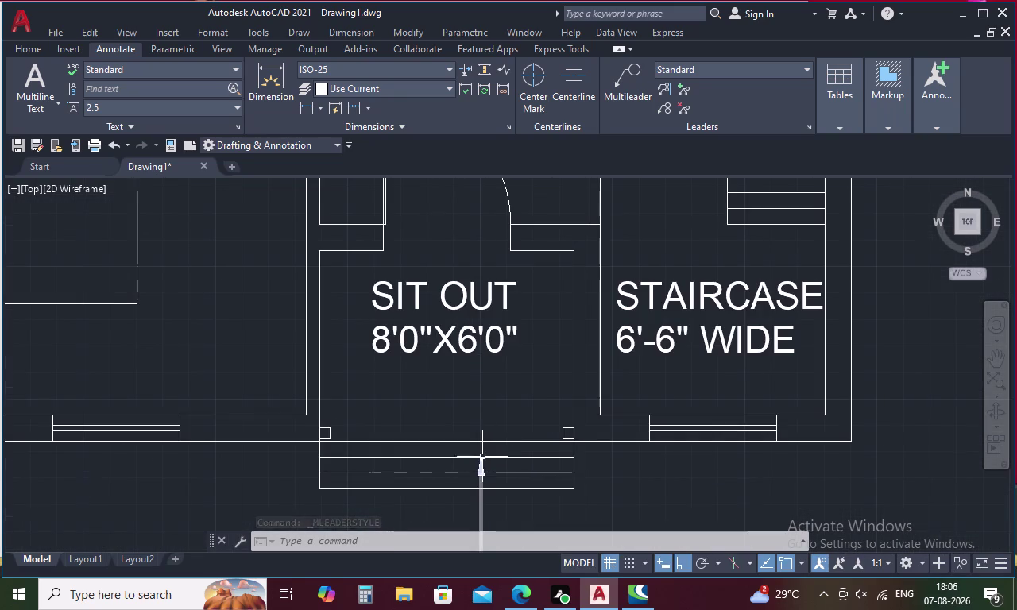
click(480, 466)
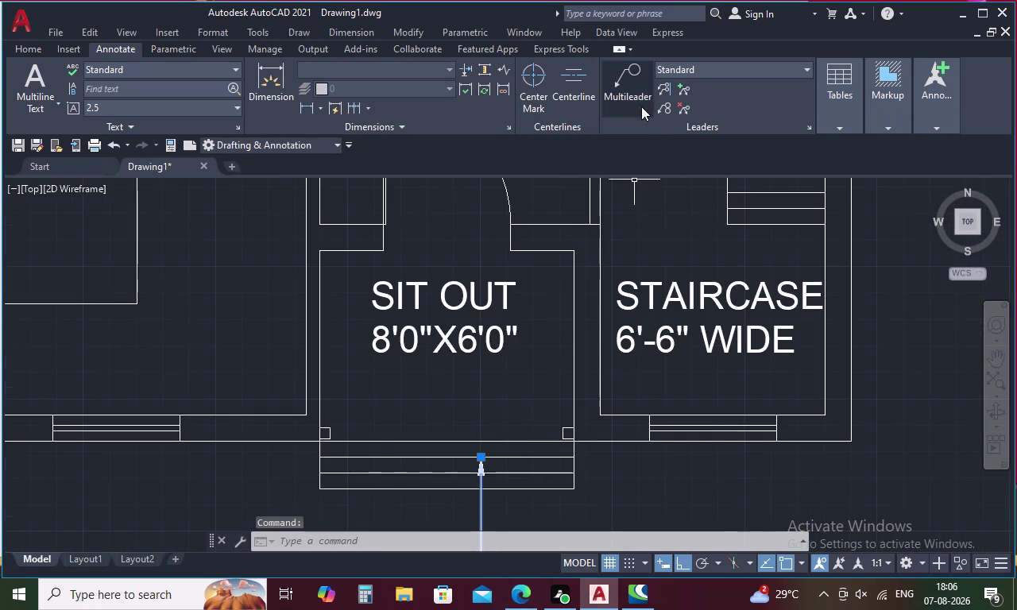
Open the Multileader Style Manager from the Multileader style list.
click(643, 81)
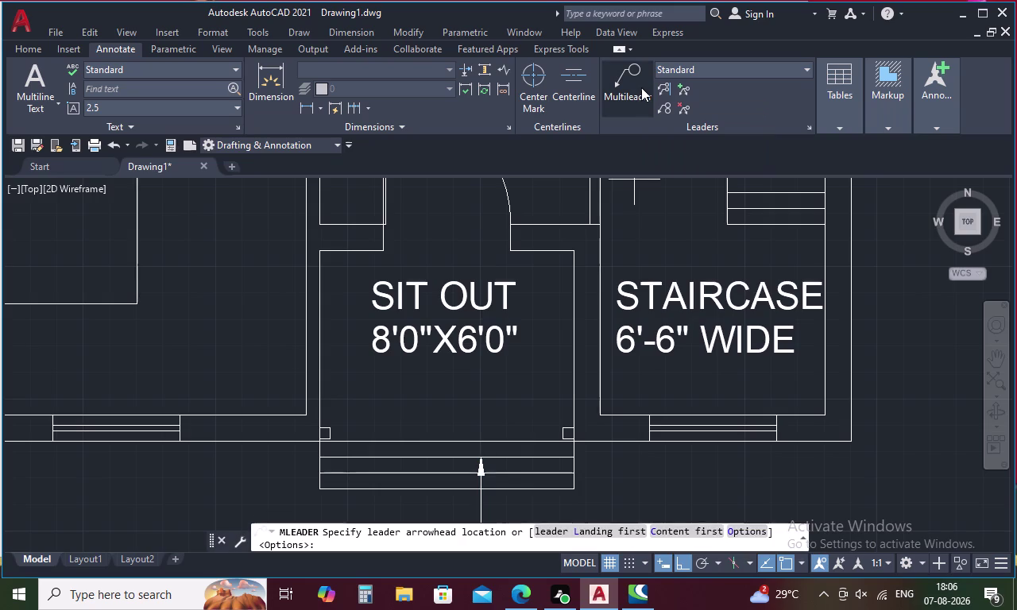
click(782, 65)
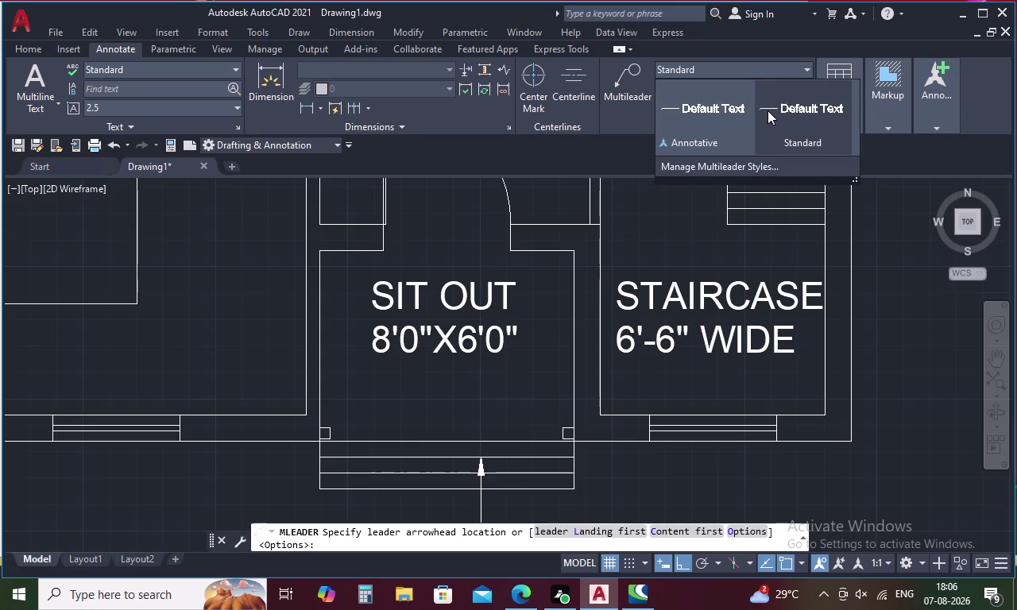
click(748, 161)
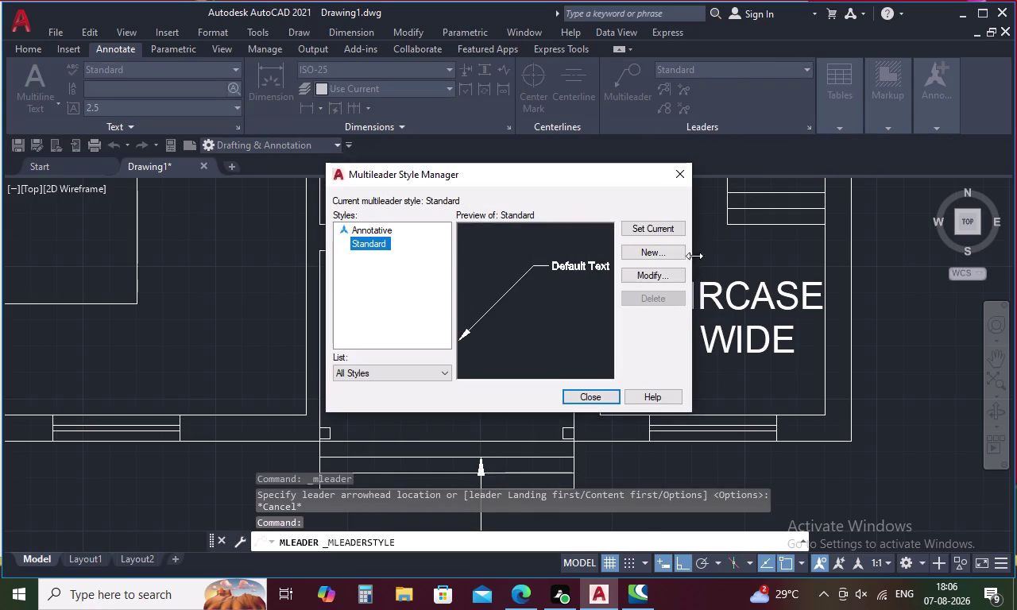
Set the Standard style's arrowhead size to 10 and close the style manager.
click(652, 276)
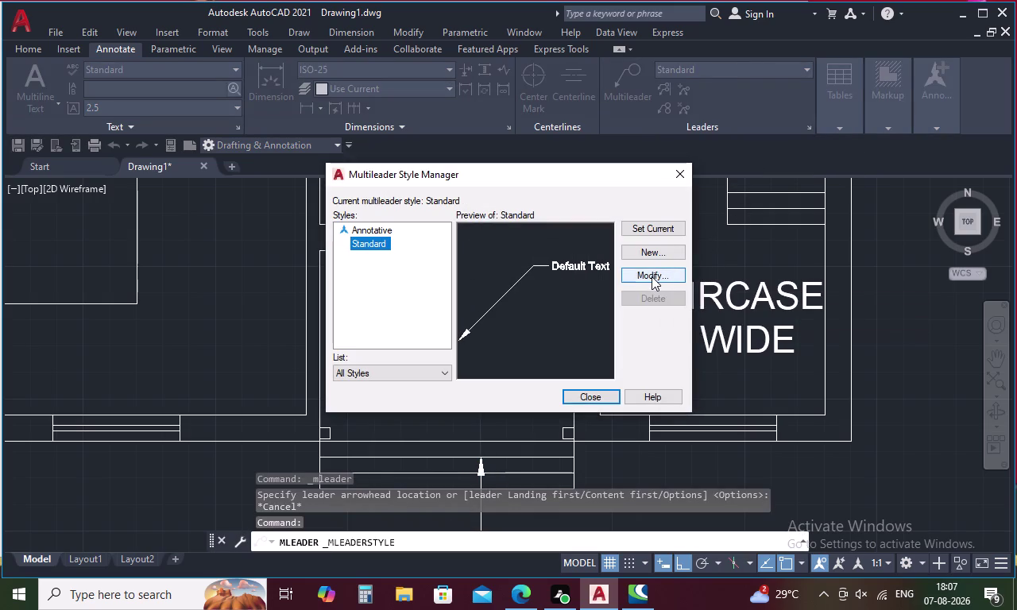
click(429, 295)
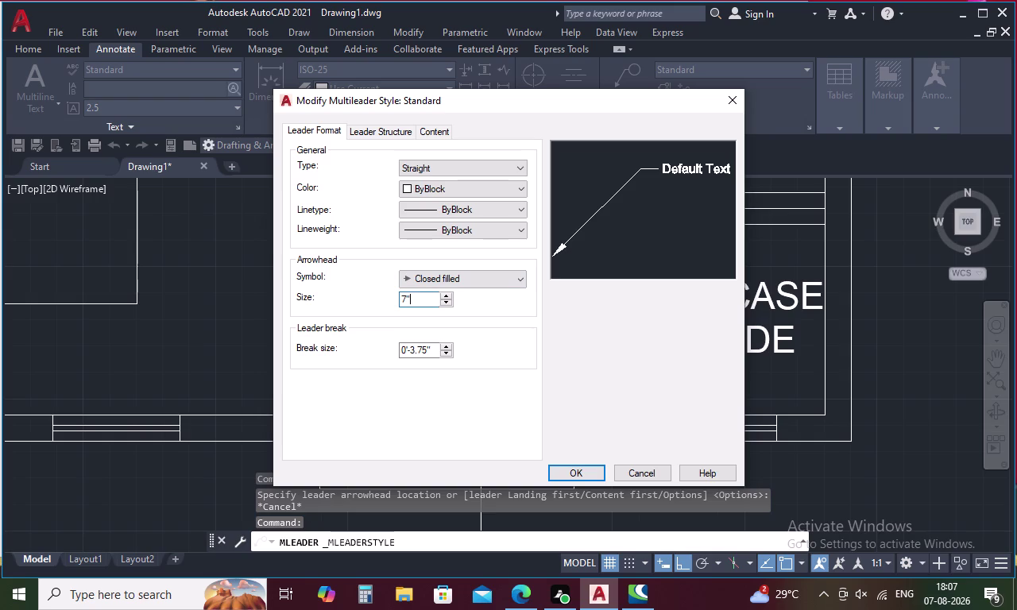
key(BackSpace)
key(BackSpace)
key(BackSpace)
key(1)
key(0)
key(Return)
click(583, 474)
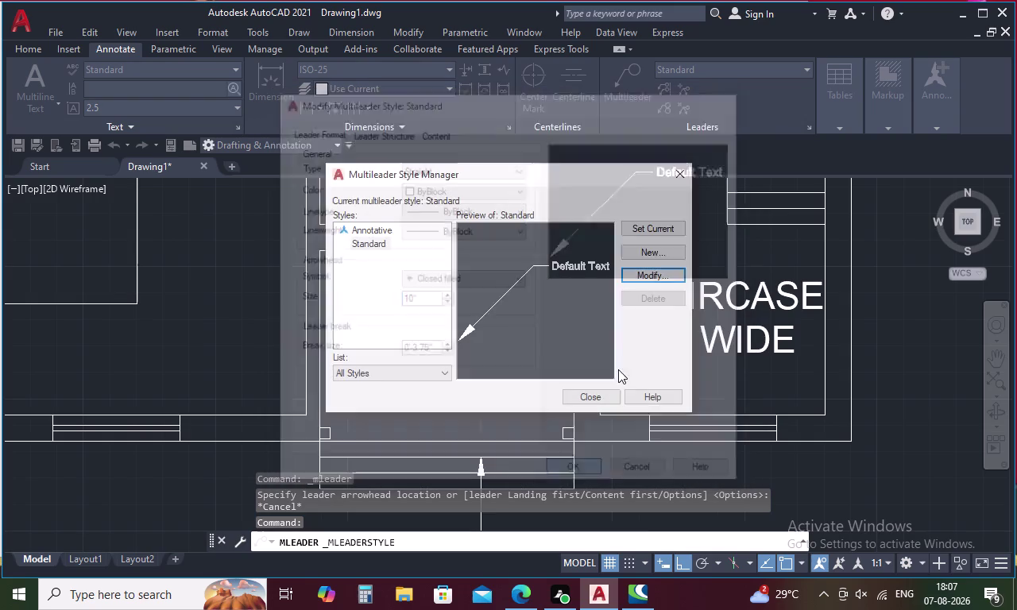
click(668, 225)
click(596, 391)
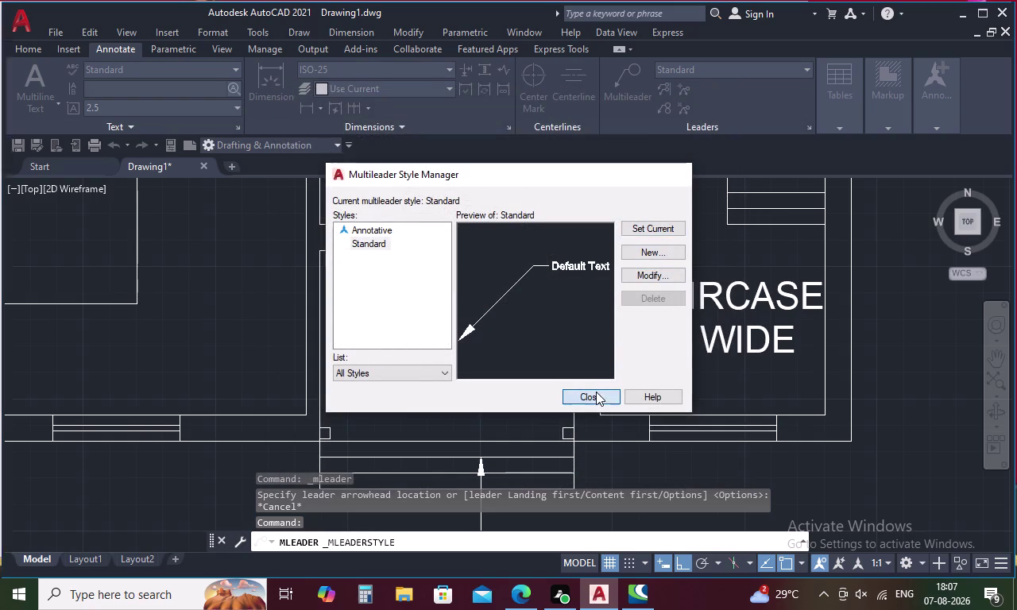
Pan the view to show the whole floor plan with space left below it.
scroll(down, 3)
middle_drag(596, 437, 598, 372)
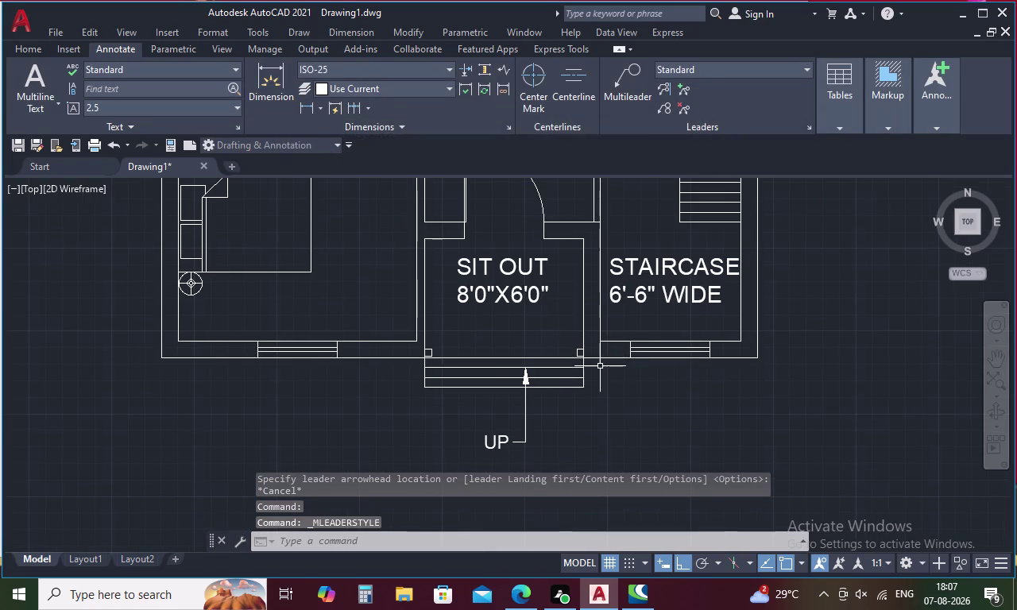
scroll(down, 3)
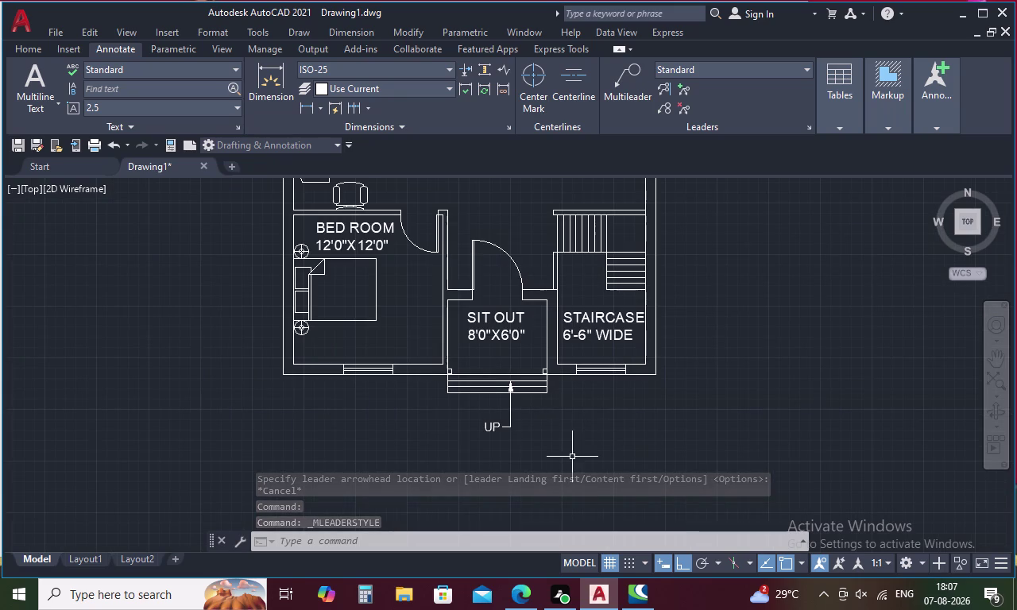
scroll(down, 3)
middle_drag(649, 338, 652, 349)
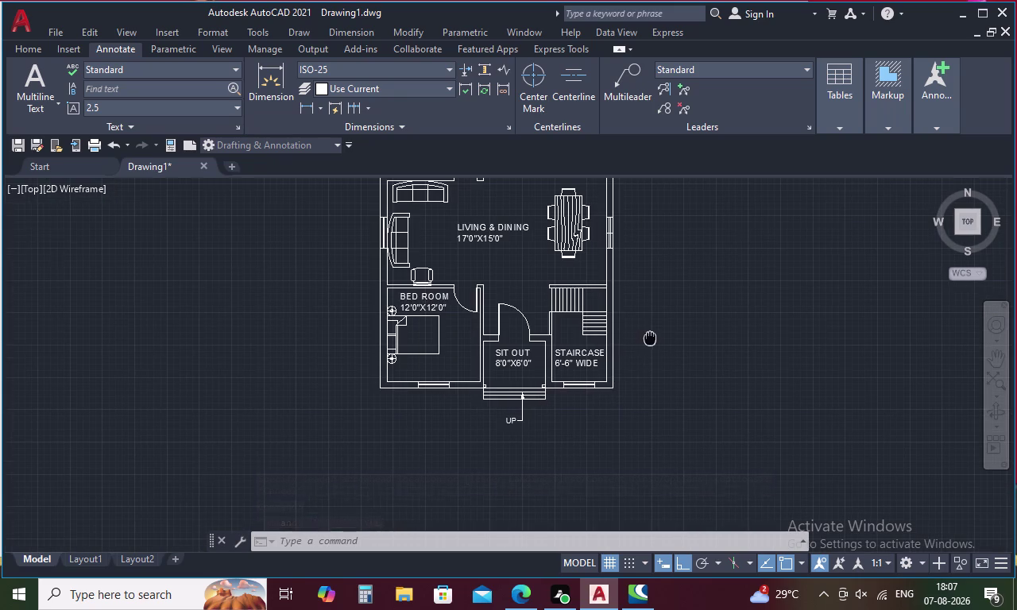
middle_drag(653, 349, 662, 454)
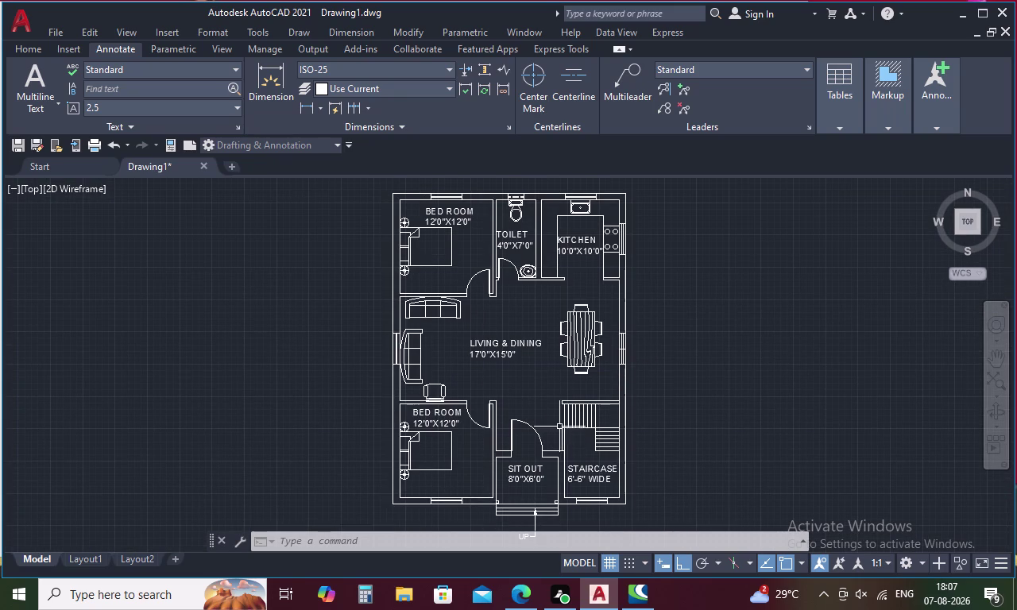
middle_drag(609, 411, 679, 240)
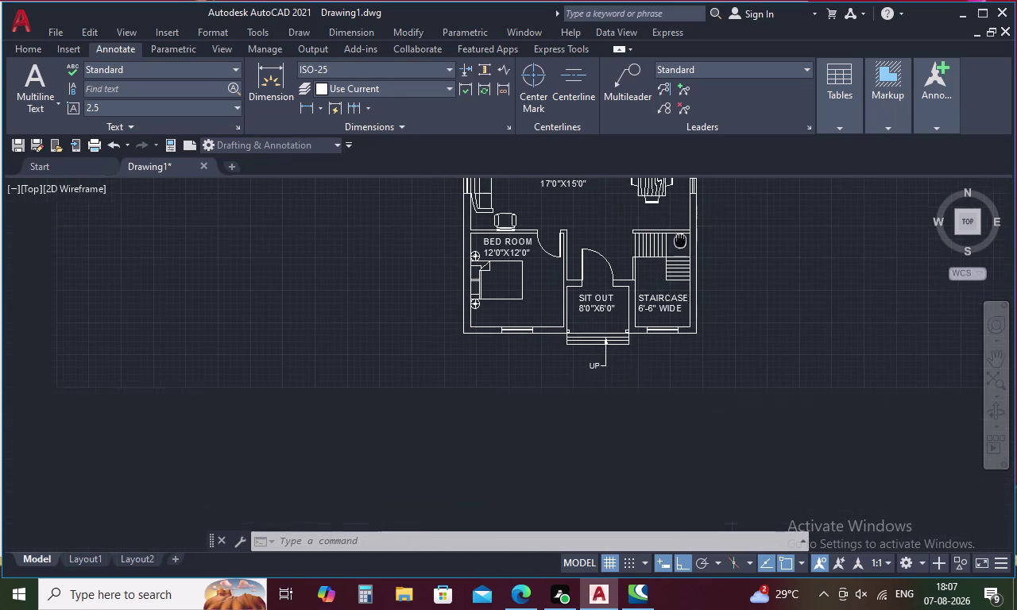
key(Escape)
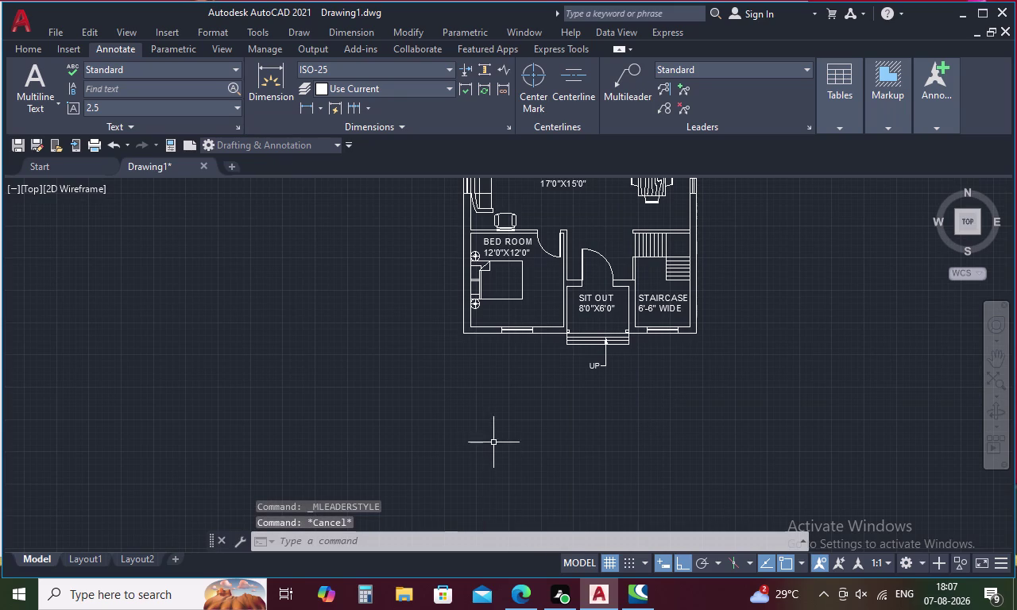
Start a multiline text box below the floor plan with the T alias.
text(T)
key(space)
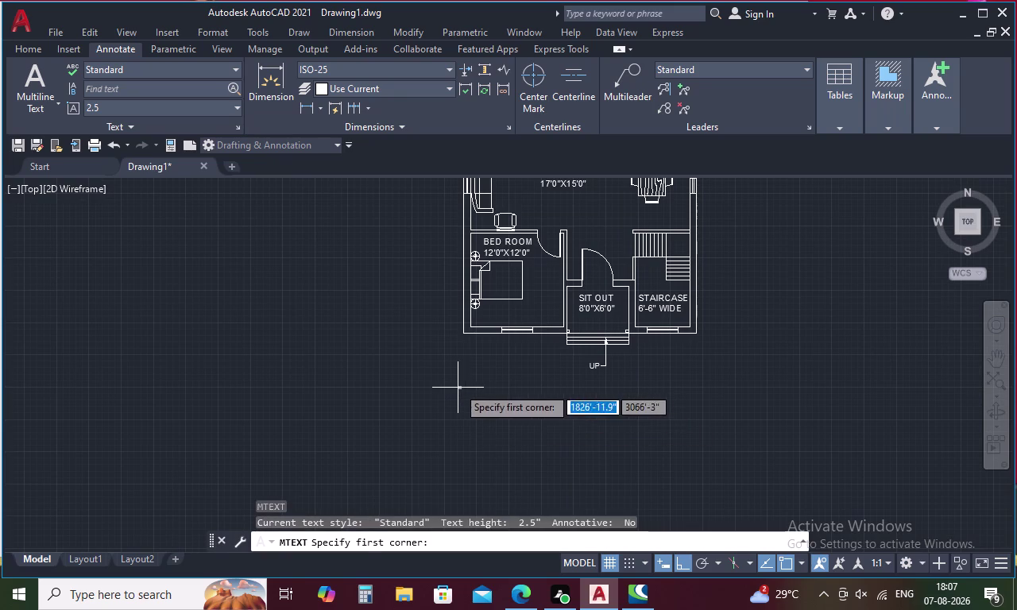
click(458, 387)
click(548, 453)
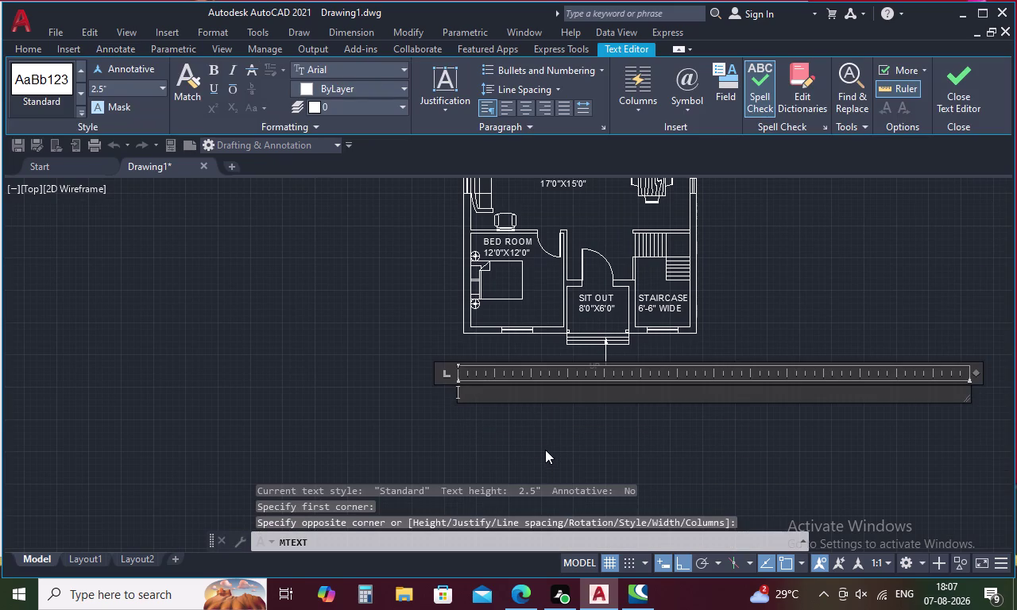
Enter the note text BUILT UP AREA = 1200SQ.FT.
key(b)
text(UI)
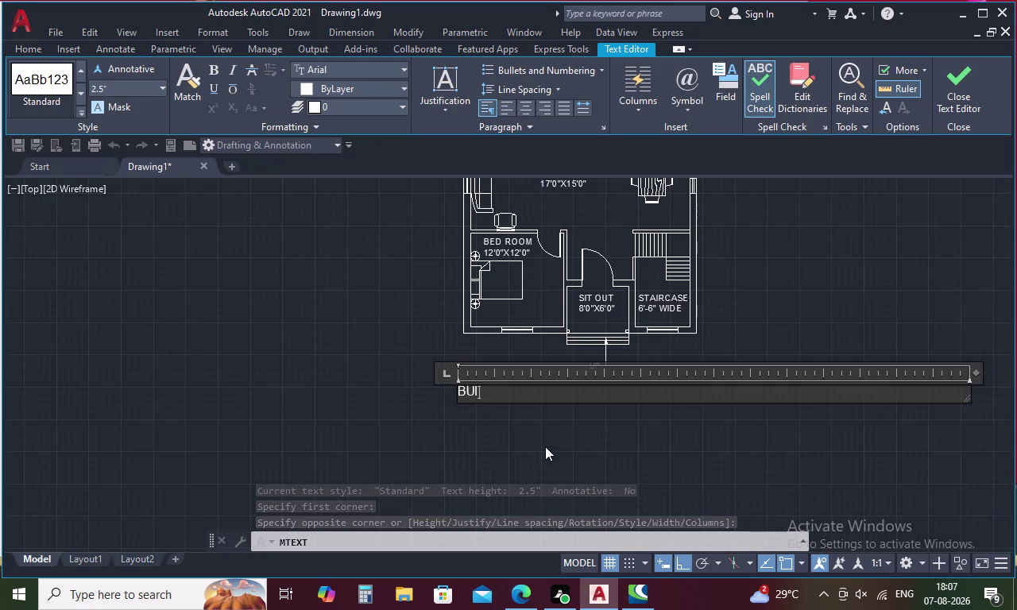
text(L)
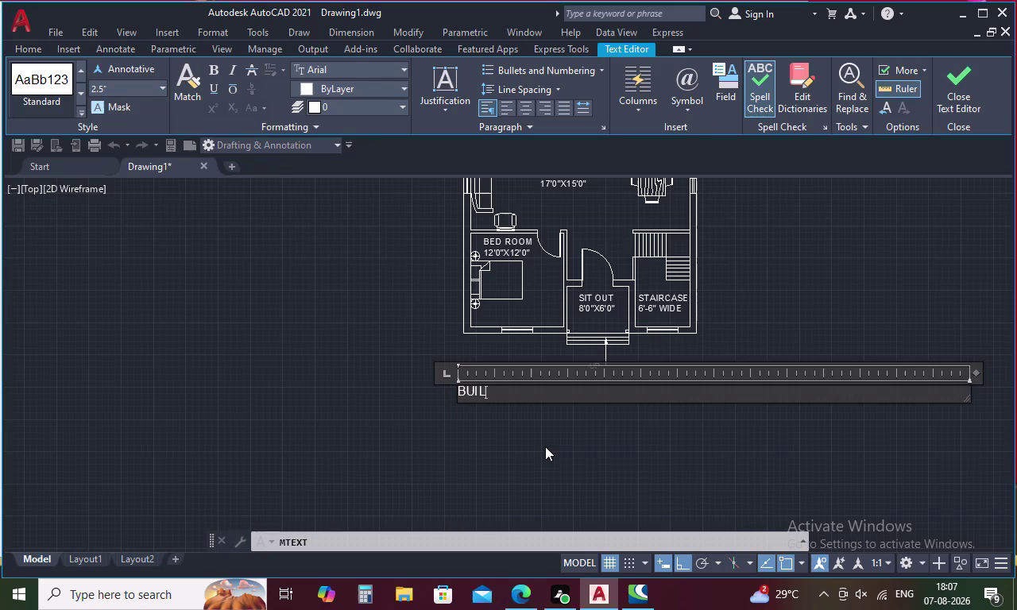
key(t)
key(space)
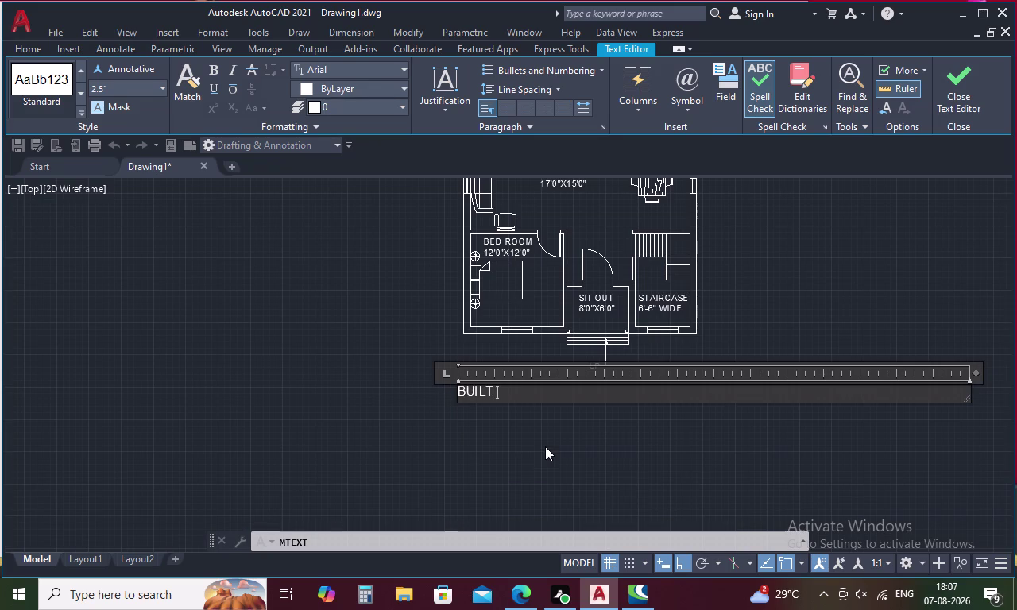
text(UP A)
text(REA)
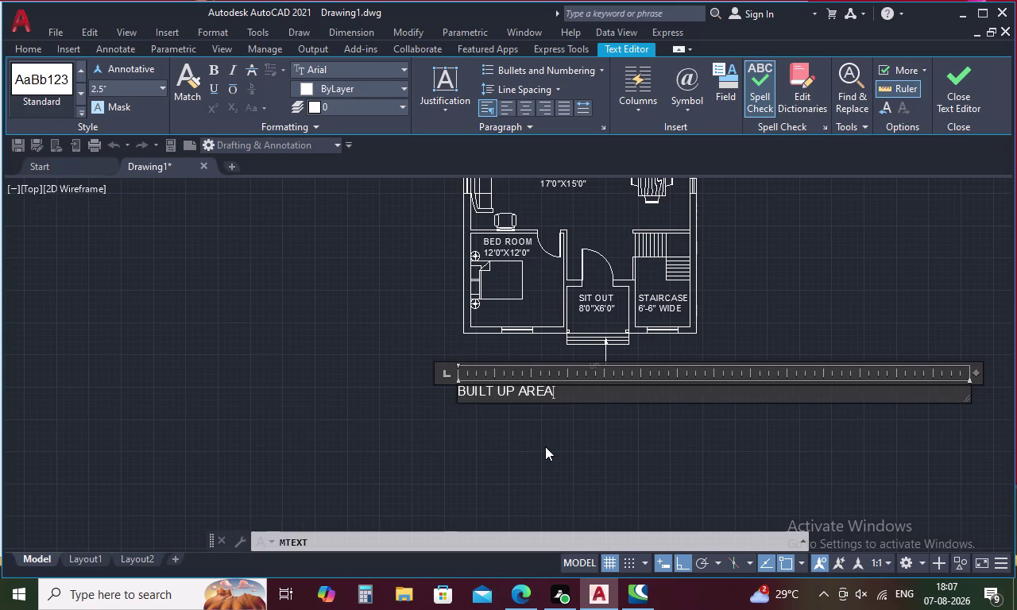
key(equal)
key(BackSpace)
key(space)
key(equal)
key(space)
text(1200)
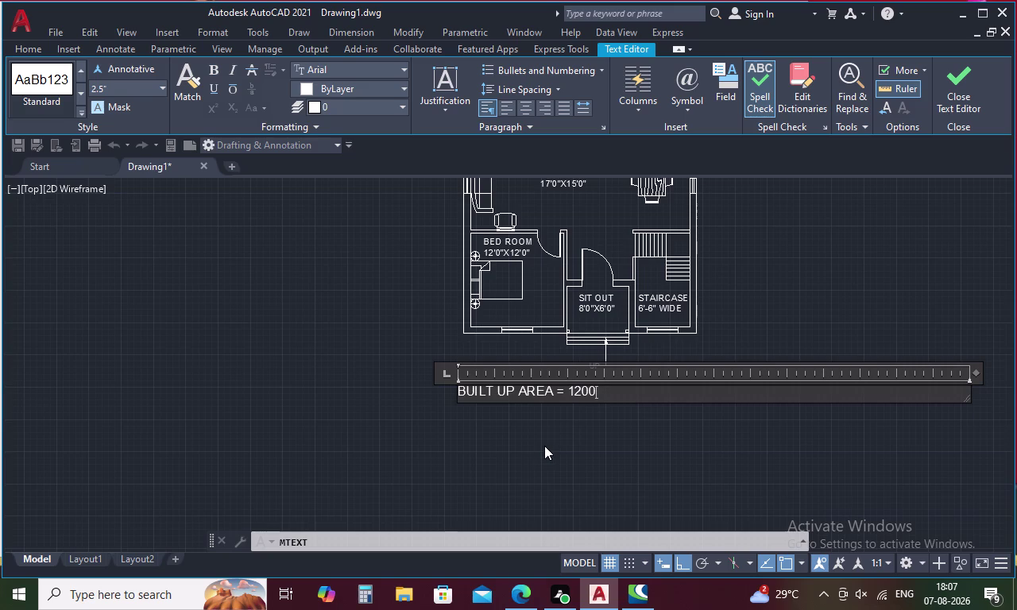
text(SQ)
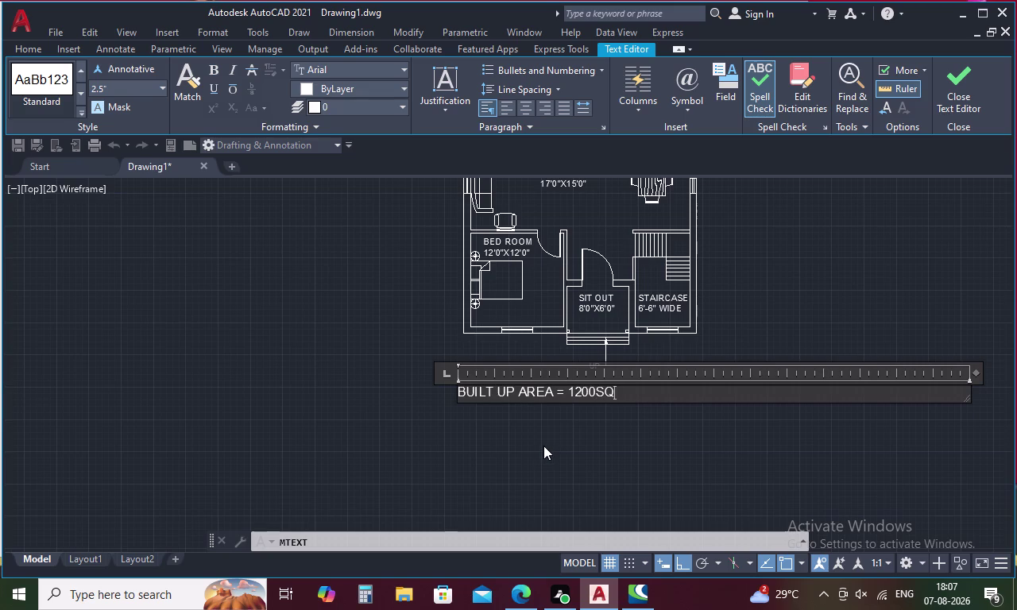
text(.FY)
key(BackSpace)
key(t)
Add a blank line and a DOORS: heading beneath the area text.
key(Return)
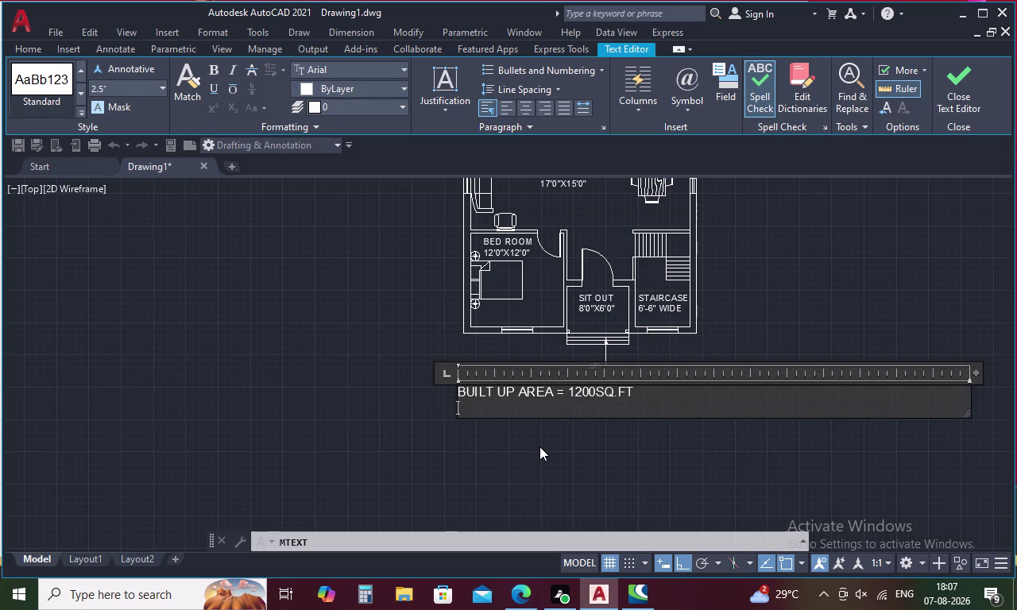
key(Return)
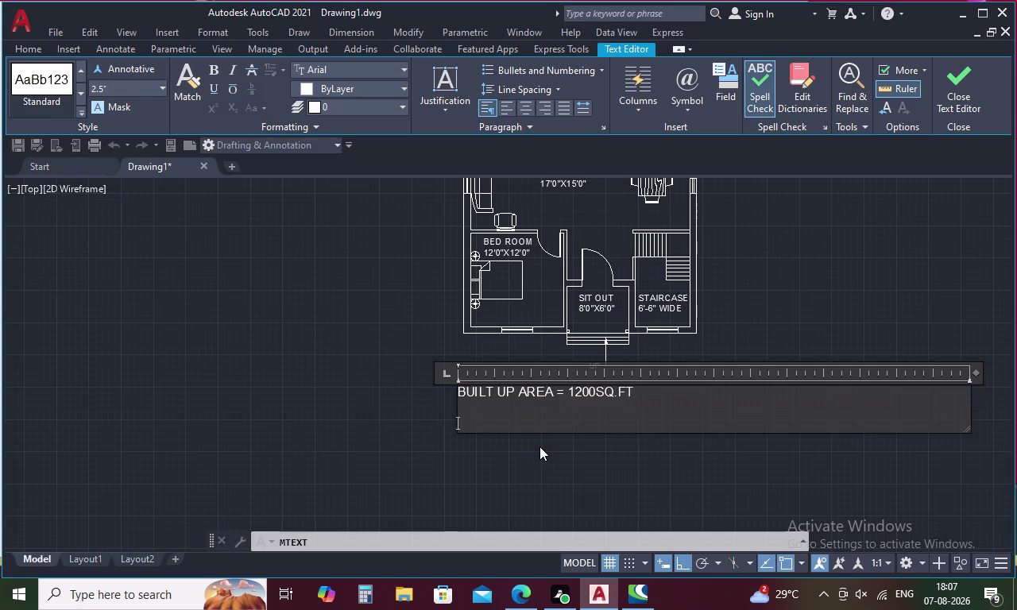
text(DOO)
text(RS)
key(shift+colon)
key(space)
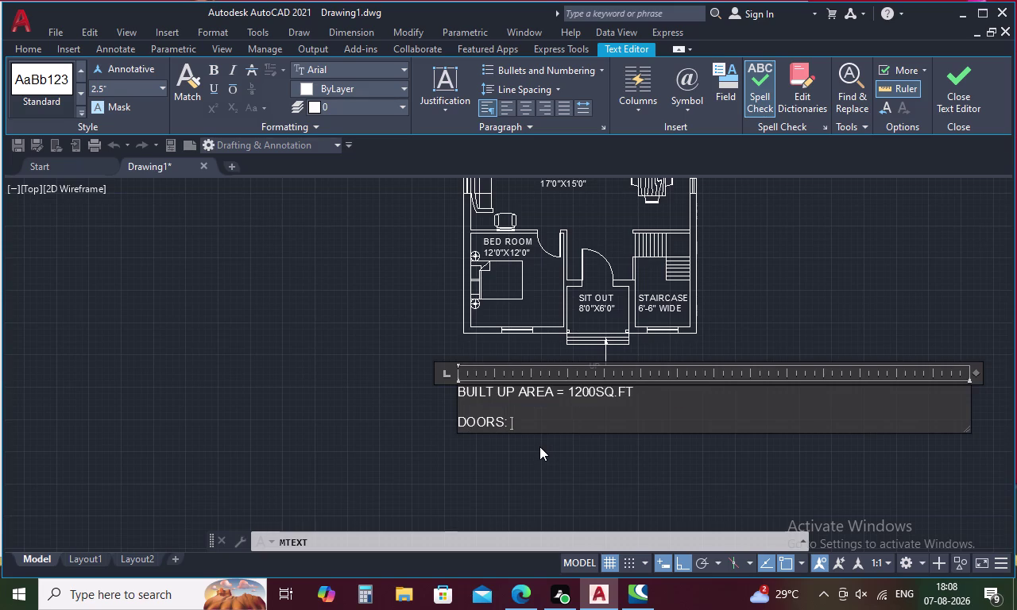
Add the line MD = 4'0"X7'0" under the DOORS heading.
key(Return)
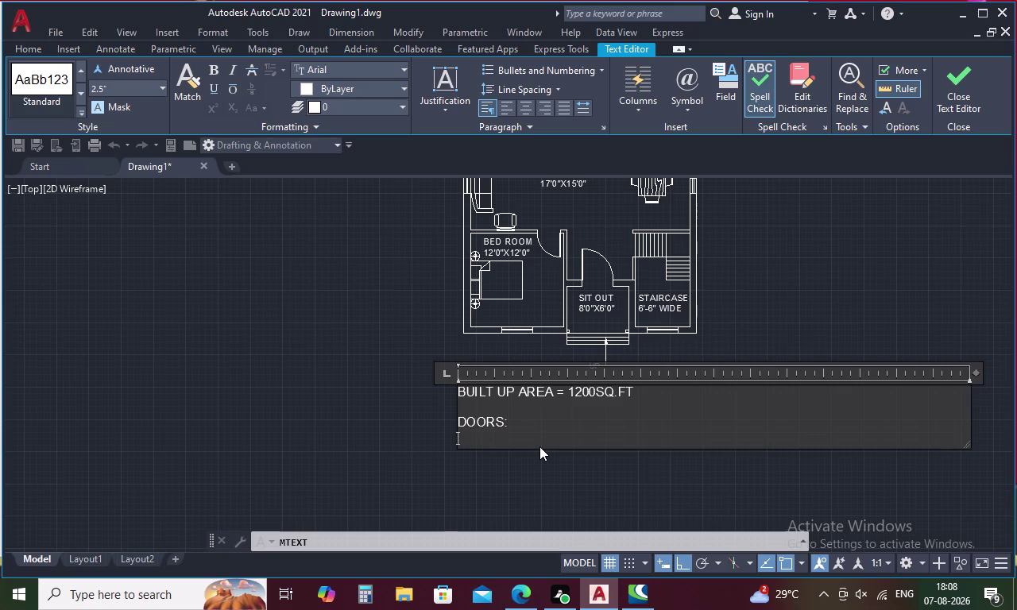
text(MD)
key(equal)
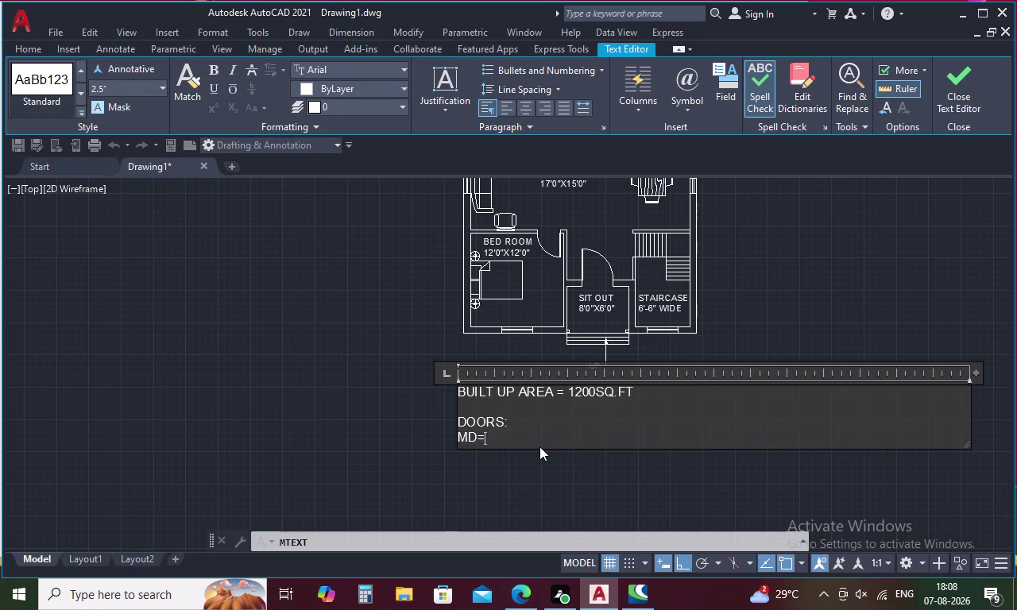
key(BackSpace)
key(space)
key(equal)
key(space)
key(4)
key(apostrophe)
text(0")
key(x)
key(7)
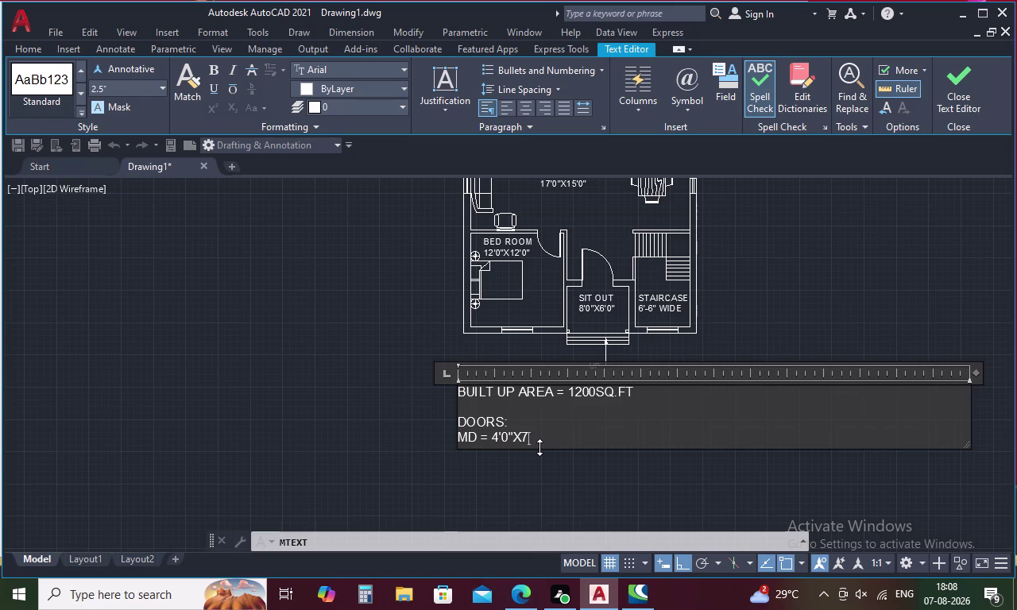
key(apostrophe)
text(0")
key(Return)
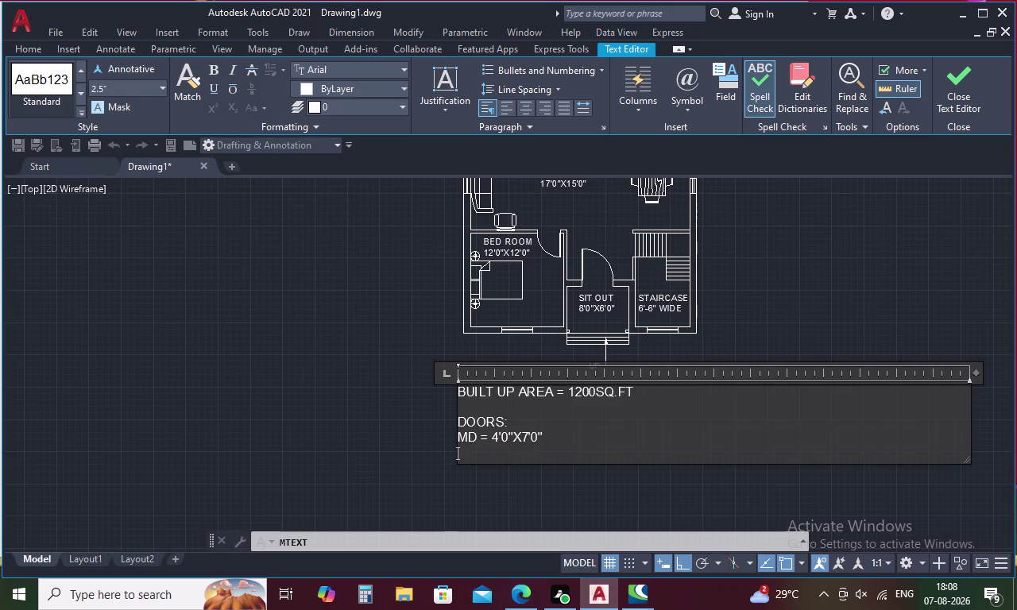
Start the next line with D1 = 3'0"X.
key(d)
key(1)
key(shift+plus)
key(BackSpace)
key(space)
text(=)
key(space)
text(3')
text(0)
text(")
key(x)
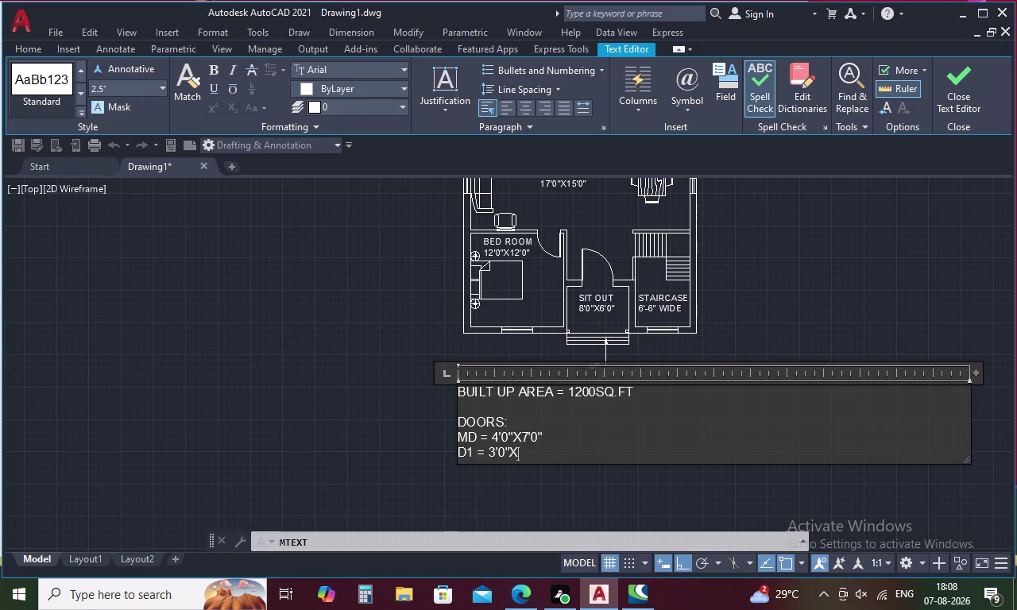
Copy the 7'0" height from the MD line and paste it to finish D1.
drag(542, 435, 521, 435)
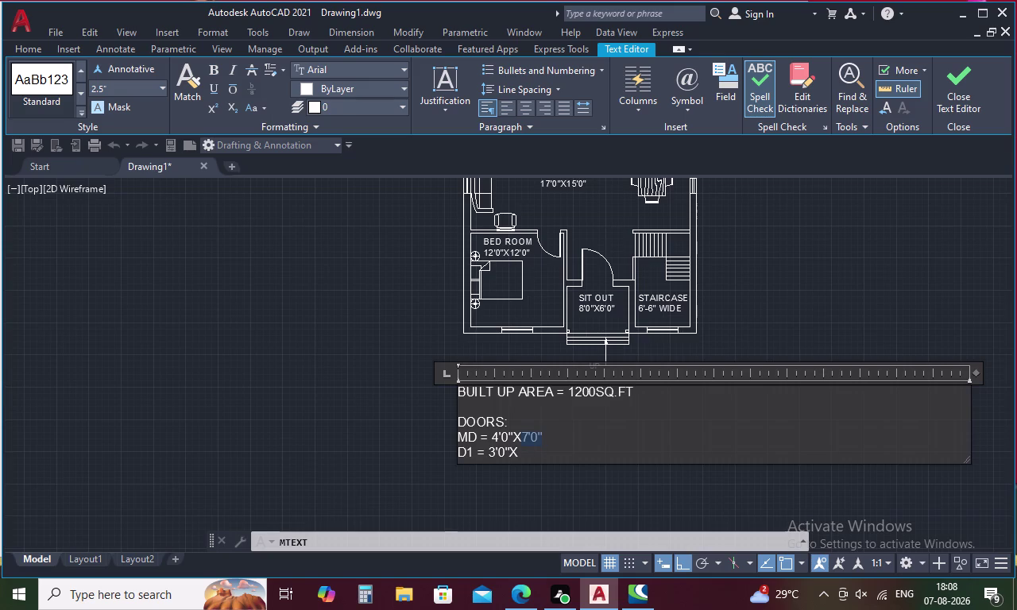
key(ctrl+c)
key(Escape)
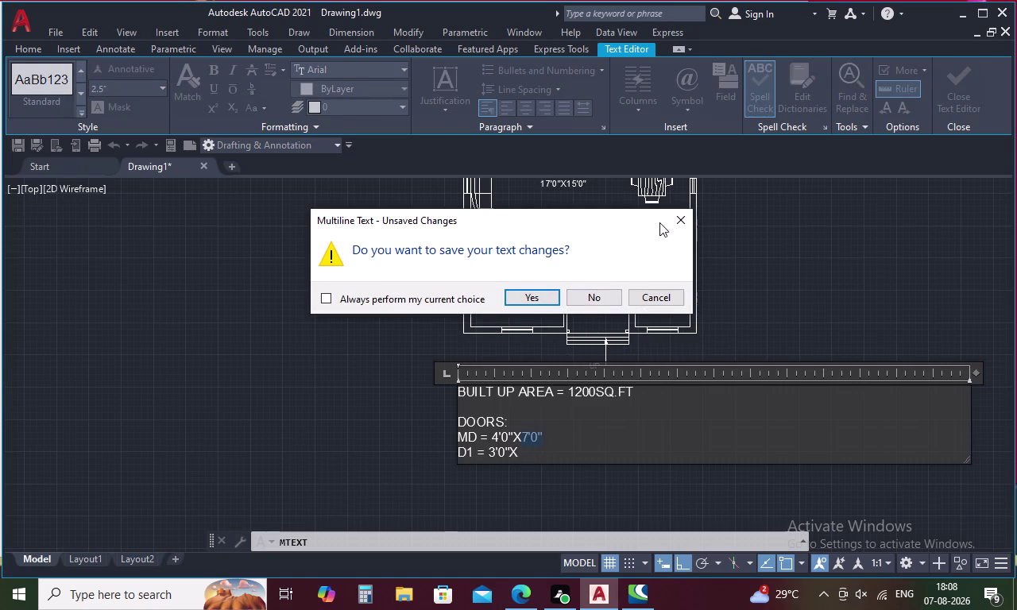
click(676, 219)
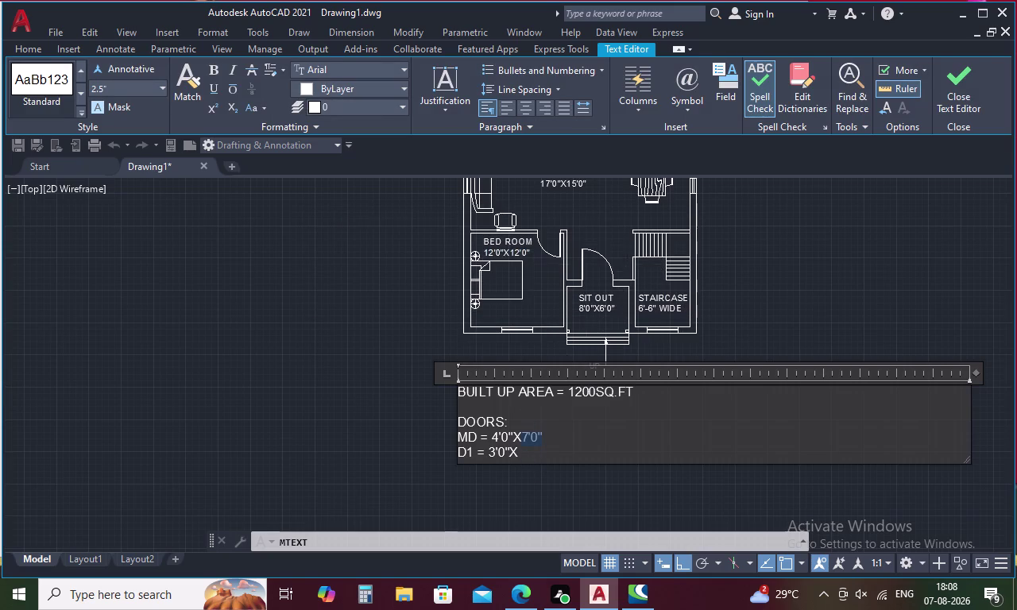
click(521, 452)
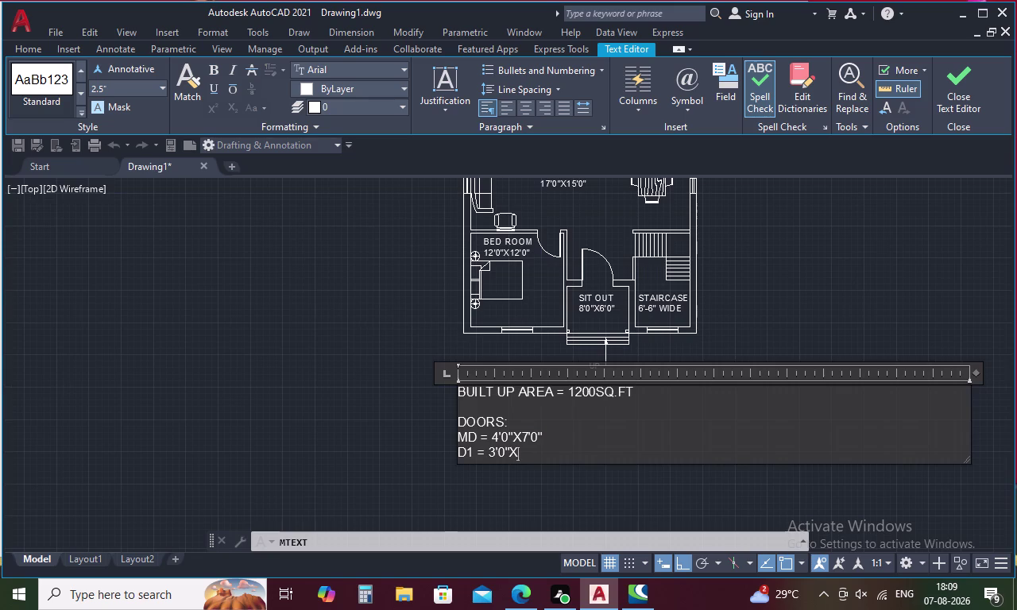
key(ctrl+v)
key(Return)
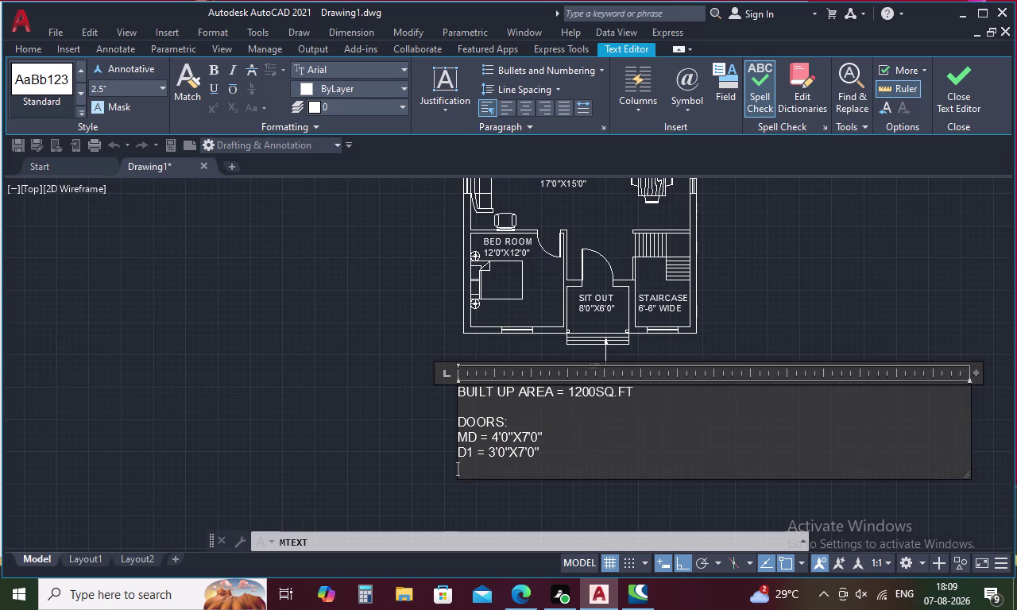
Add the line D2 = 2'6"X7'0", pasting the 7'0" height.
key(d)
key(z)
key(BackSpace)
text(2 =)
key(space)
key(2)
text('6)
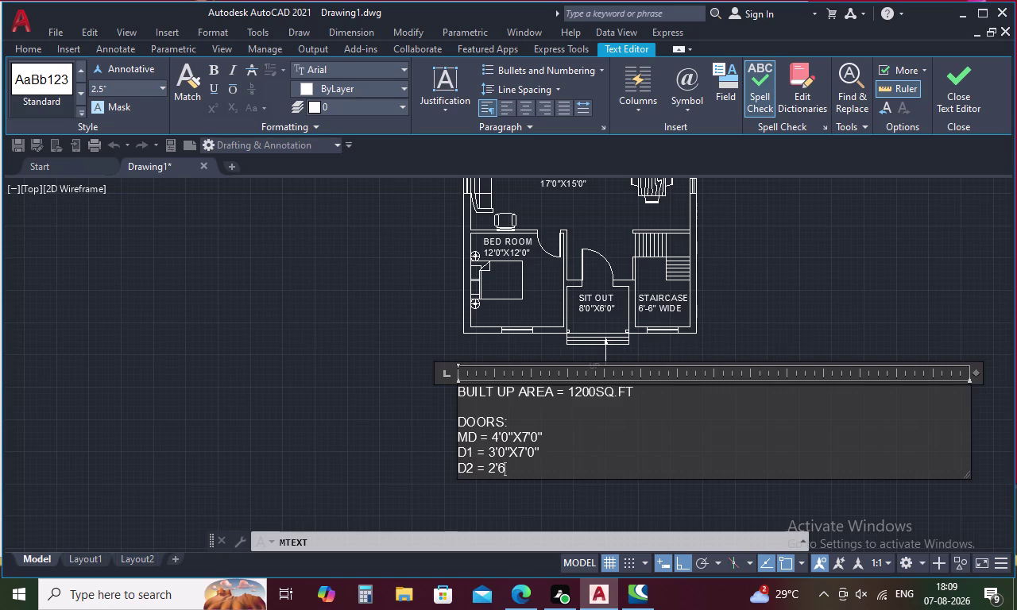
text(")
key(x)
key(ctrl+v)
Begin a WINDOWS heading a few spaces after DOORS on the same line.
click(564, 422)
key(space)
key(space)
key(space)
key(w)
text(IN)
text(D)
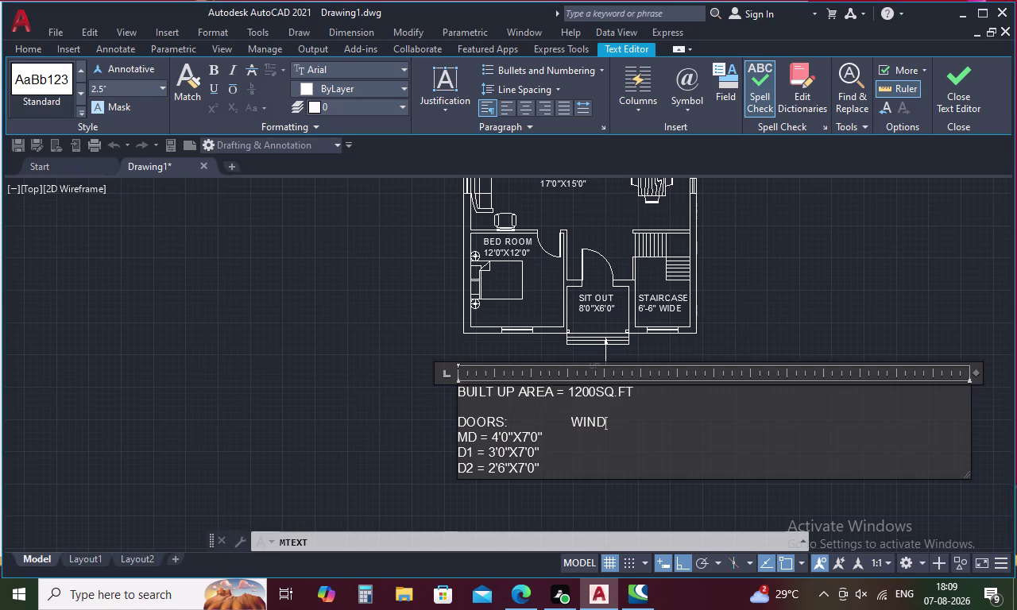
Complete the WINDOWS: heading and add W=4'0"X4'0" beside the MD line.
text(OWS)
key(shift+colon)
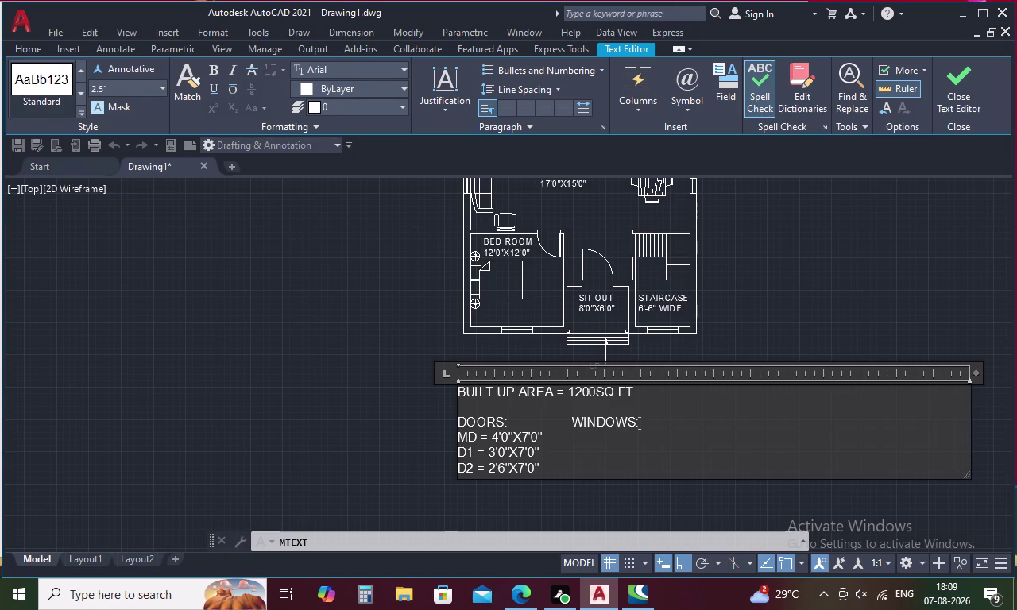
click(544, 438)
key(space)
key(space)
key(space)
key(w)
key(equal)
text(4')
text(0")
key(x)
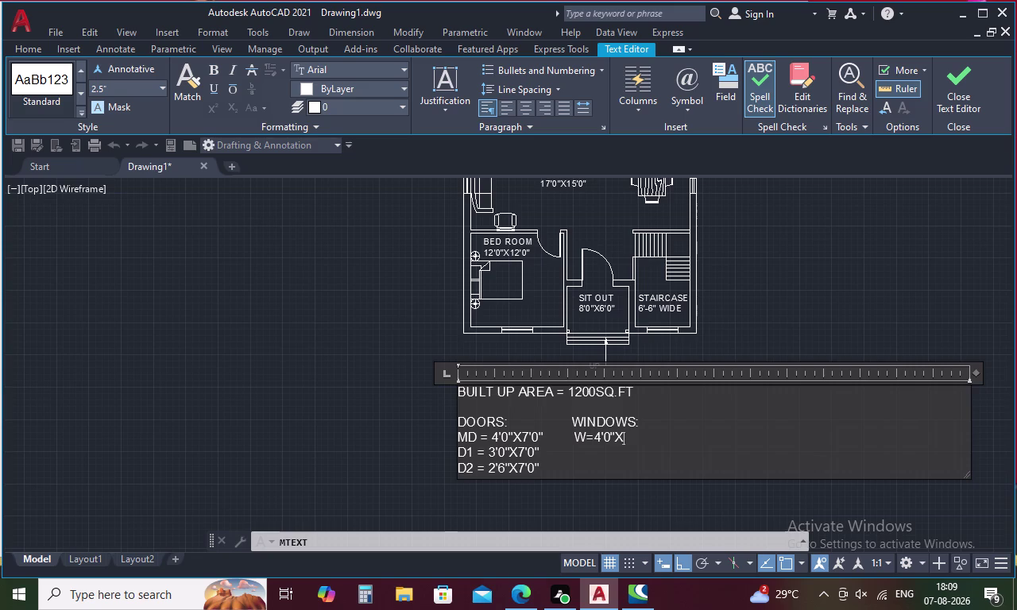
text(4')
text(0")
Start the V window entry beside the D1 line, aligned under WINDOWS.
click(572, 451)
key(space)
key(space)
key(space)
key(space)
key(space)
key(v)
key(BackSpace)
key(BackSpace)
key(BackSpace)
key(v)
key(shift+plus)
key(BackSpace)
key(equal)
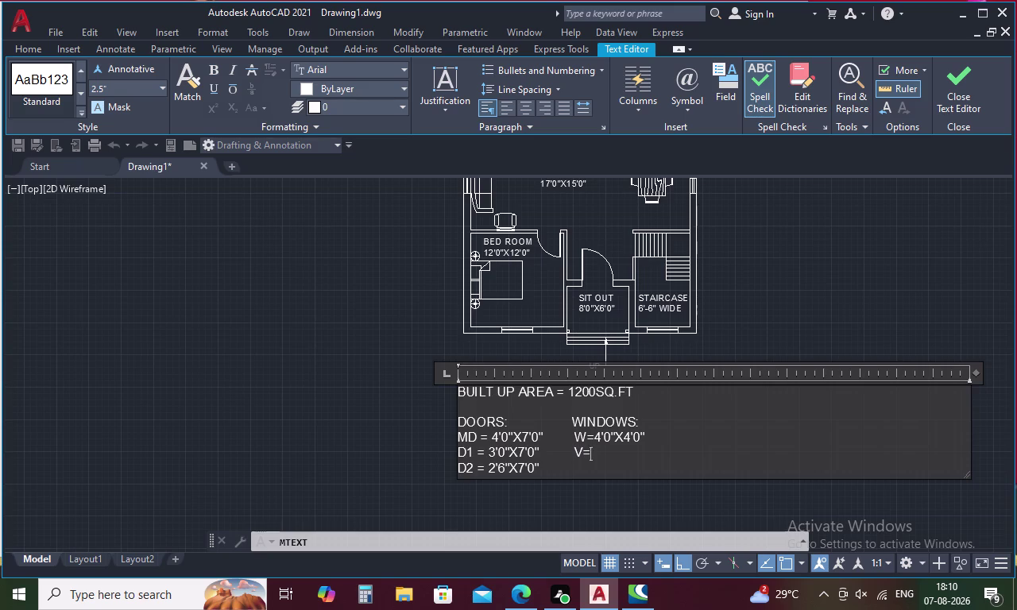
Enter V = 2'0"X2'0" and close the note editor.
key(BackSpace)
key(space)
key(equal)
key(space)
key(2)
key(apostrophe)
text(0")
key(x)
key(2)
key(apostrophe)
text(0)
text(")
click(647, 497)
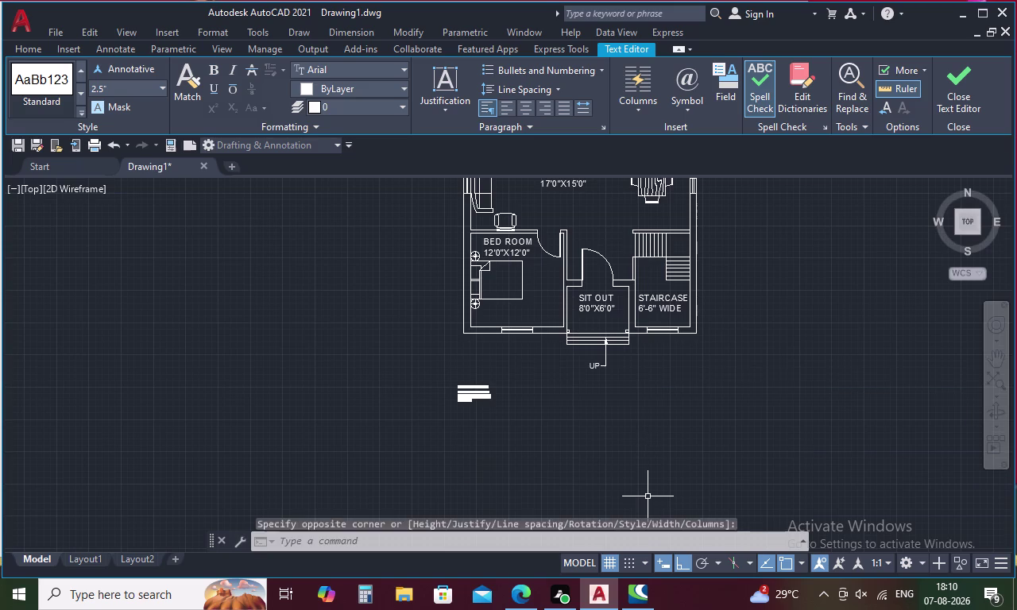
Set all of the note's text to a 10-inch height.
scroll(up, 3)
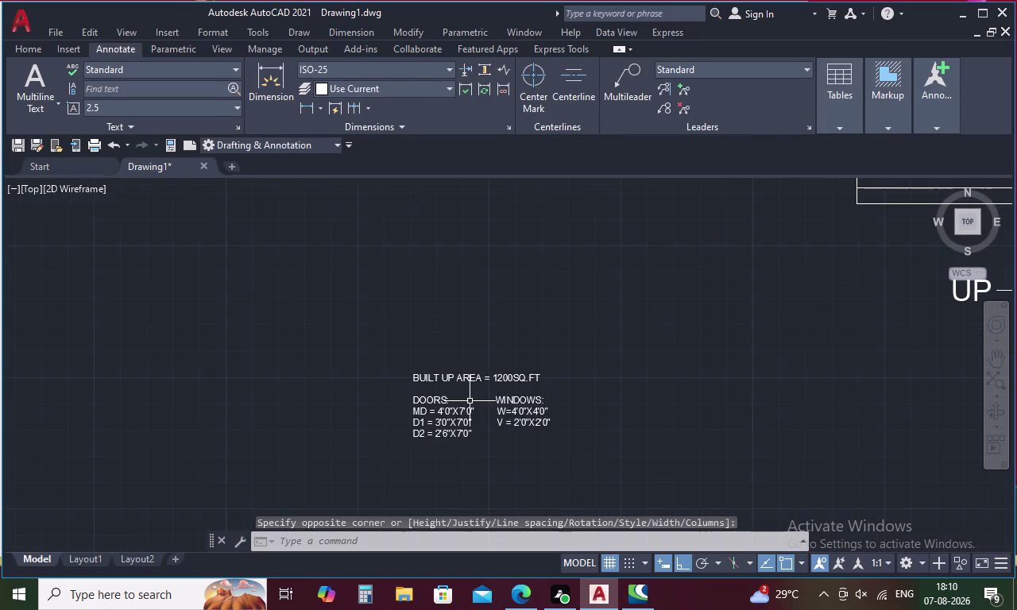
double_click(415, 380)
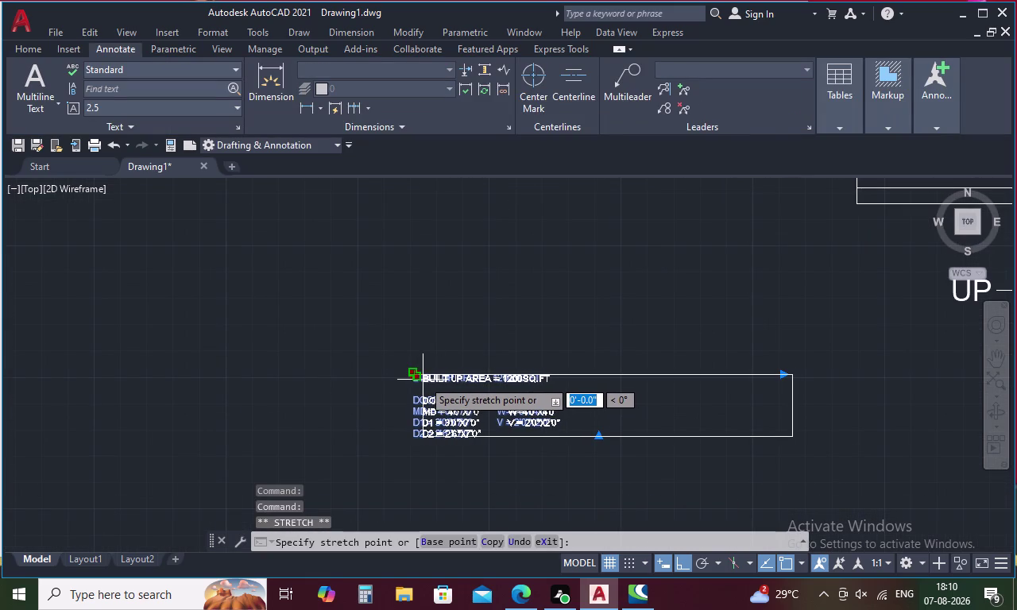
key(Escape)
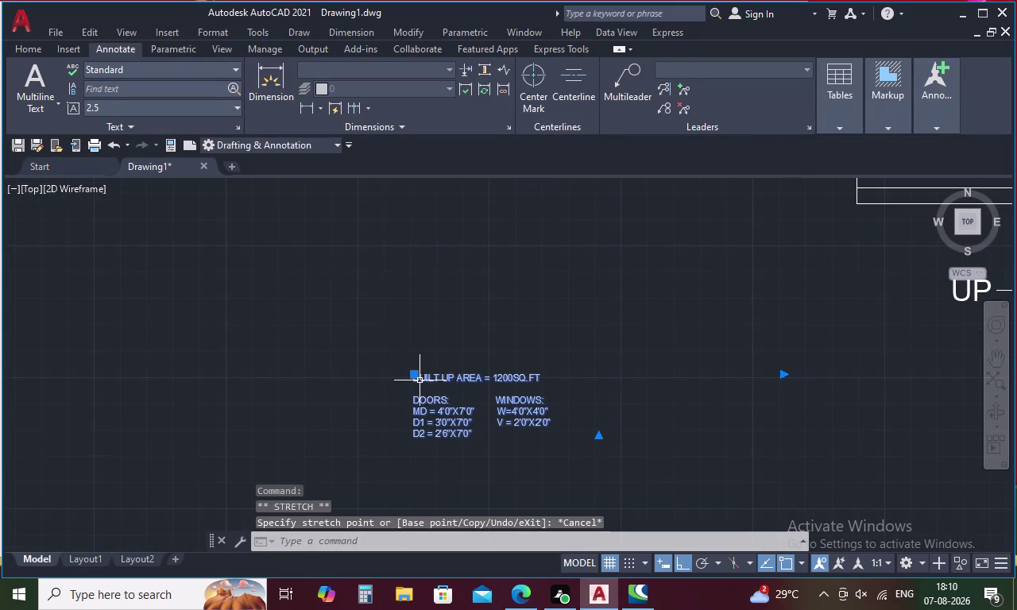
double_click(420, 377)
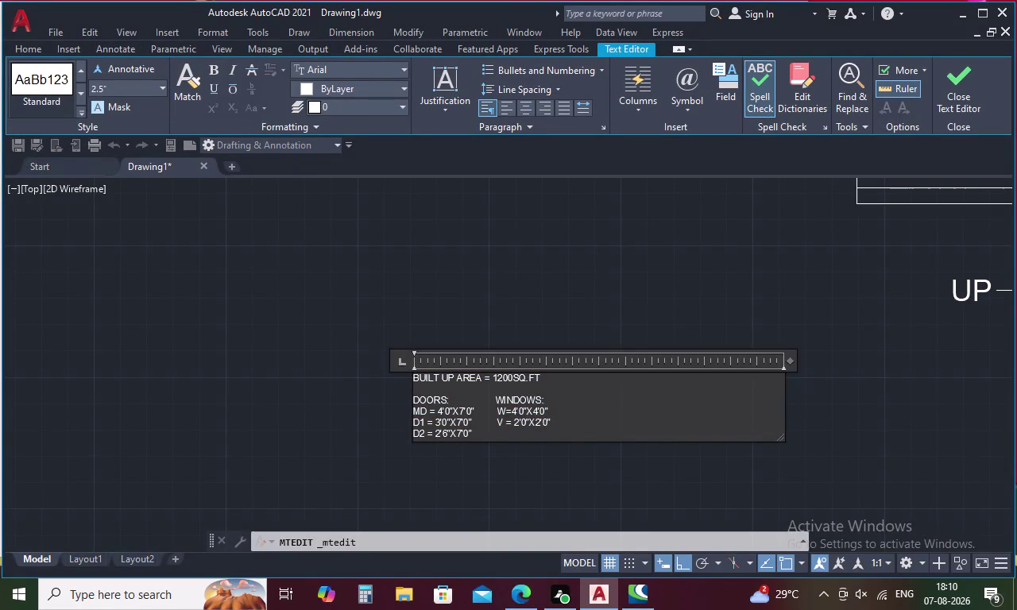
drag(413, 377, 564, 462)
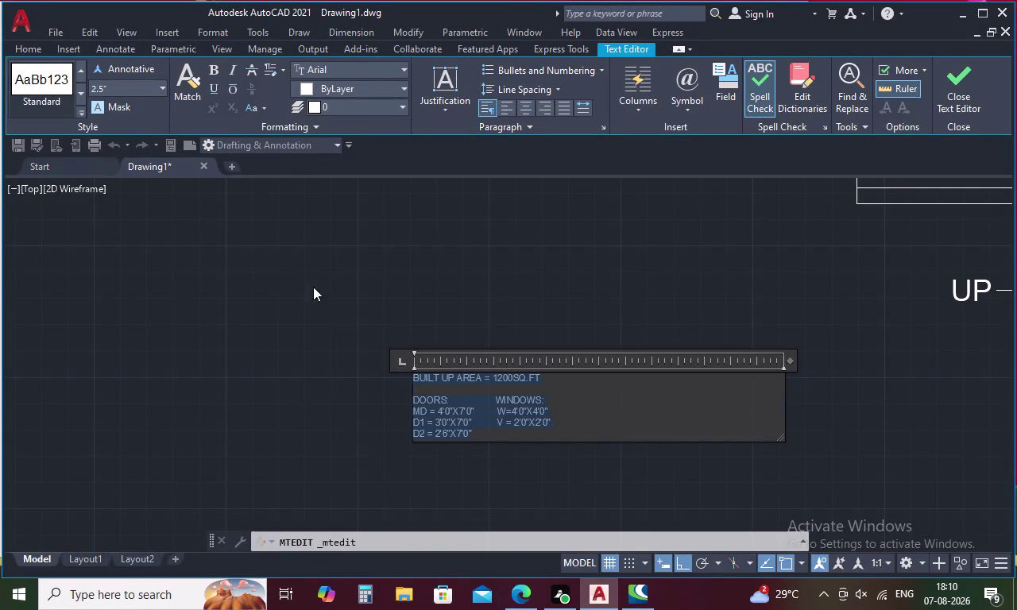
click(118, 92)
key(BackSpace)
key(1)
key(0)
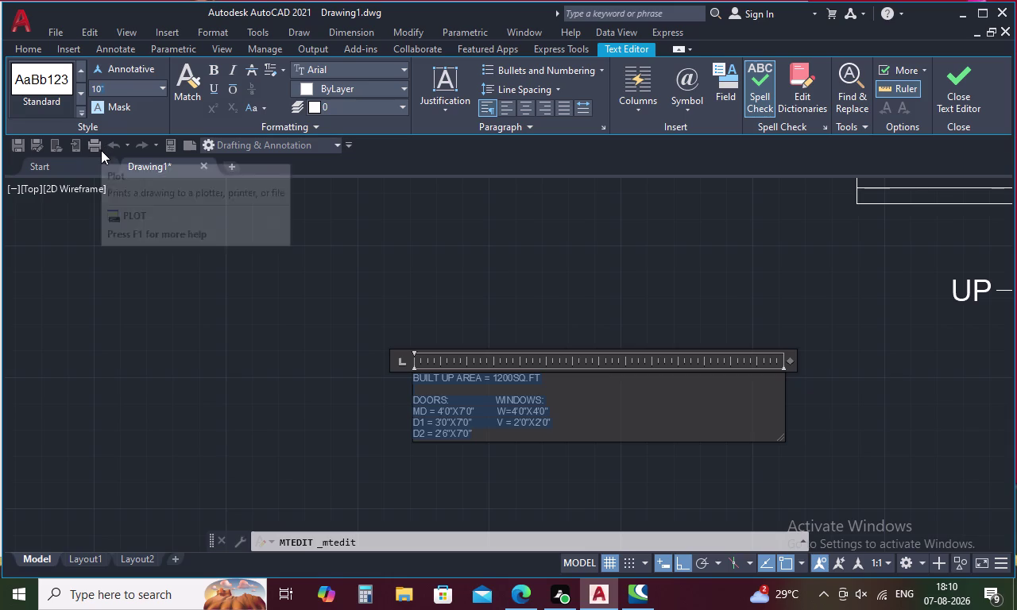
key(Return)
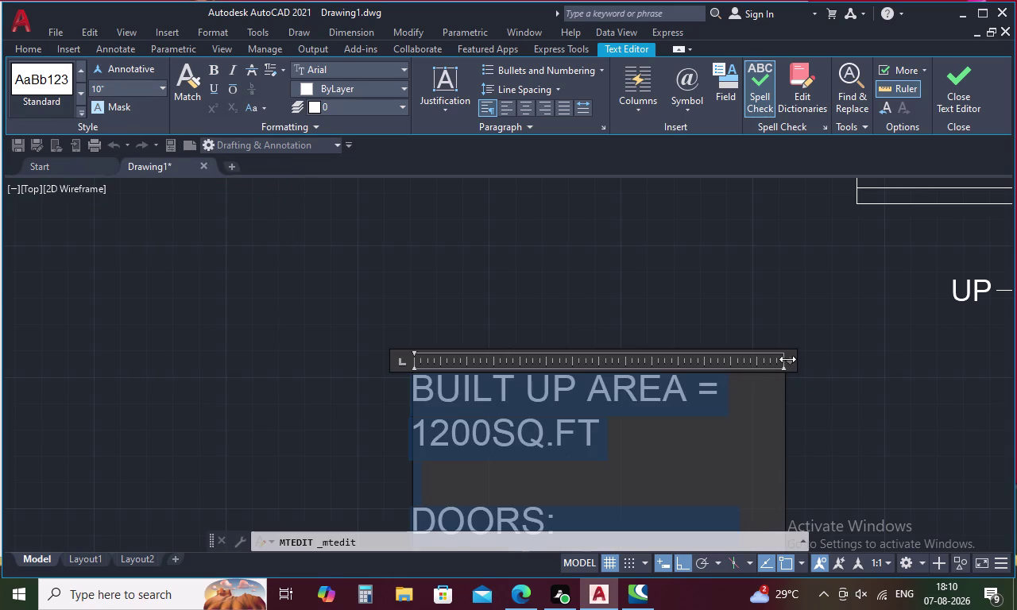
Widen the note's text box so each door and window line fits.
drag(787, 359, 914, 354)
middle_drag(903, 355, 819, 353)
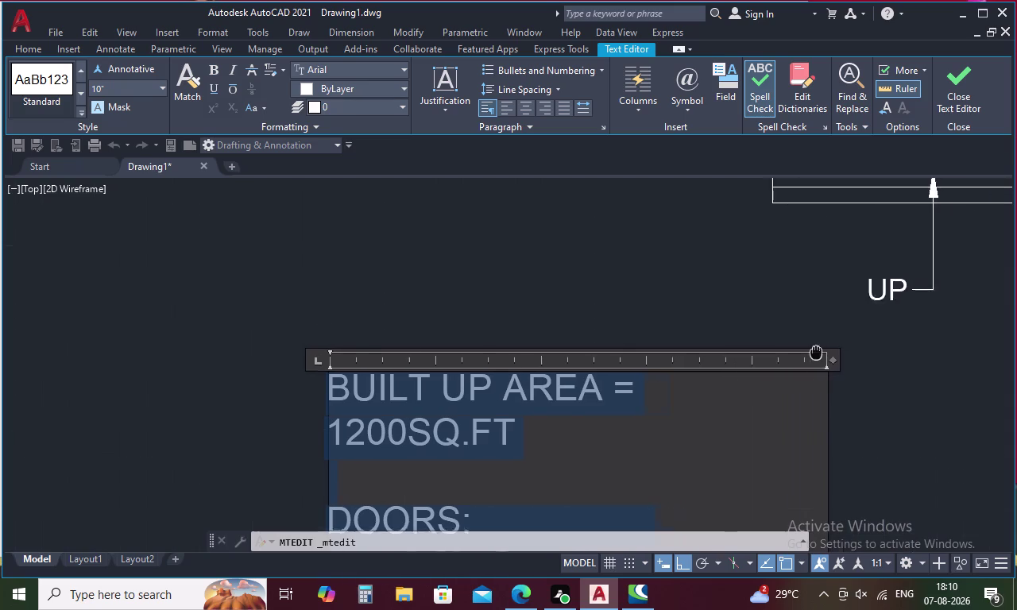
middle_drag(819, 354, 669, 292)
drag(680, 296, 735, 297)
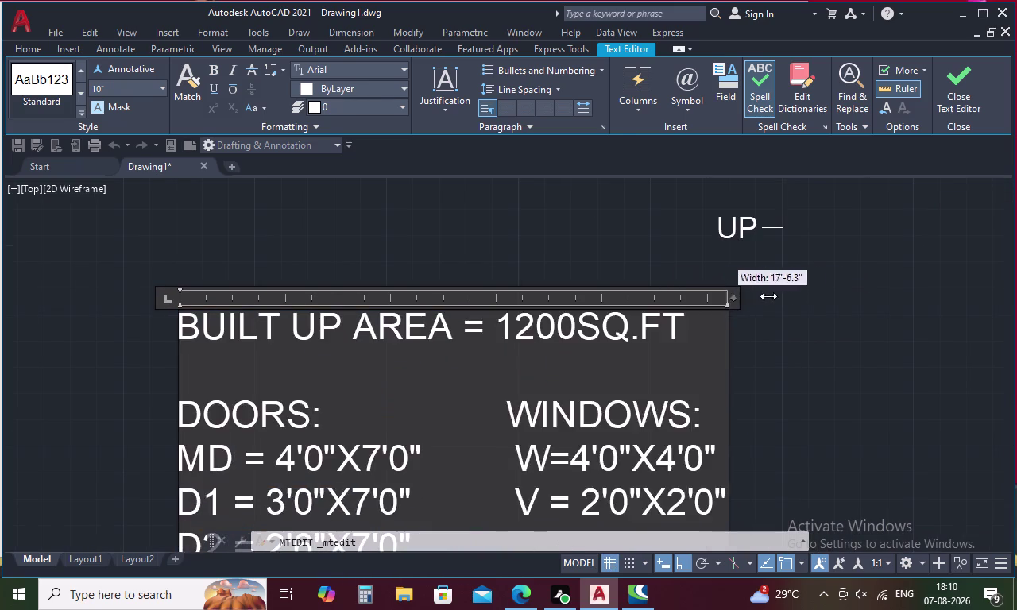
drag(735, 296, 846, 300)
middle_drag(826, 314, 735, 296)
click(815, 338)
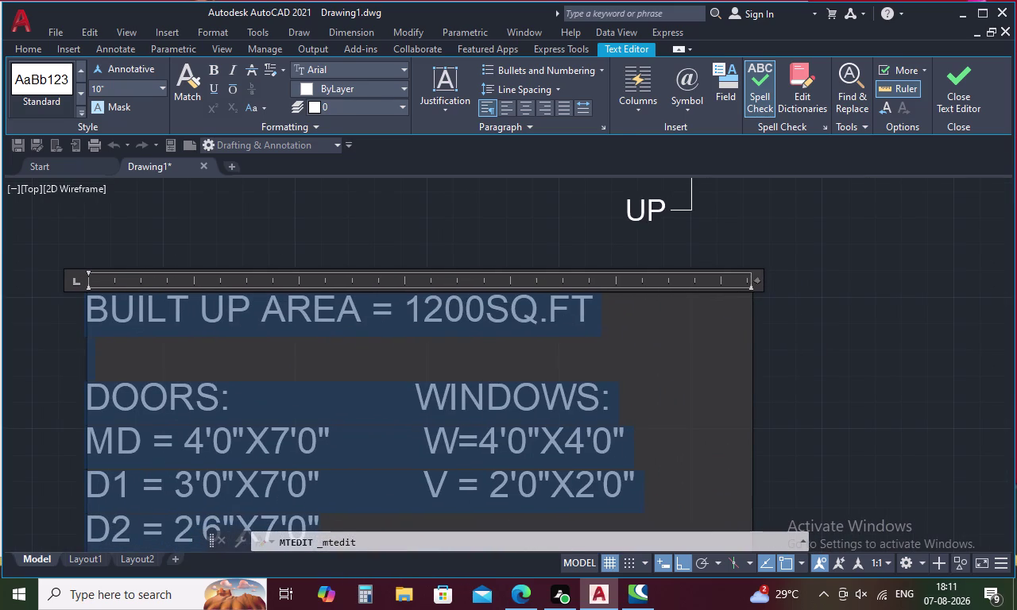
scroll(down, 3)
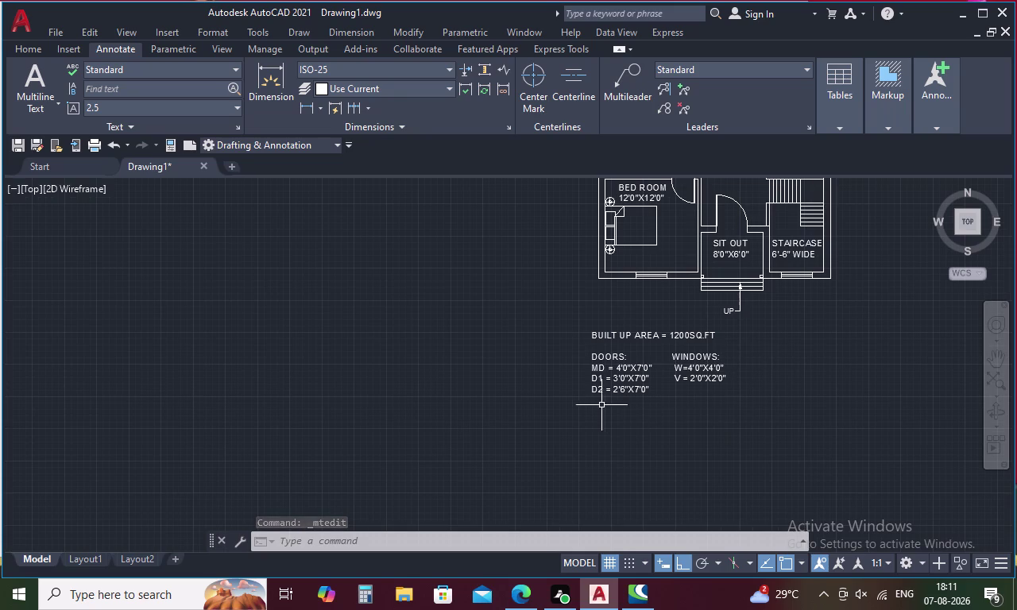
Draw a rectangle around the DOORS and WINDOWS list.
text(RE)
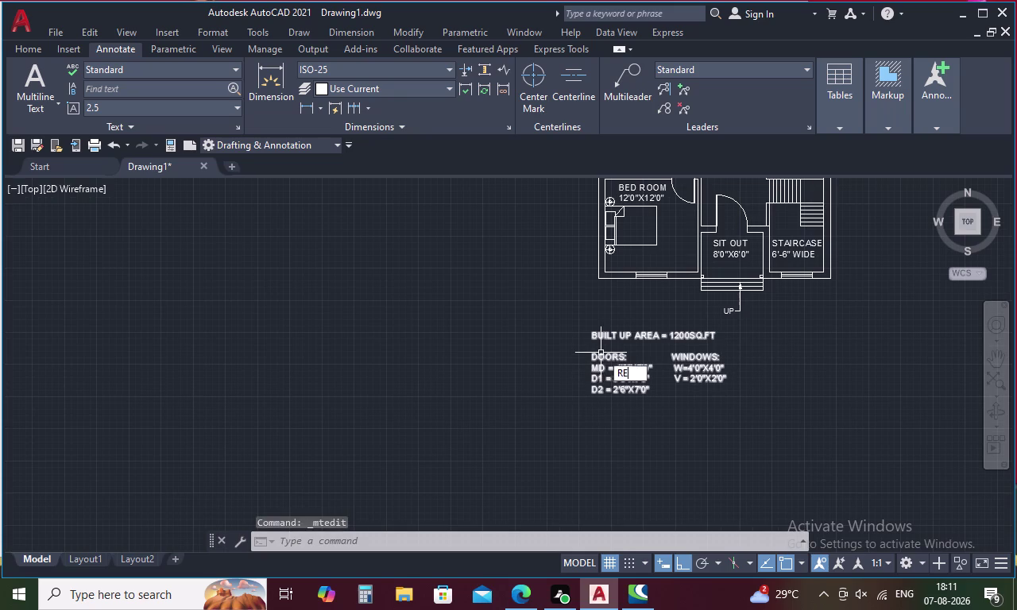
text(C)
key(space)
scroll(up, 3)
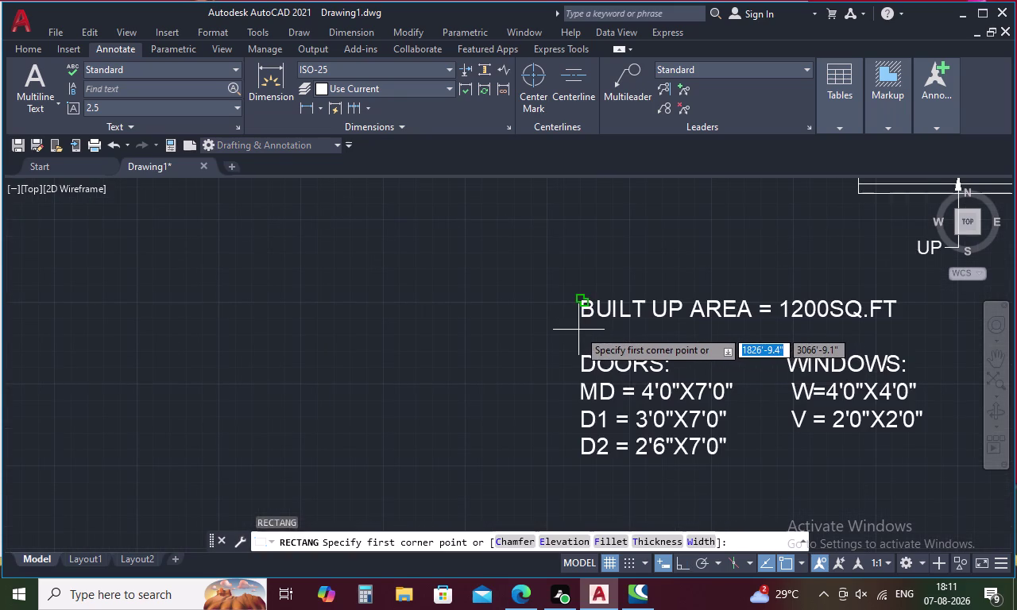
click(579, 331)
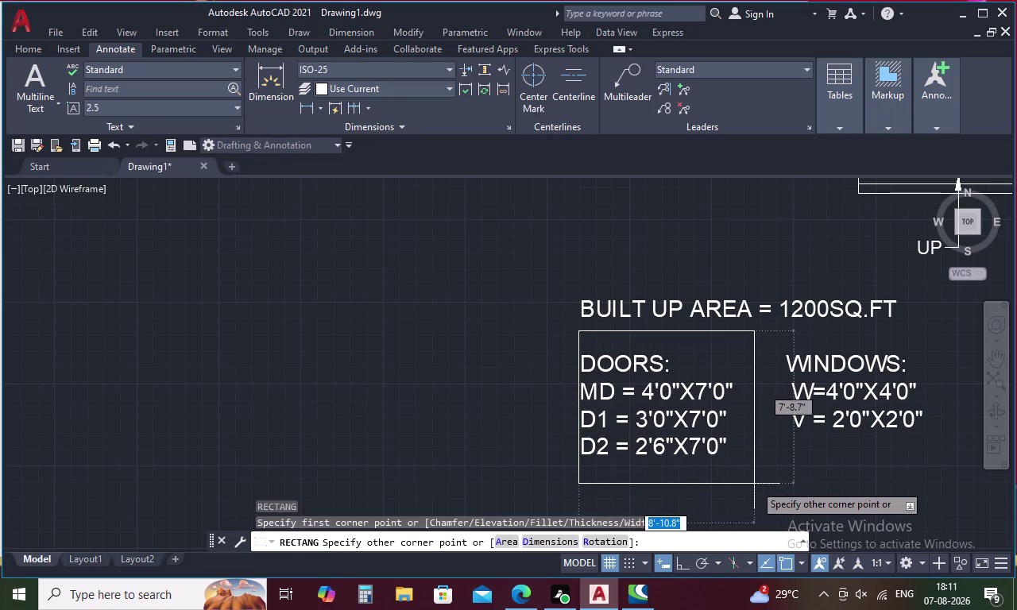
key(Escape)
key(space)
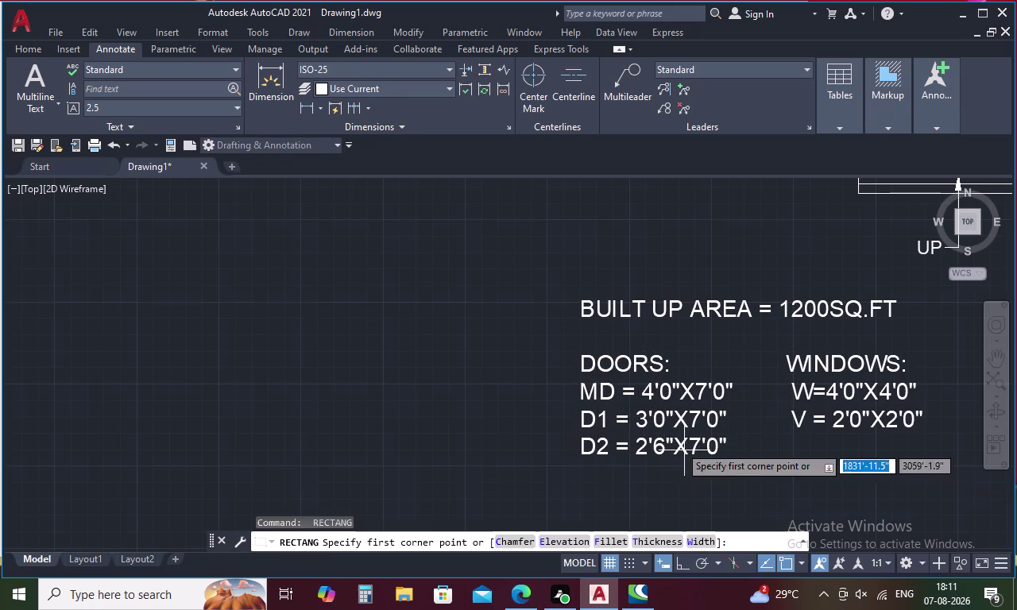
click(573, 335)
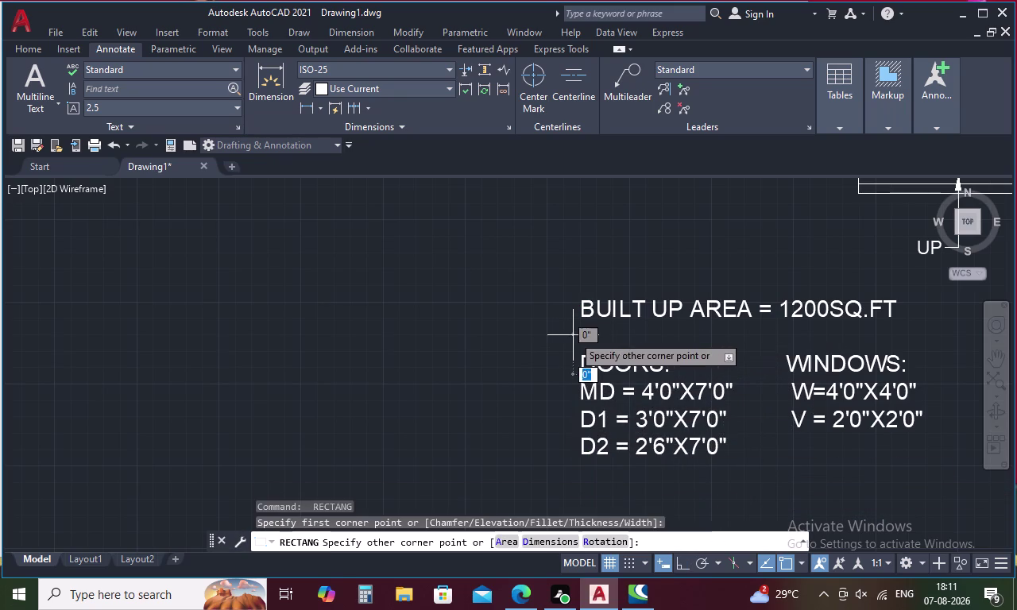
click(948, 470)
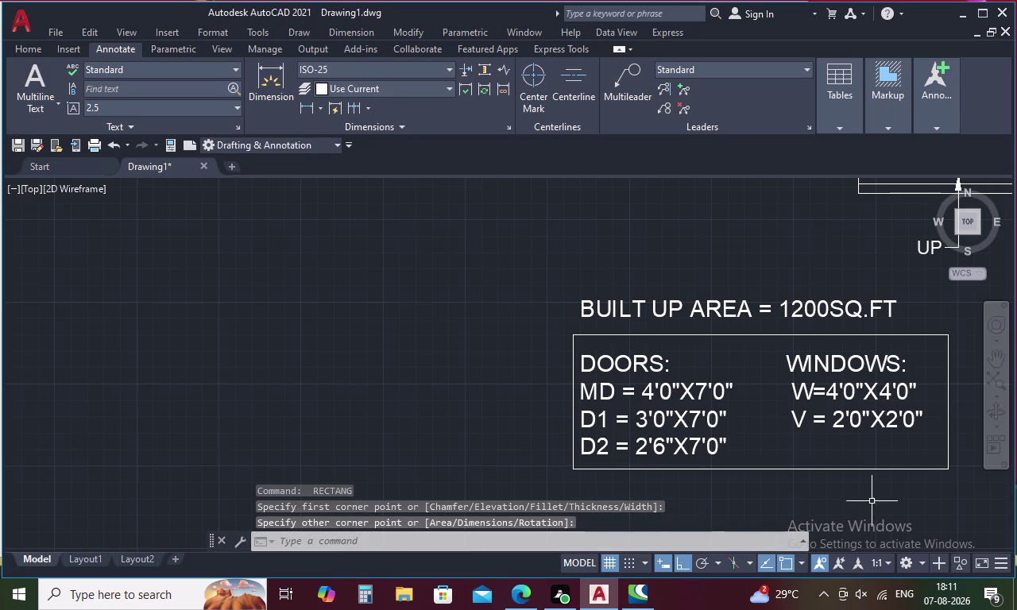
key(Escape)
Draw a vertical line dividing the door and window columns.
text(L)
key(space)
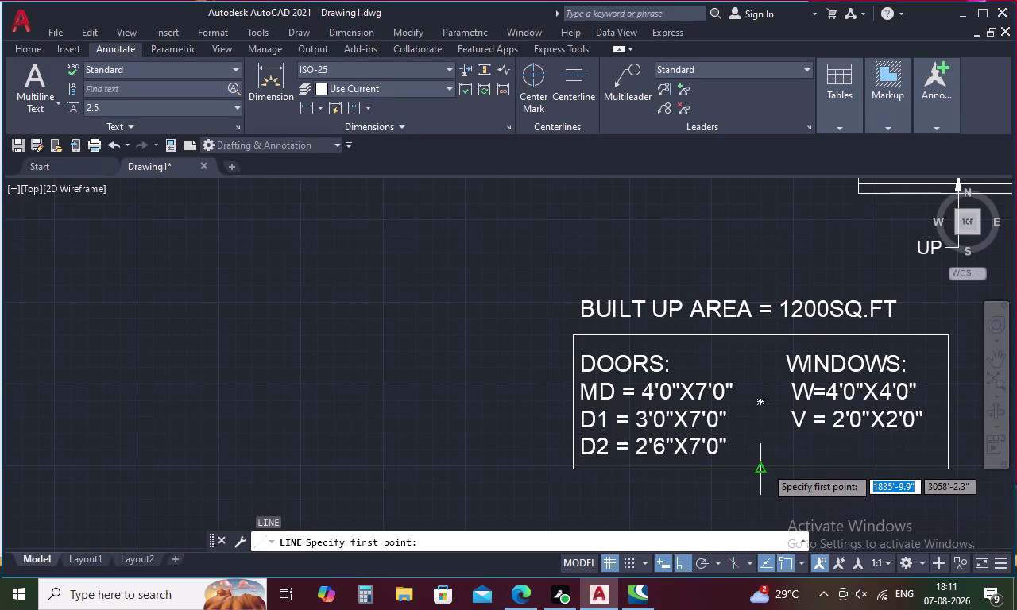
click(764, 468)
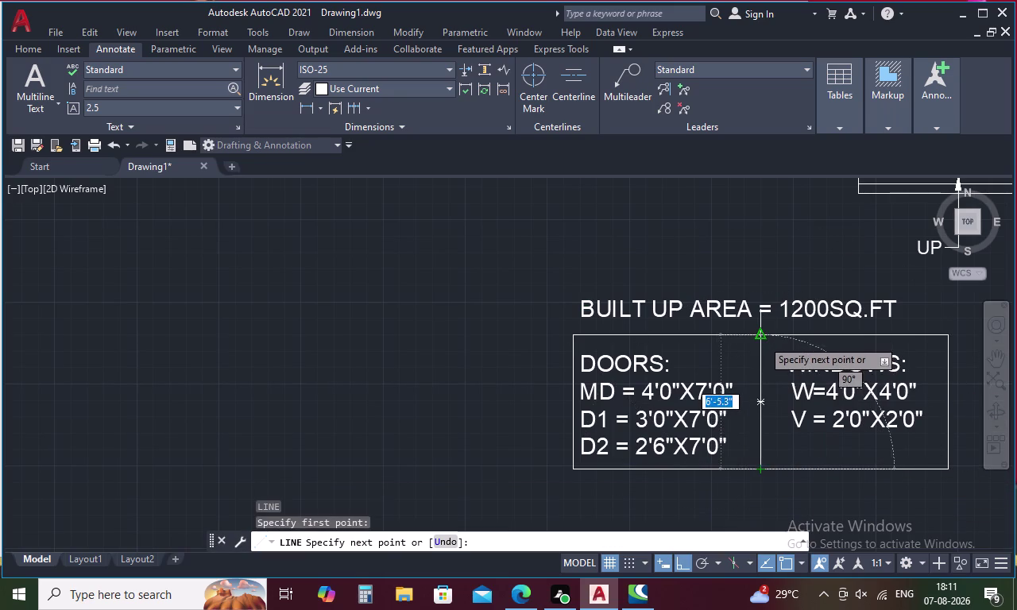
click(761, 338)
key(Escape)
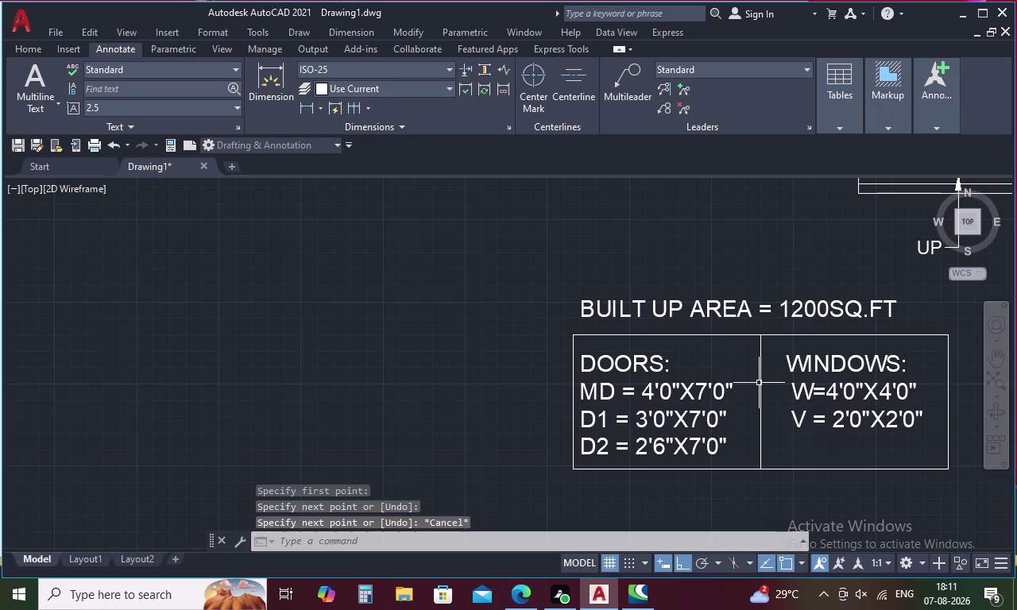
text(L)
key(space)
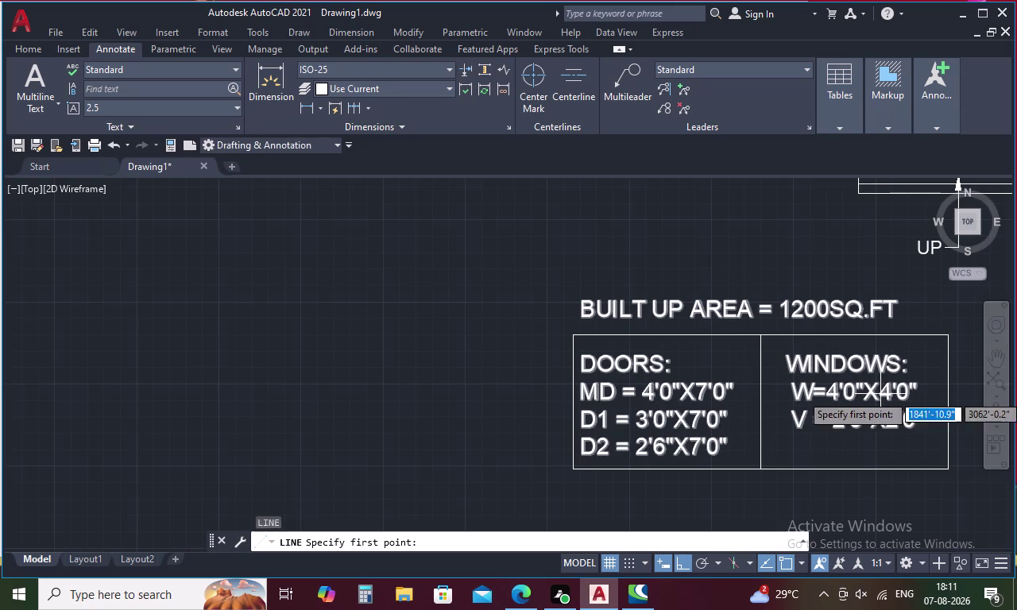
click(577, 337)
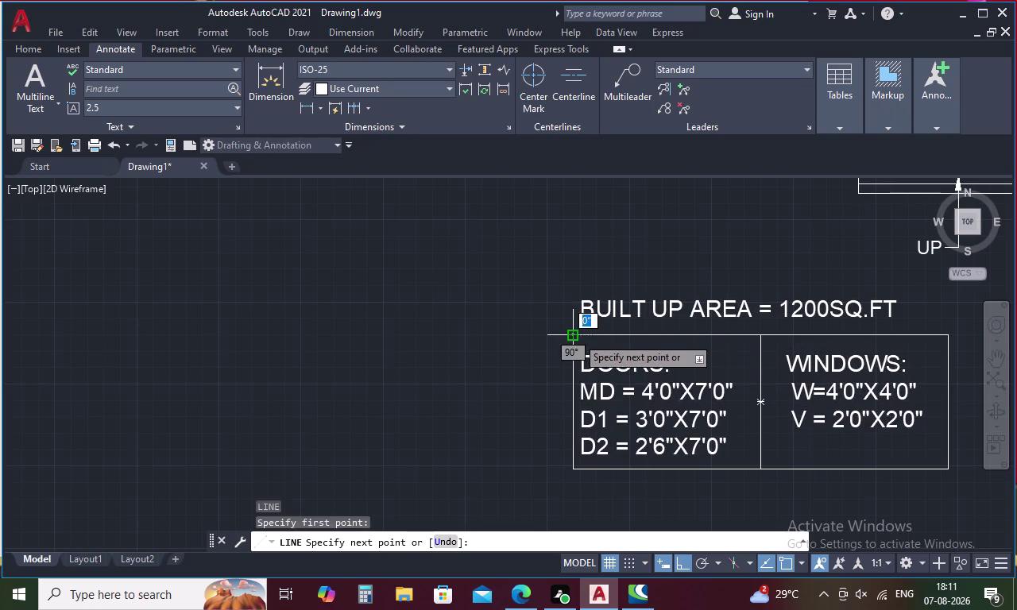
key(Escape)
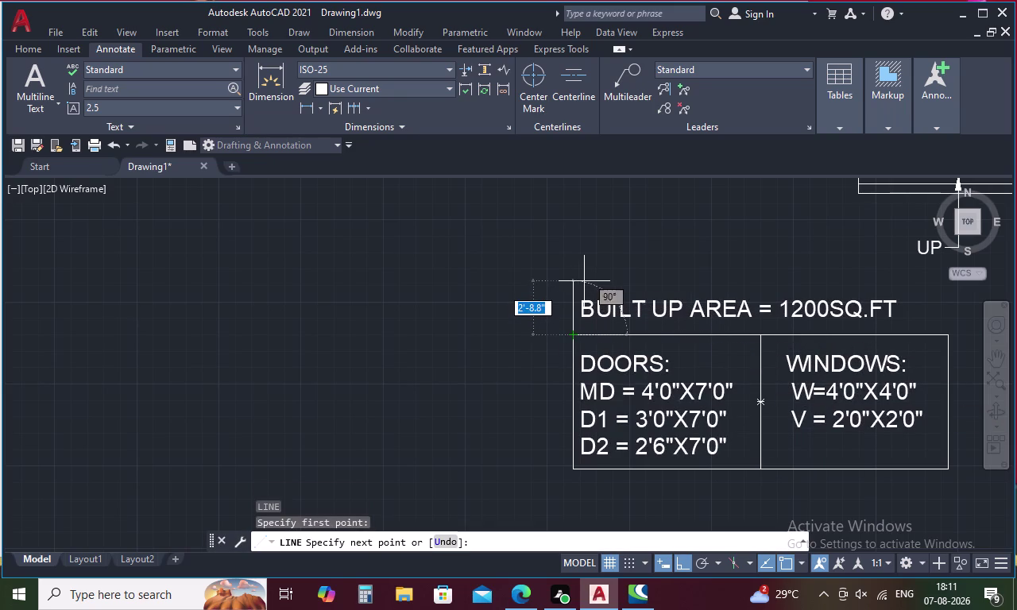
Draw a rectangle around the BUILT UP AREA heading.
text(REC)
key(space)
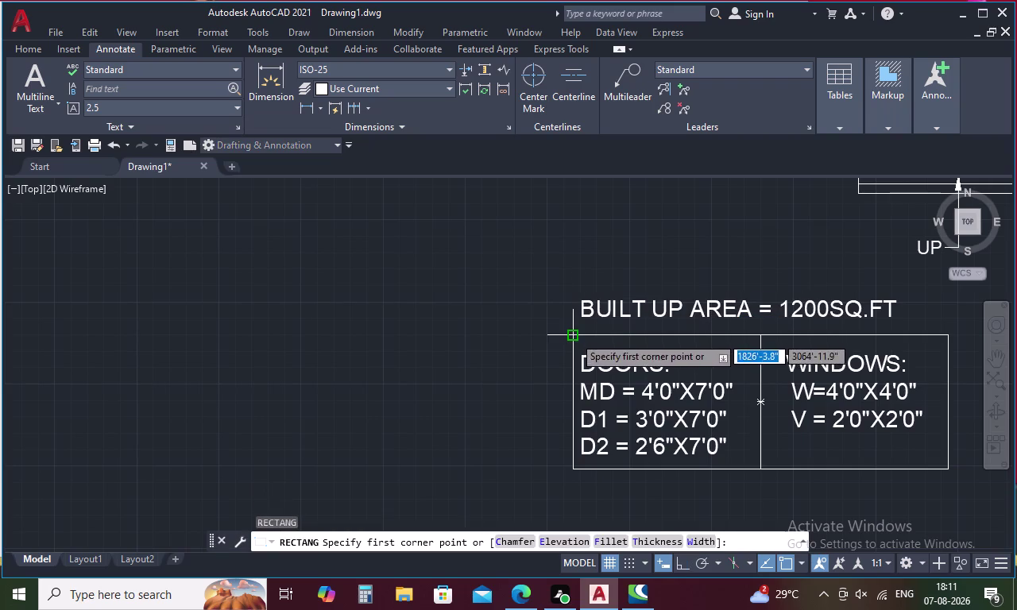
click(573, 336)
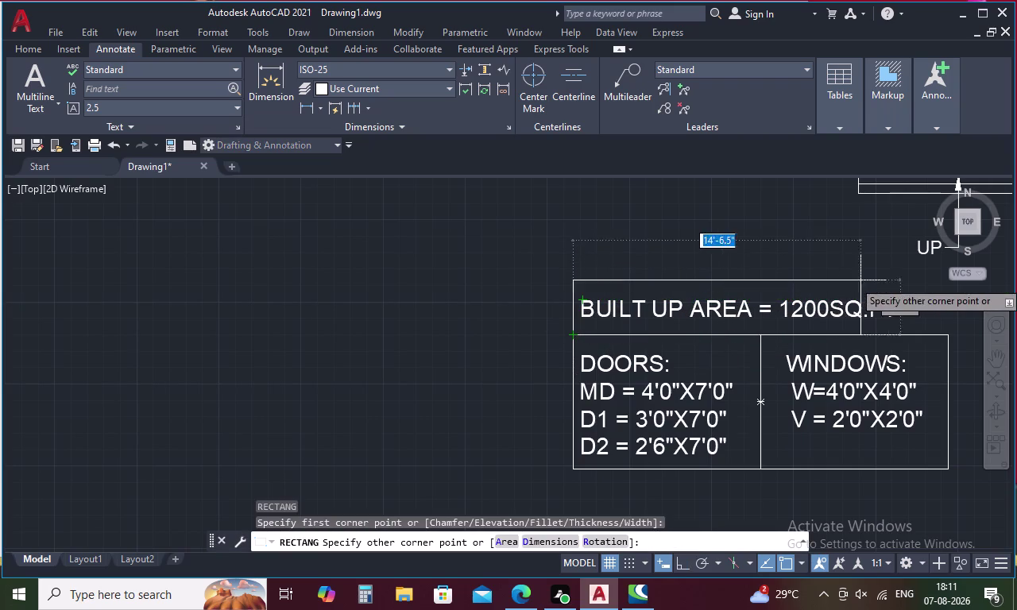
click(901, 286)
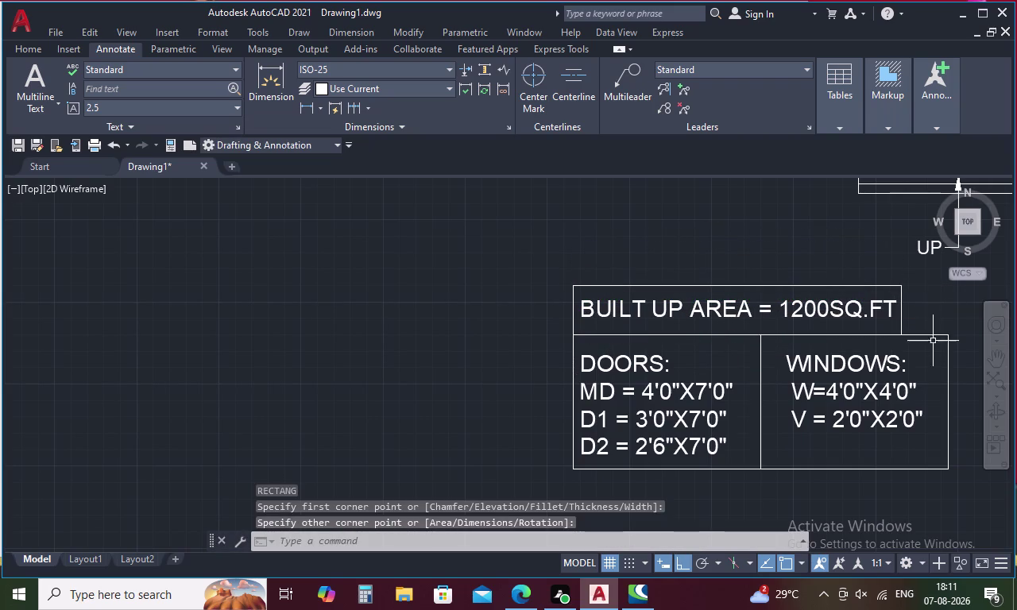
key(Escape)
scroll(down, 3)
middle_drag(841, 342, 559, 351)
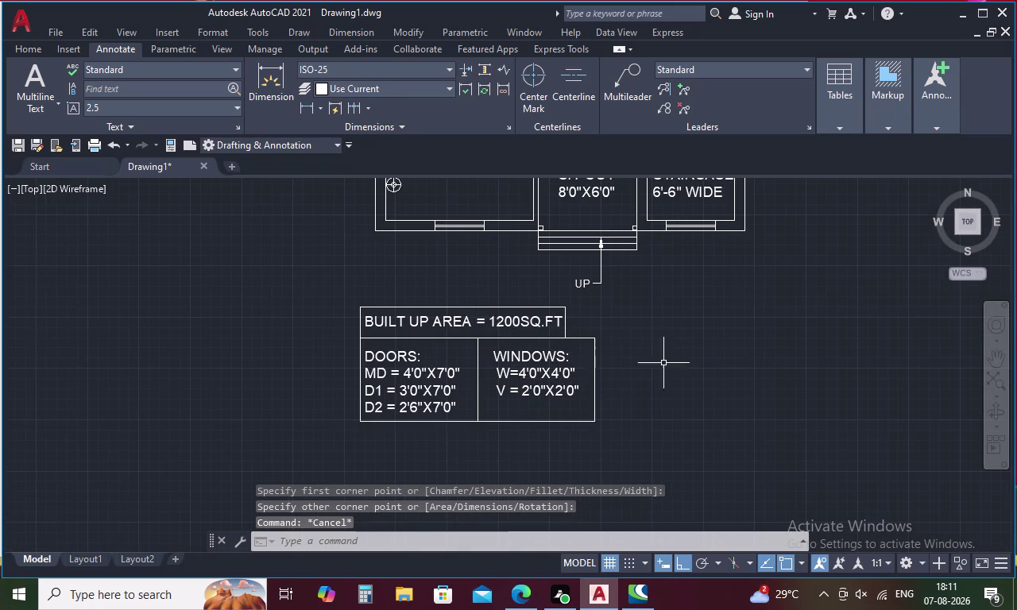
Colour the words DOORS and WINDOWS red in the schedule text.
scroll(down, 3)
middle_drag(686, 367, 595, 386)
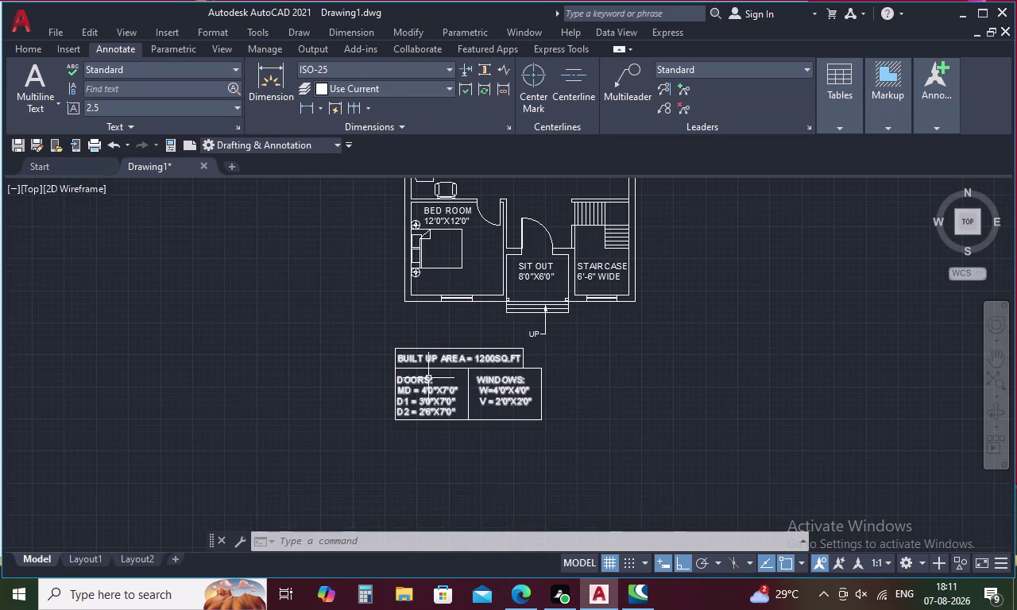
scroll(up, 3)
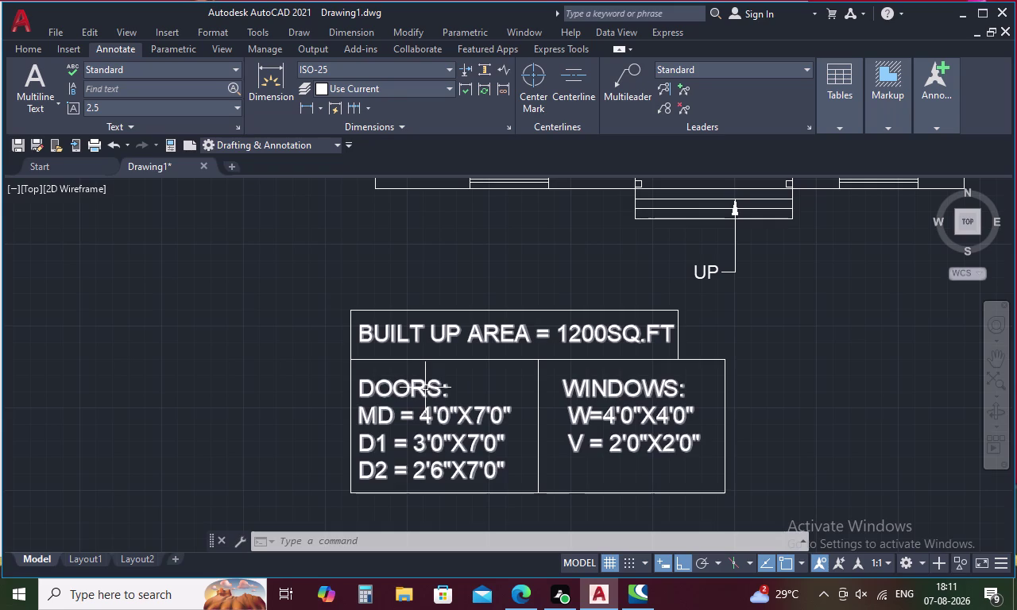
double_click(425, 388)
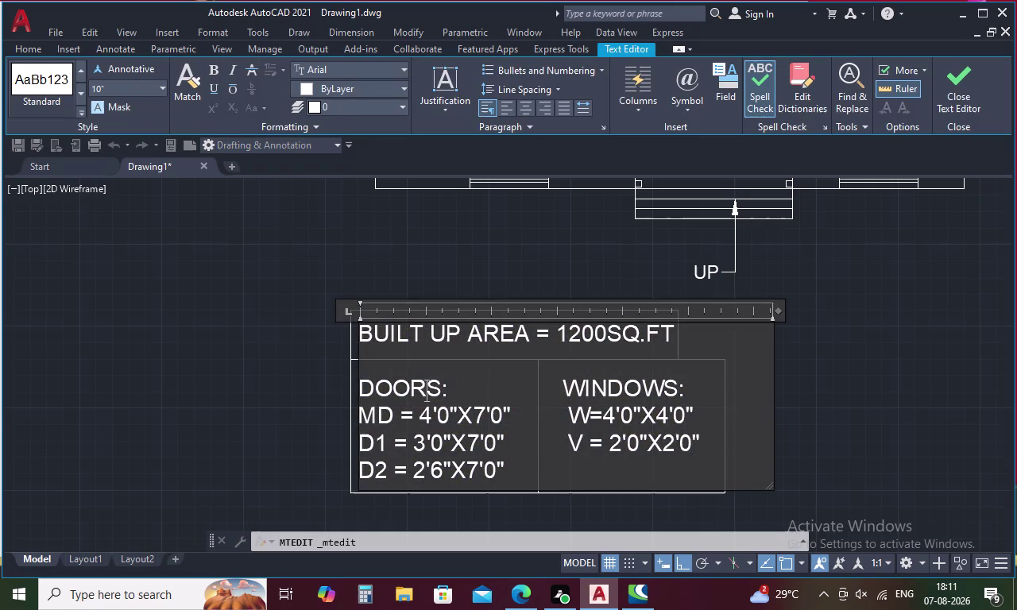
drag(440, 385, 344, 378)
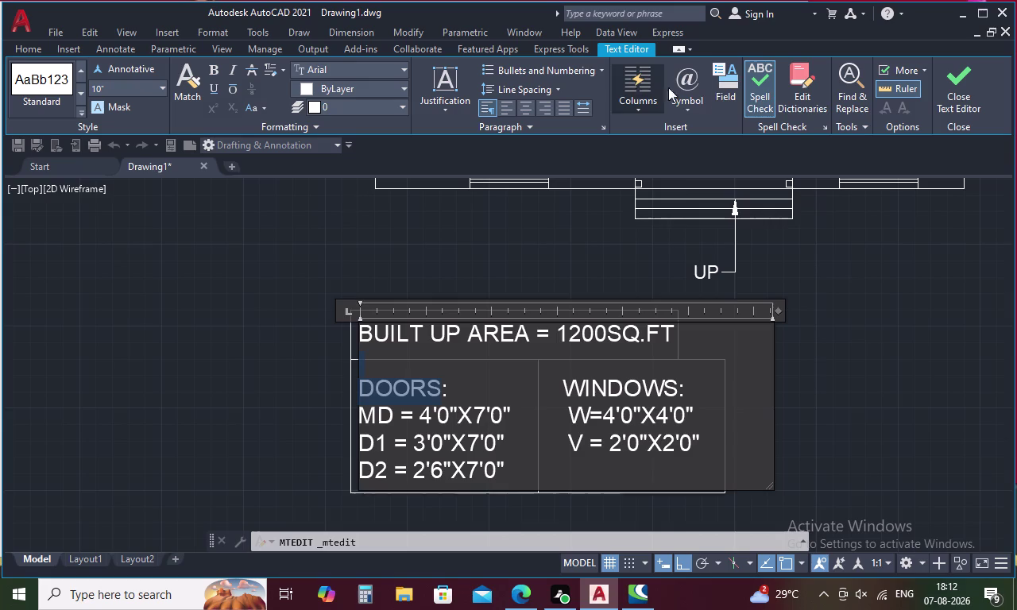
click(404, 87)
click(350, 164)
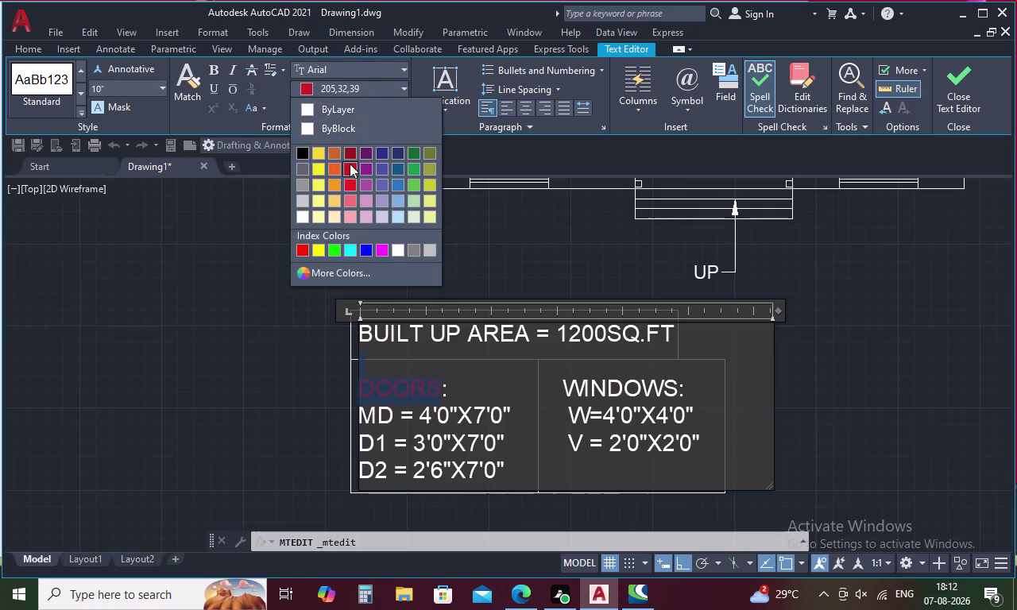
click(600, 384)
double_click(659, 386)
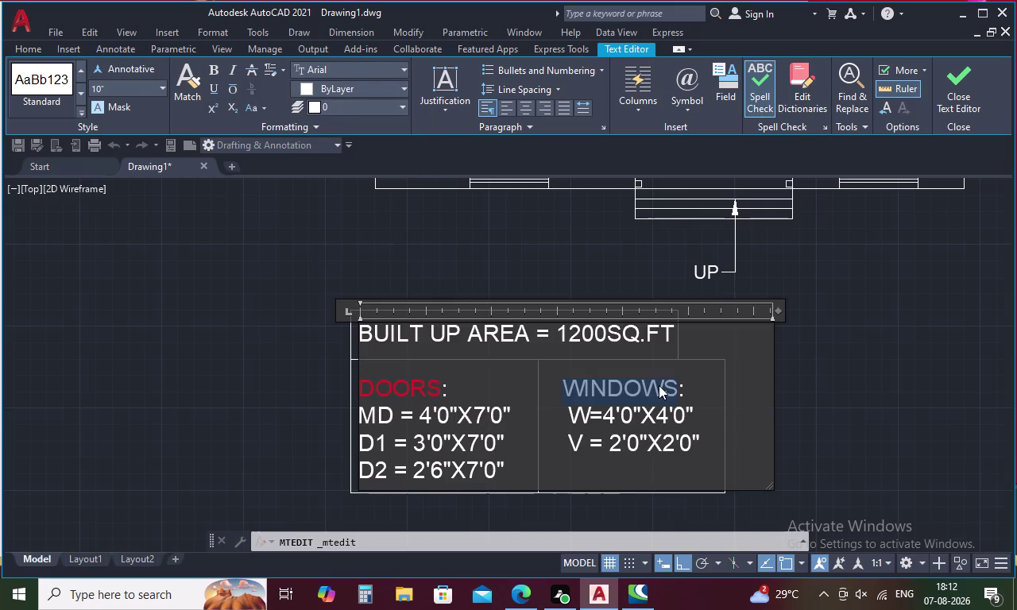
click(385, 88)
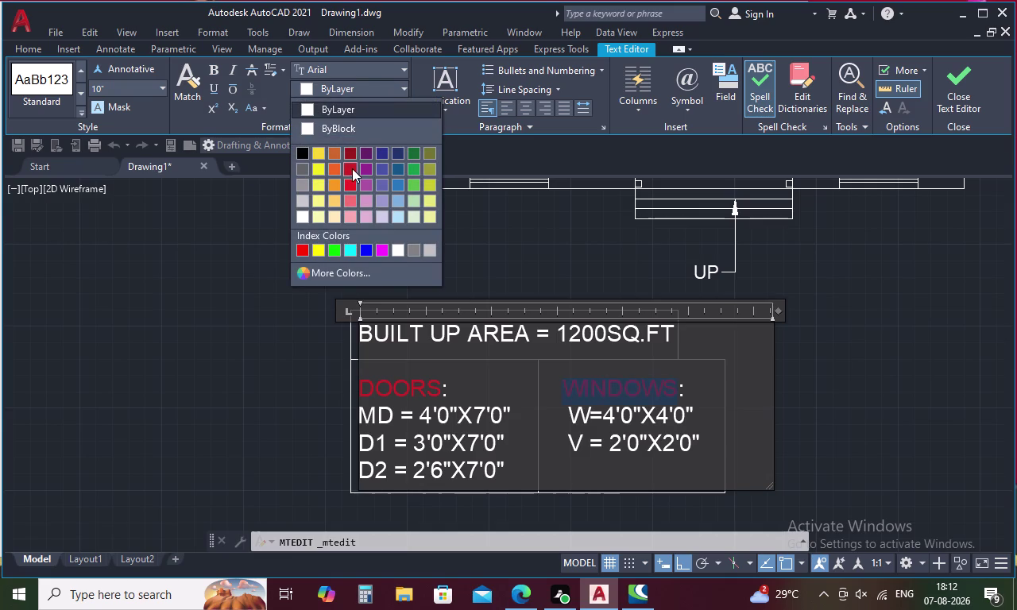
click(352, 169)
click(507, 372)
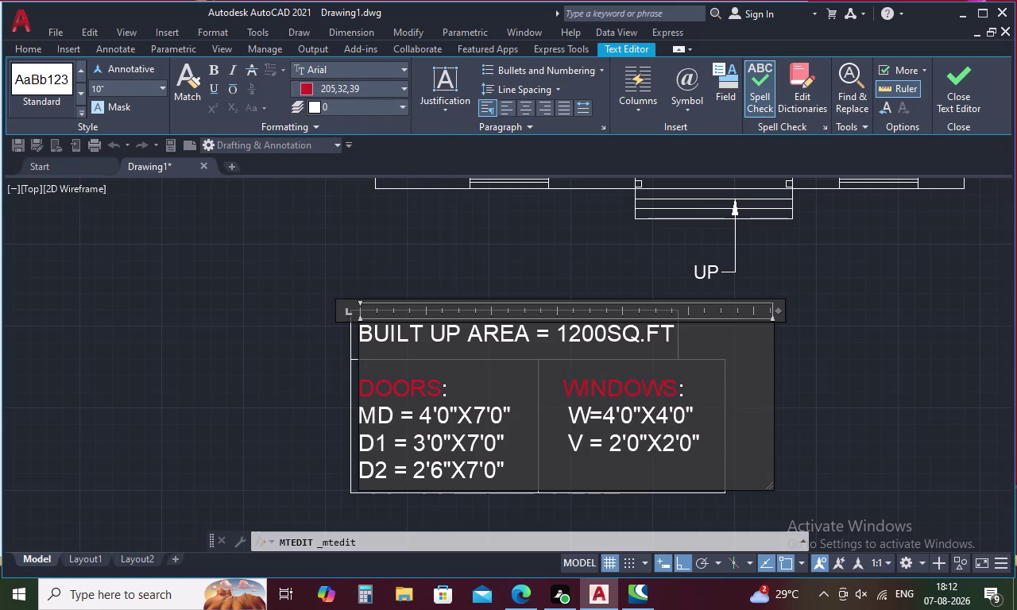
Make the colons after DOORS and WINDOWS red and close the text editor.
double_click(444, 391)
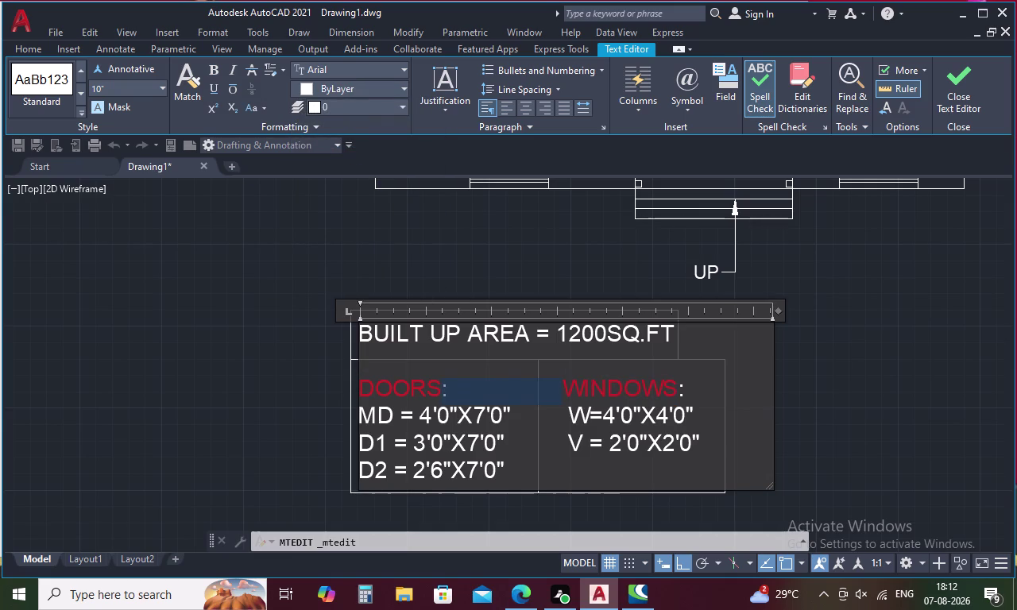
click(380, 87)
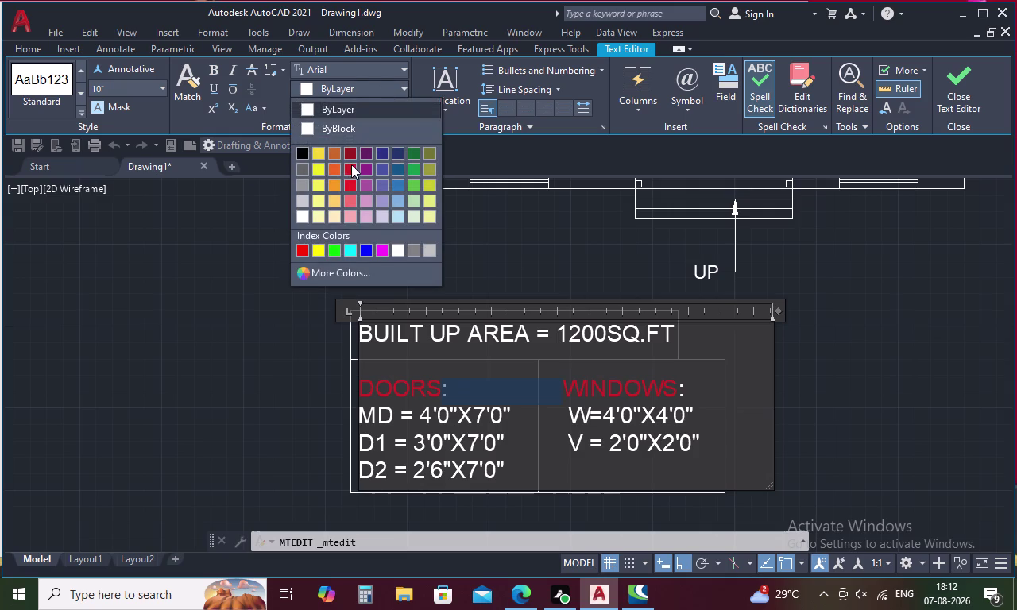
click(348, 168)
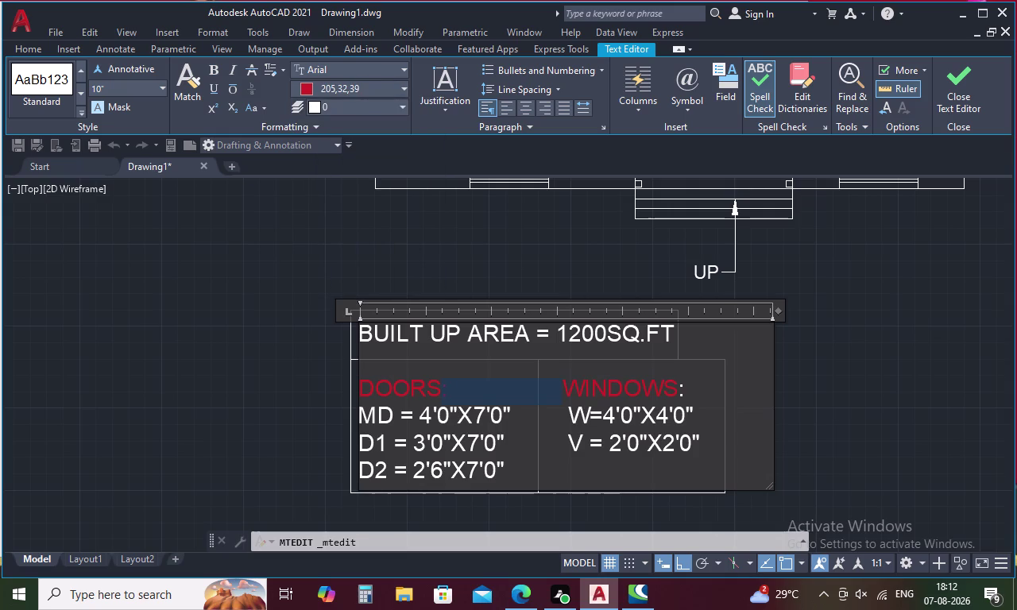
click(680, 388)
click(680, 388)
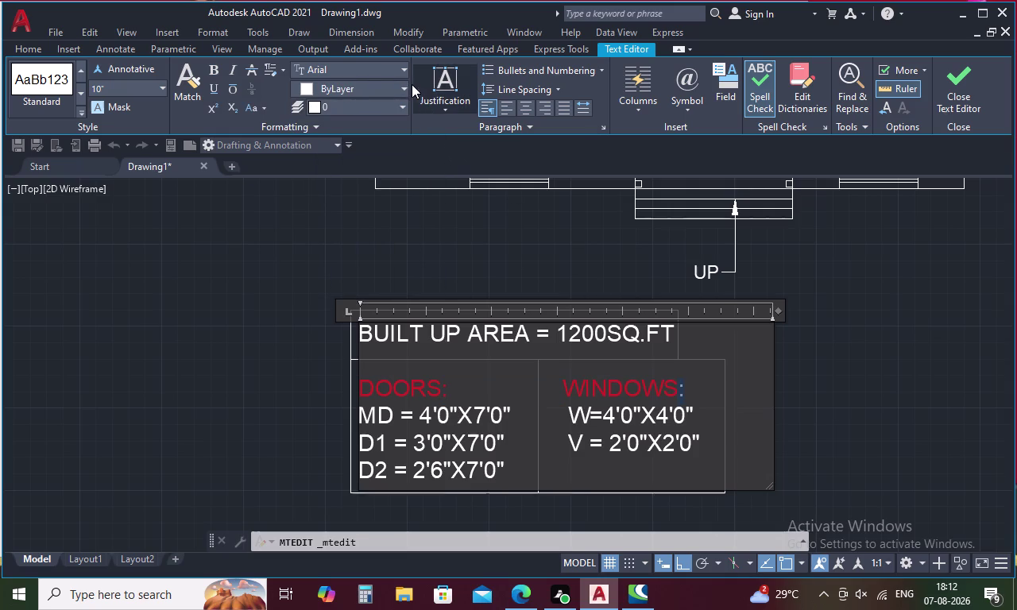
click(398, 91)
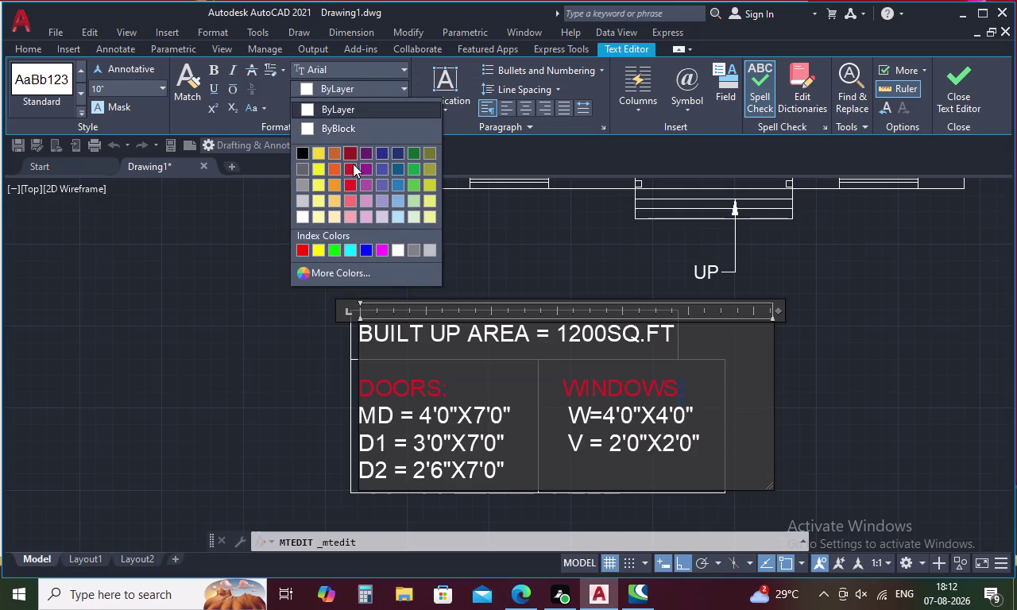
click(351, 166)
click(843, 388)
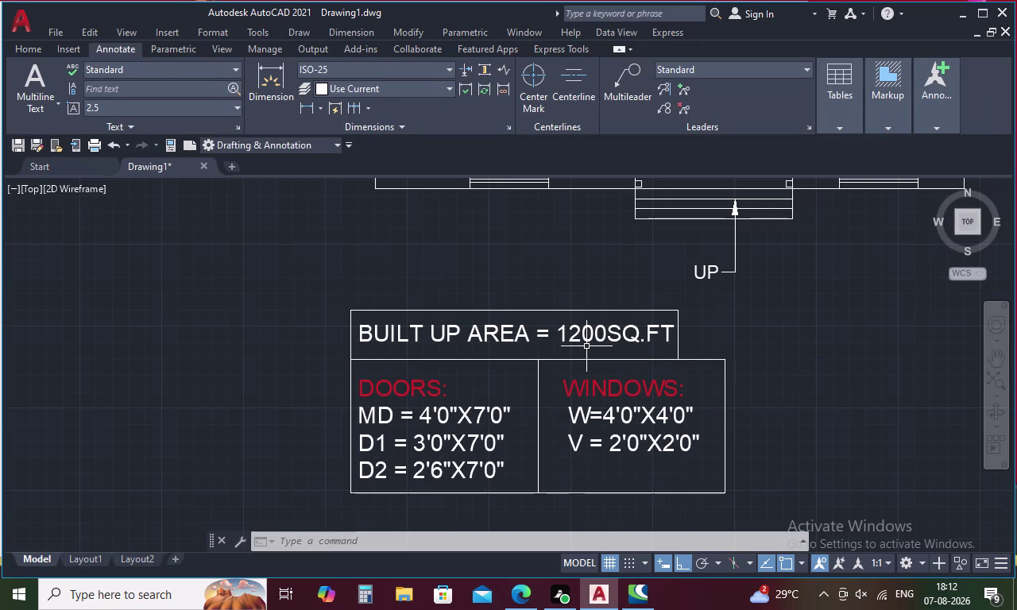
Colour the whole BUILT UP AREA heading blue.
scroll(up, 3)
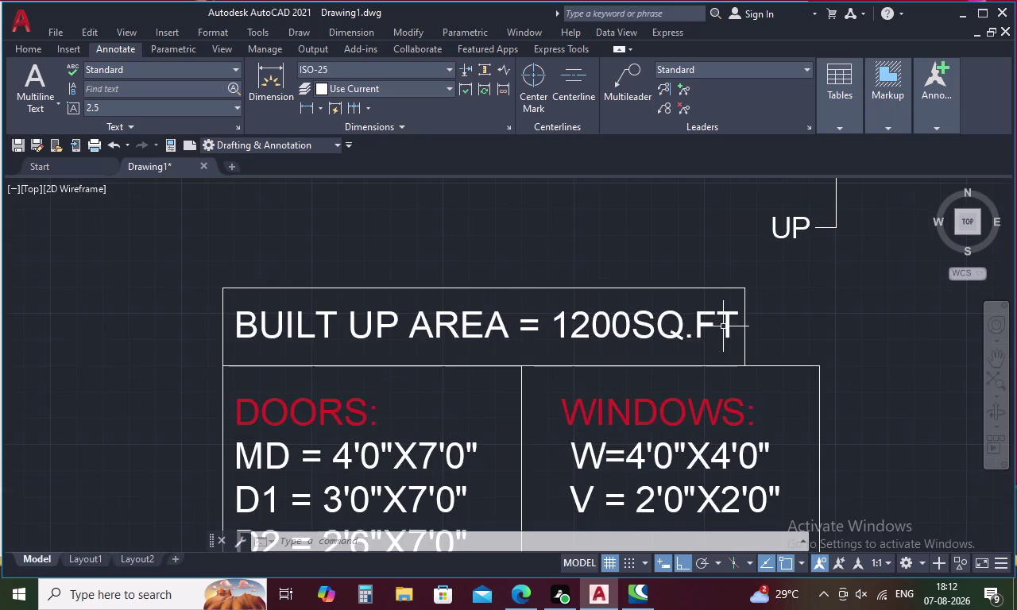
drag(732, 321, 699, 325)
double_click(699, 324)
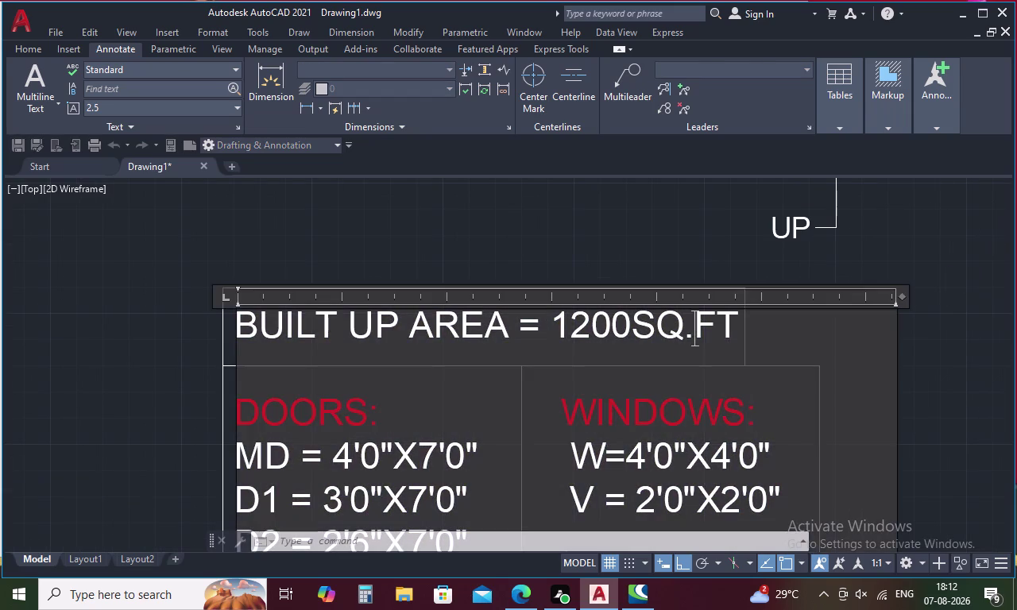
drag(730, 324, 151, 313)
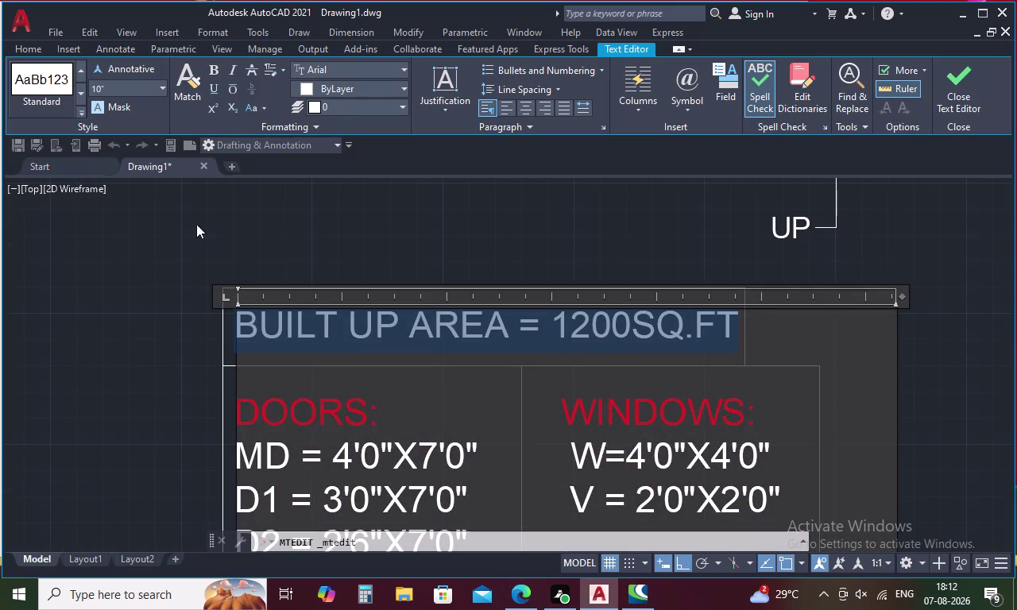
click(404, 84)
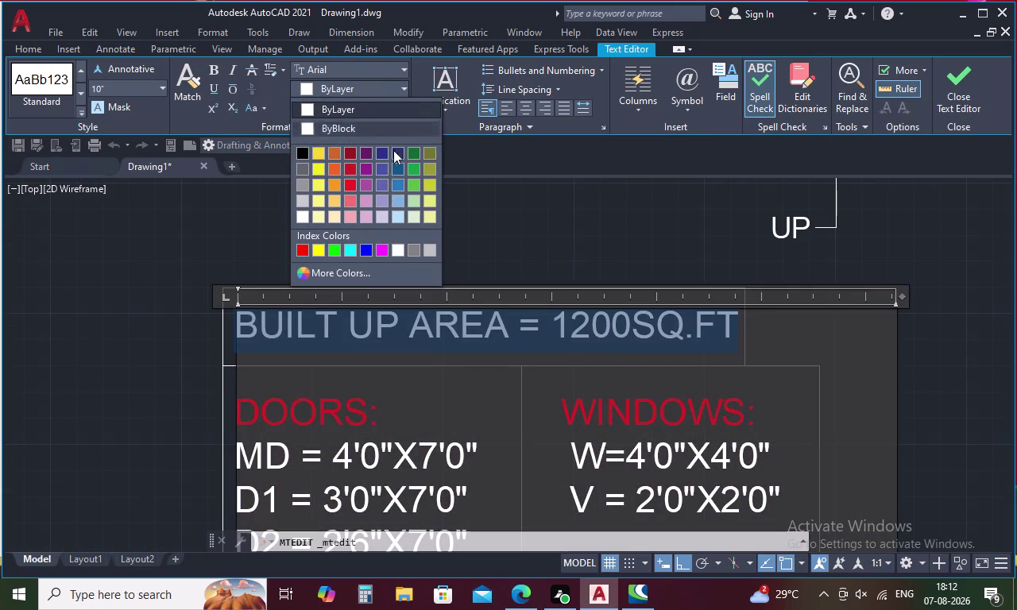
click(382, 187)
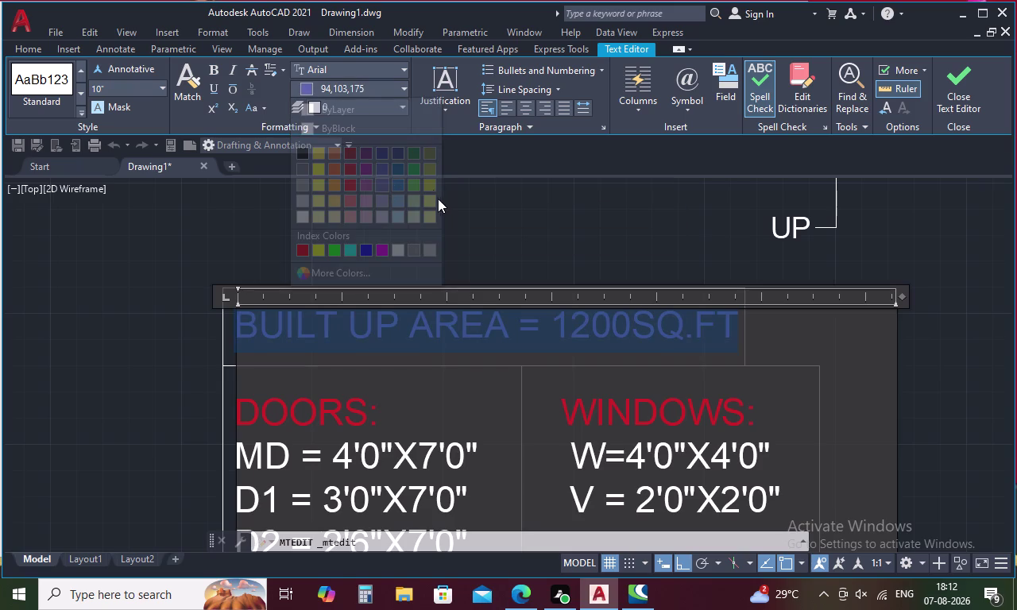
Close the text editor and select the table's middle divider and border lines.
double_click(440, 202)
scroll(down, 3)
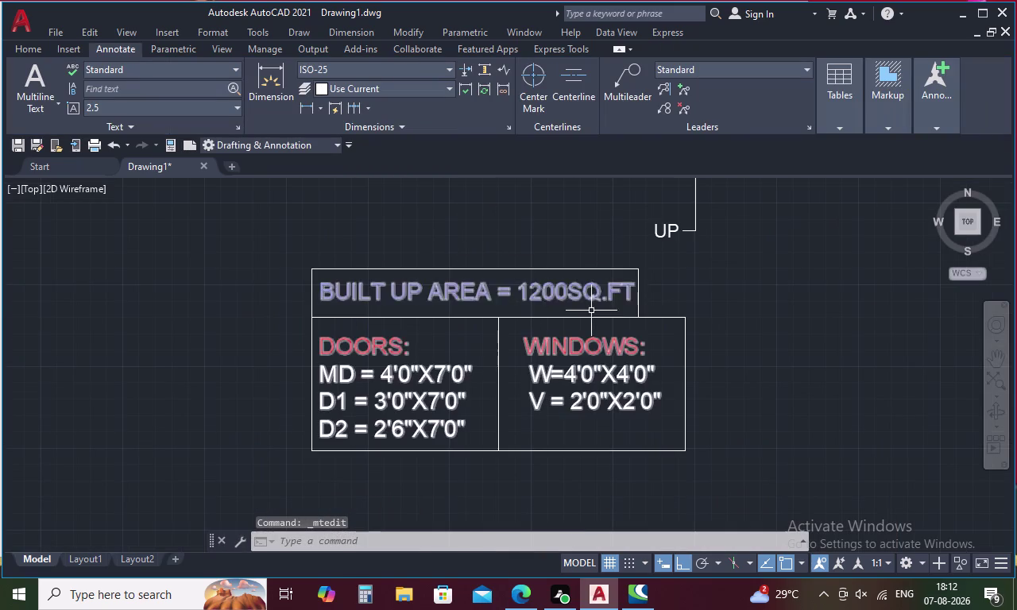
click(499, 323)
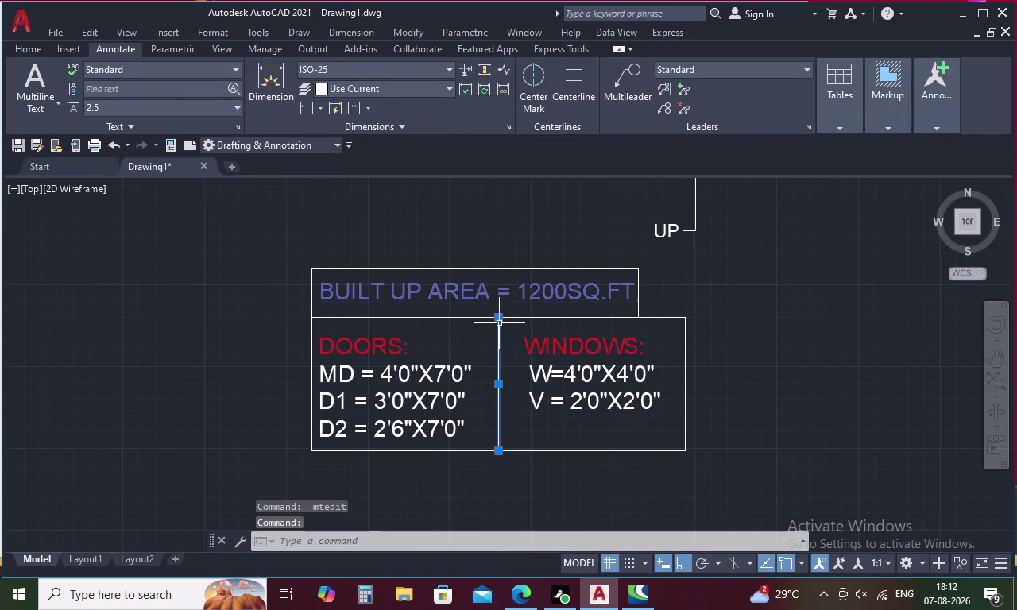
click(446, 318)
click(311, 343)
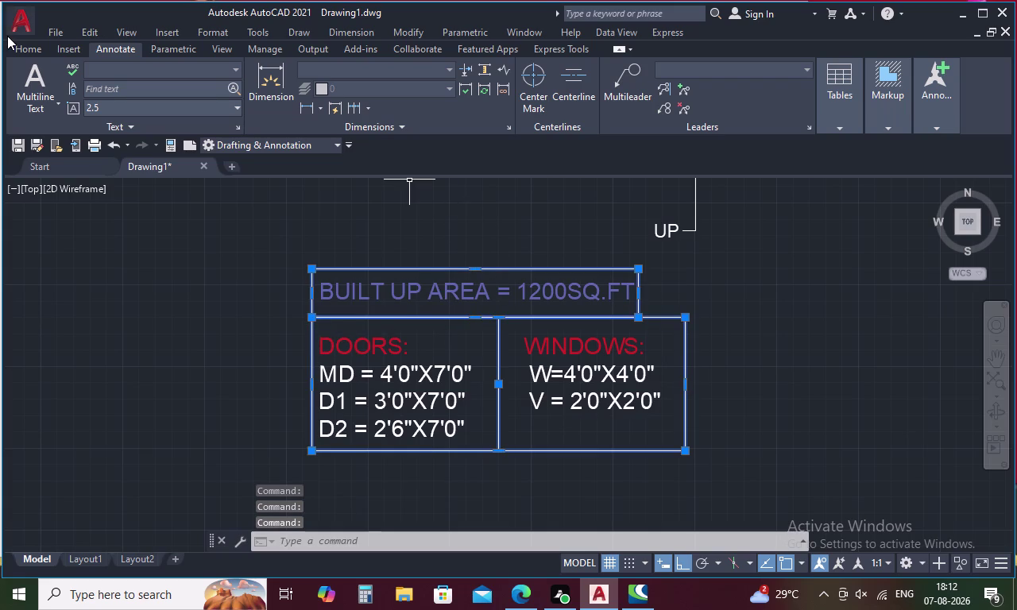
Give the selected table lines a new colour from the Object Color dropdown.
click(27, 51)
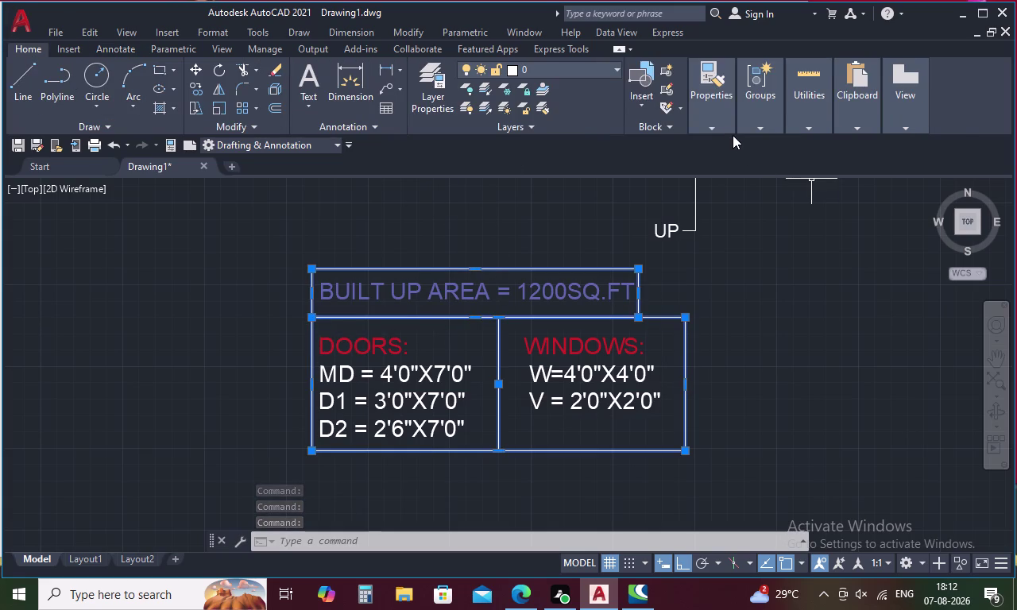
click(712, 125)
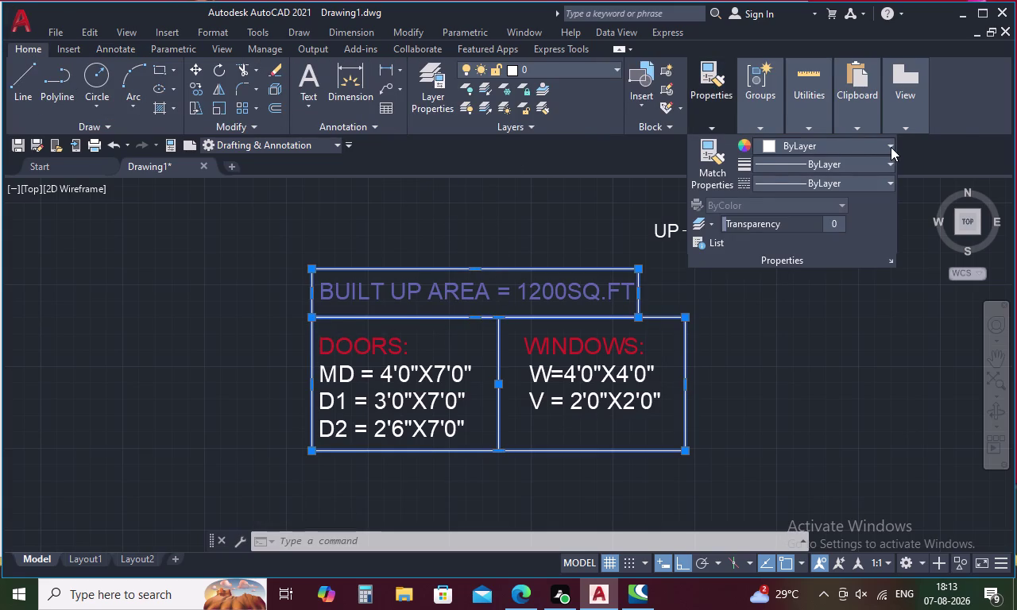
click(891, 147)
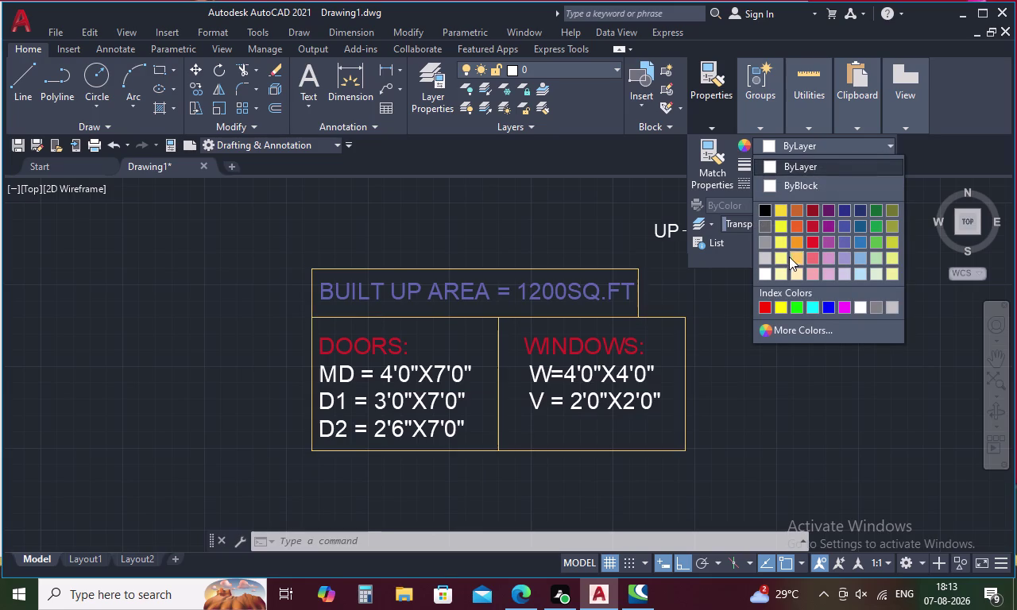
click(824, 275)
click(777, 357)
click(777, 357)
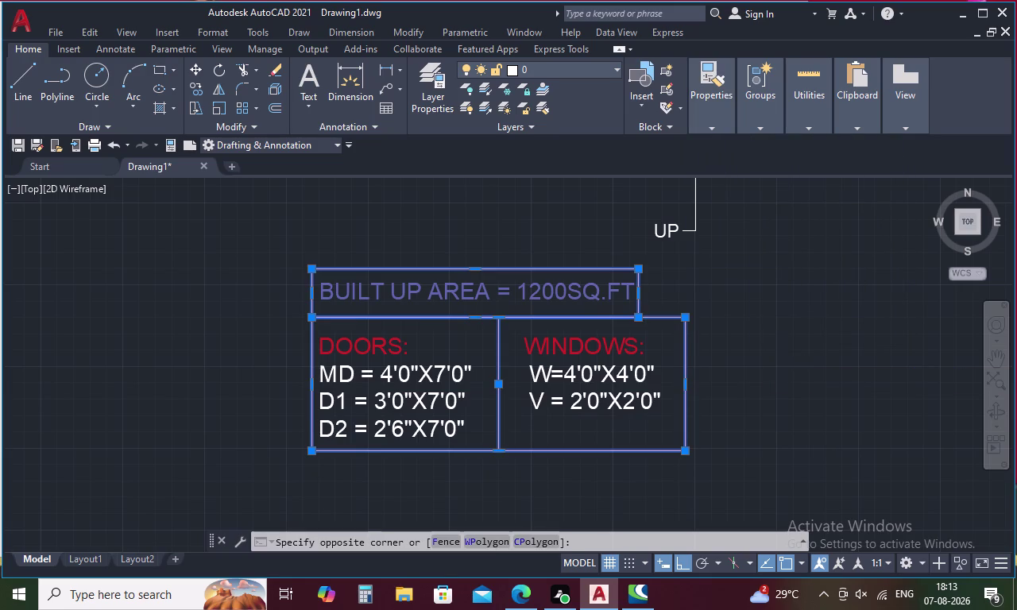
key(Escape)
Pan and zoom out to show the floor plan with the table, then start CIRCLE.
scroll(down, 3)
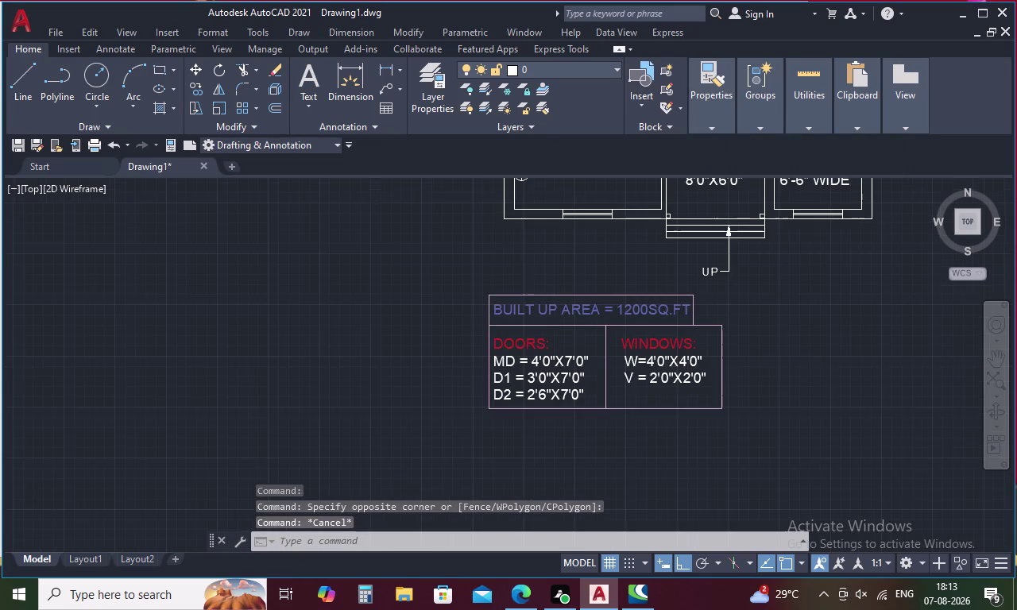
middle_drag(783, 339, 606, 406)
scroll(down, 3)
middle_drag(671, 268, 649, 331)
scroll(up, 3)
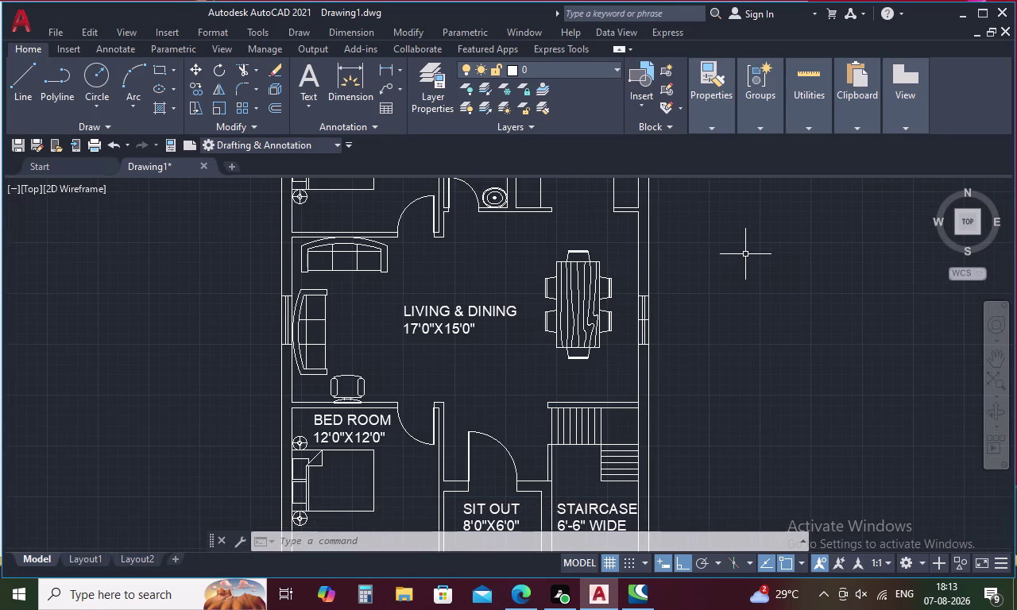
scroll(down, 3)
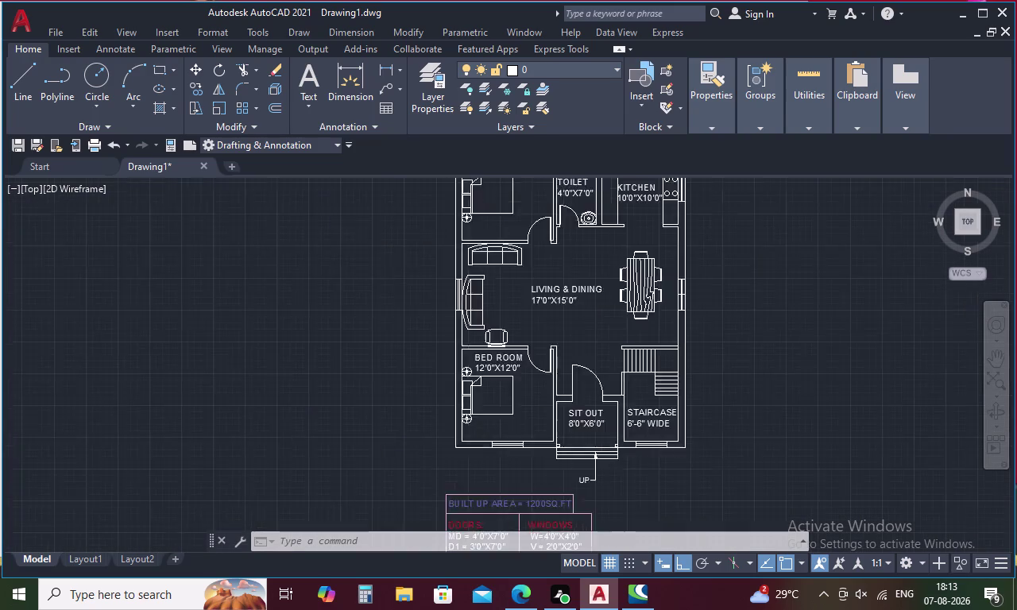
scroll(down, 3)
key(Escape)
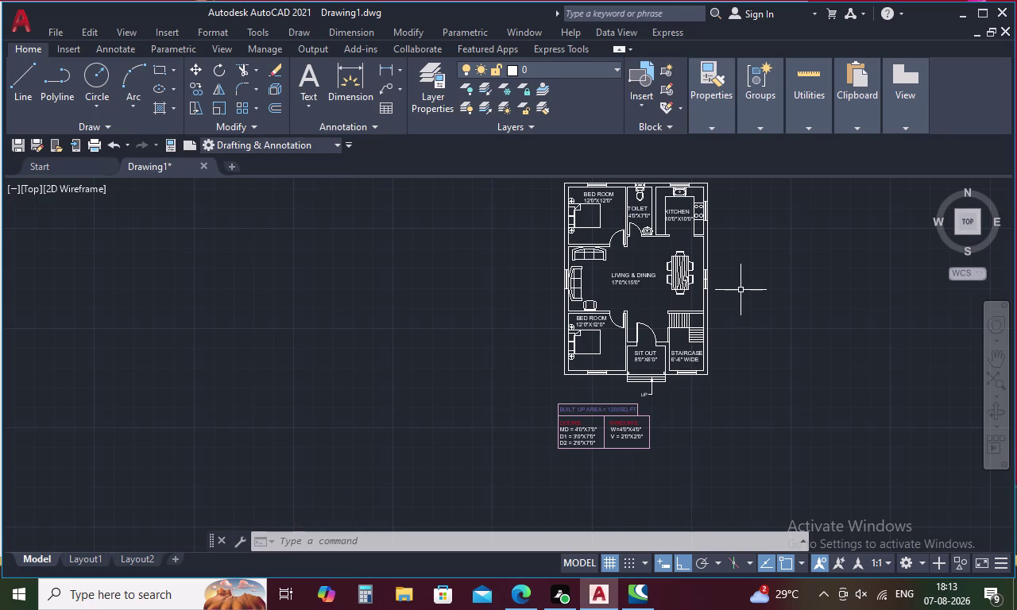
text(C)
key(space)
scroll(up, 3)
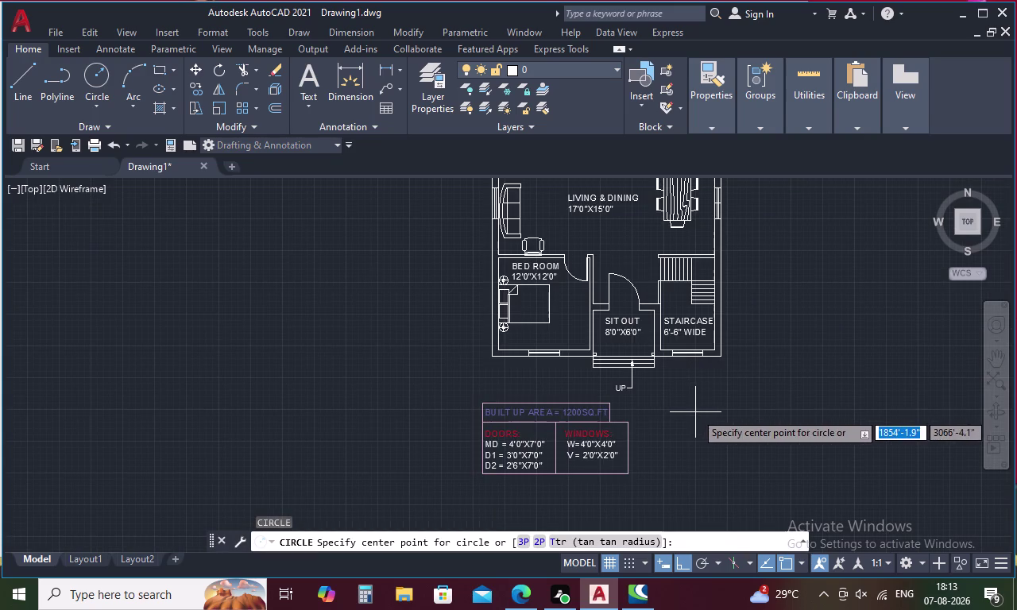
Draw a trial circle beside the plan with horizontal and vertical lines across it.
click(696, 410)
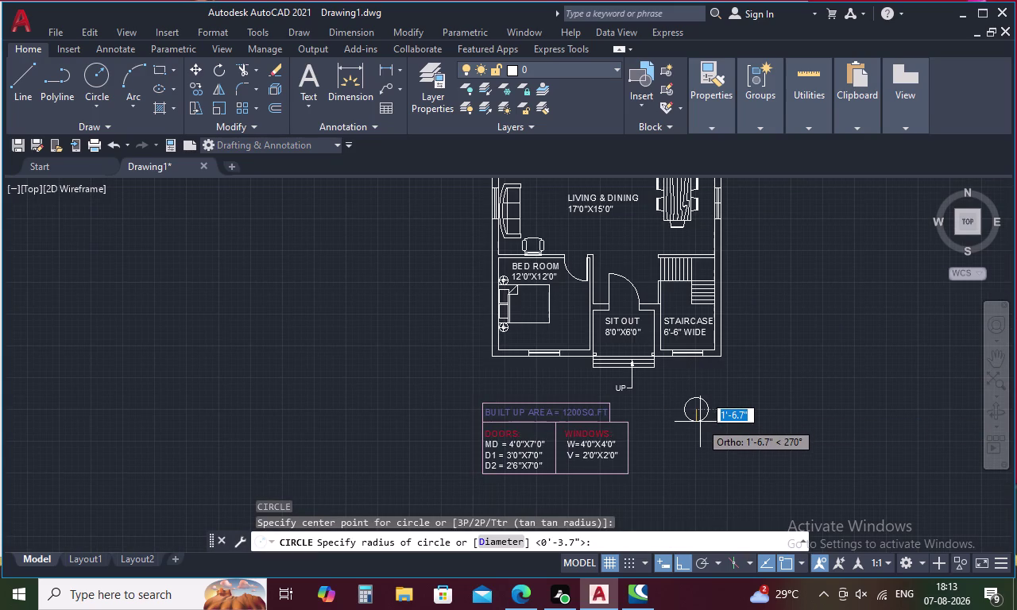
click(699, 422)
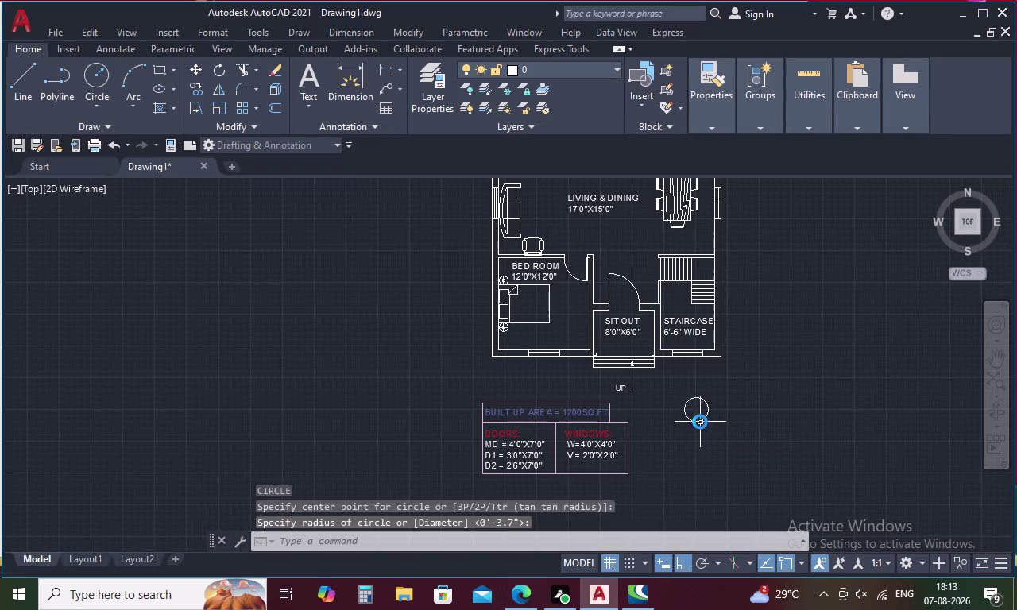
key(Escape)
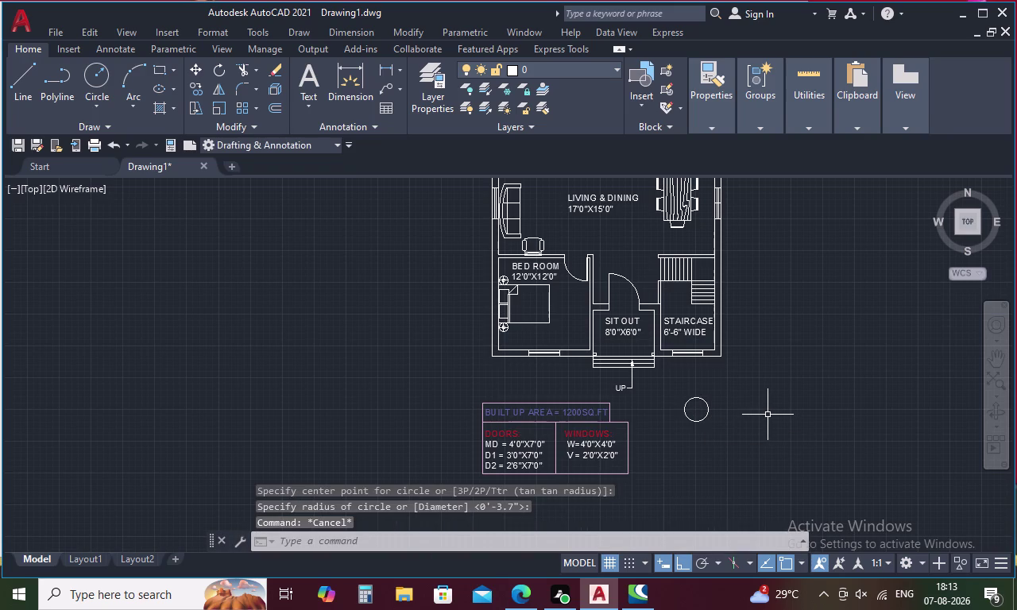
text(L)
key(space)
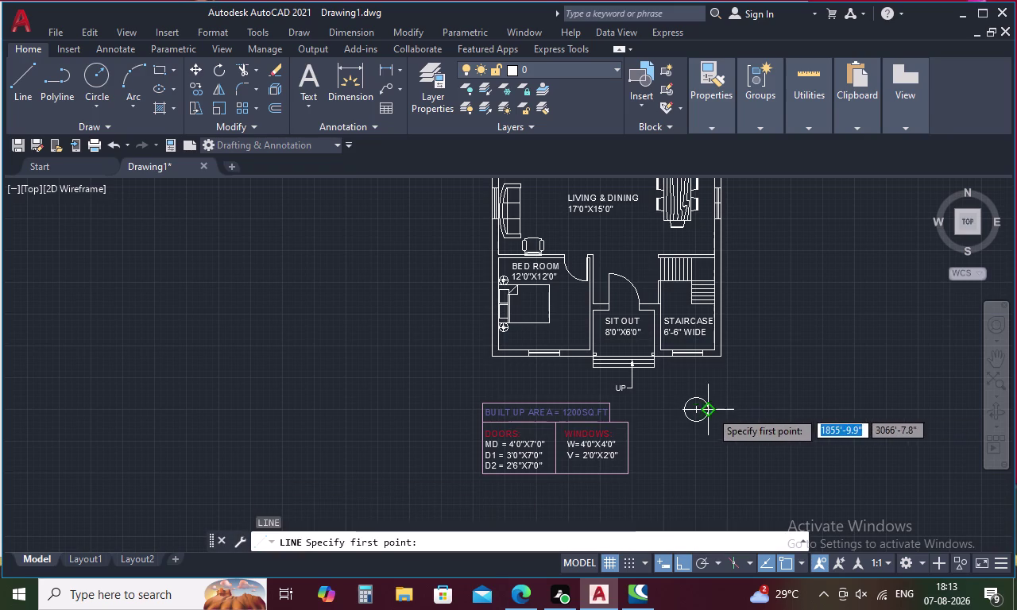
scroll(up, 3)
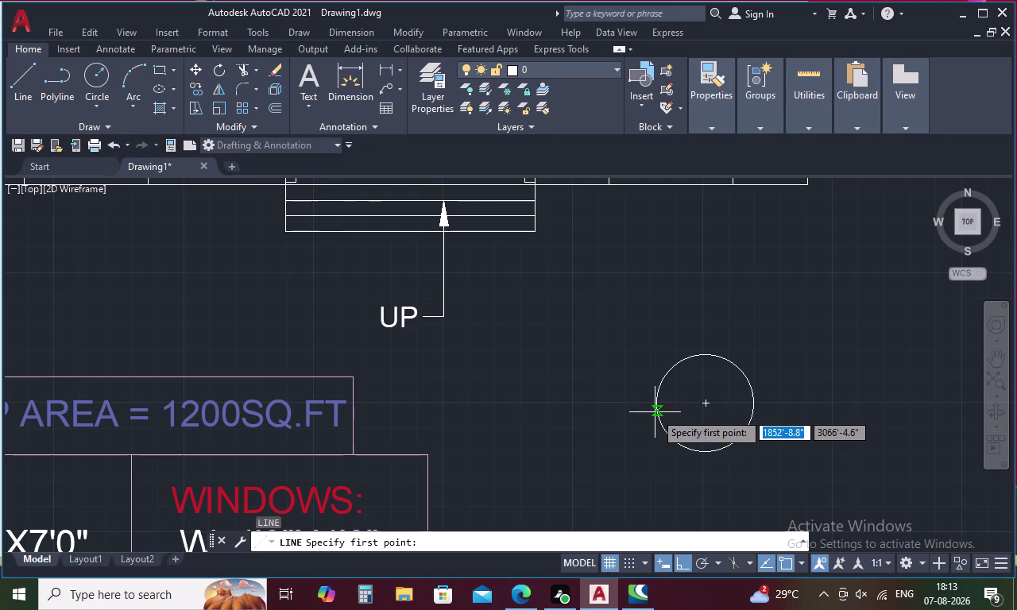
click(654, 408)
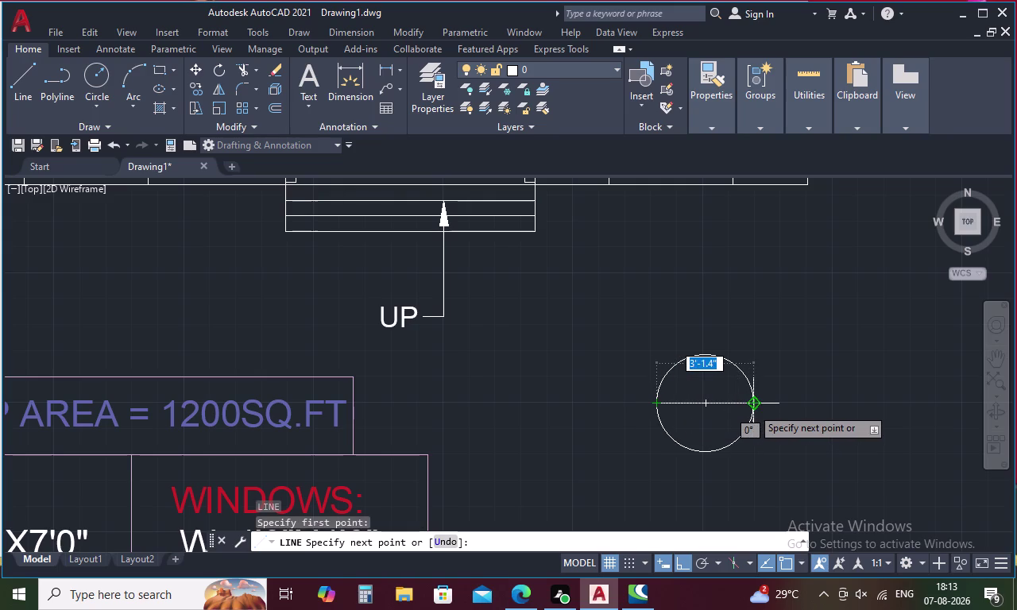
click(752, 407)
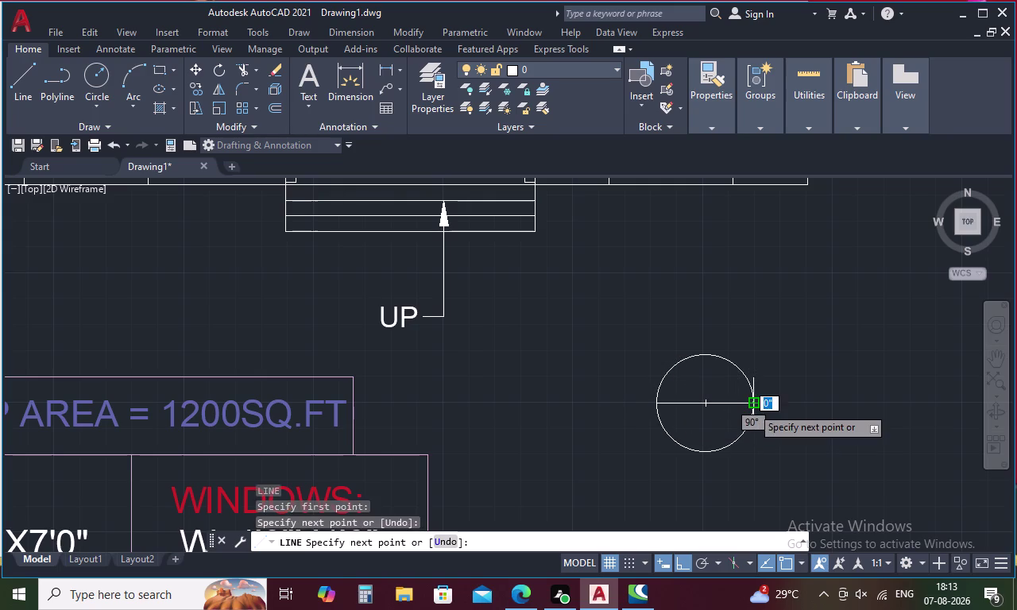
key(space)
key(space)
click(704, 453)
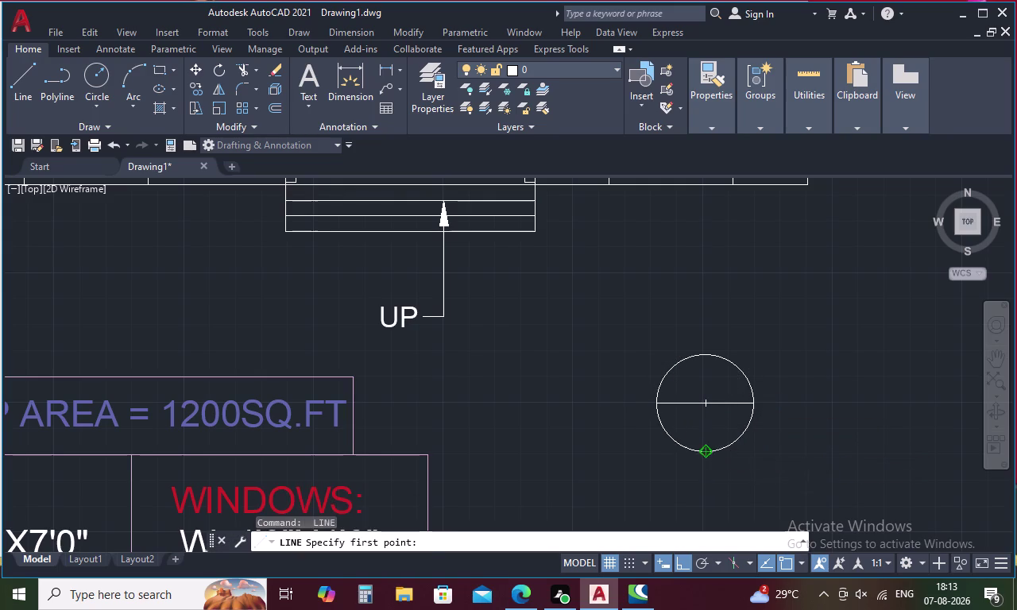
click(706, 356)
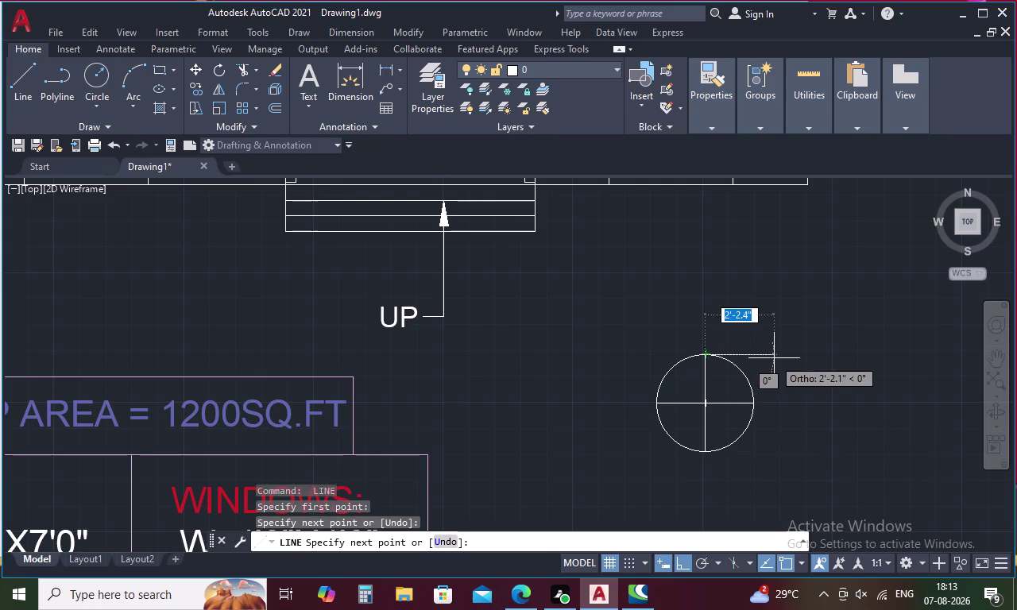
key(Escape)
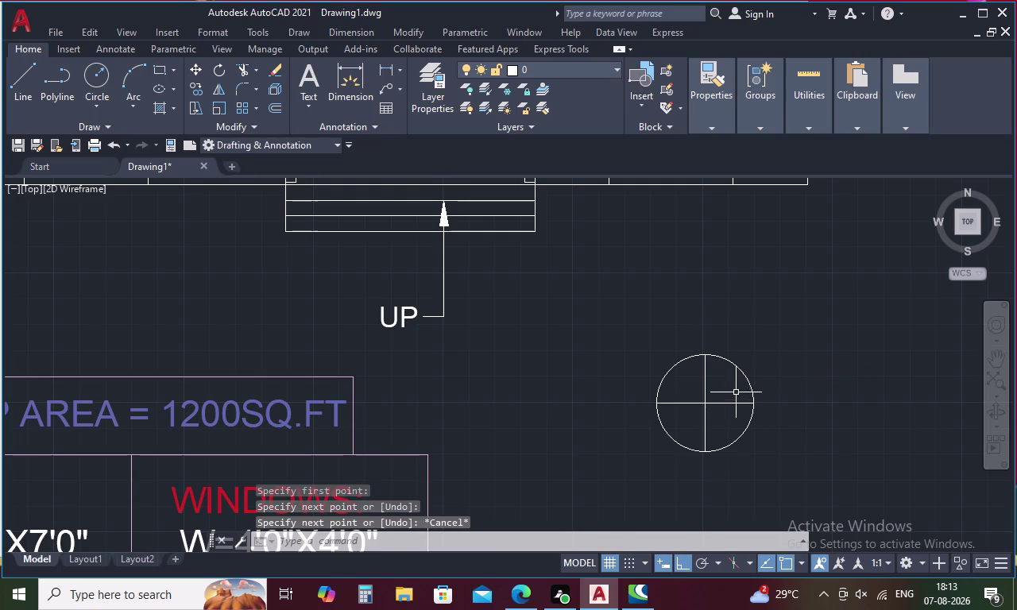
Start two more lines from the circle, cancelling both.
text(L)
key(space)
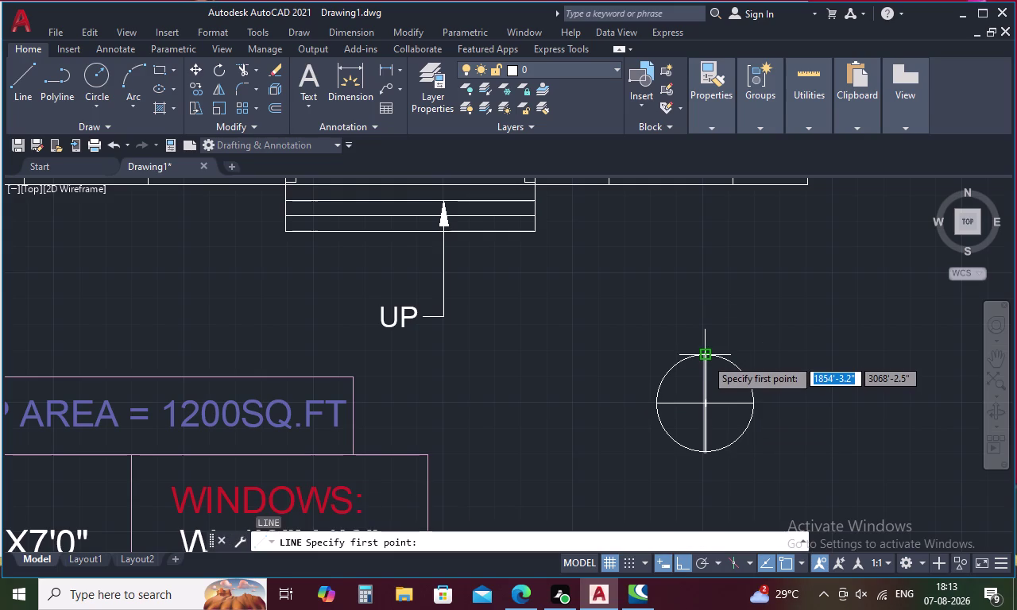
drag(705, 359, 707, 351)
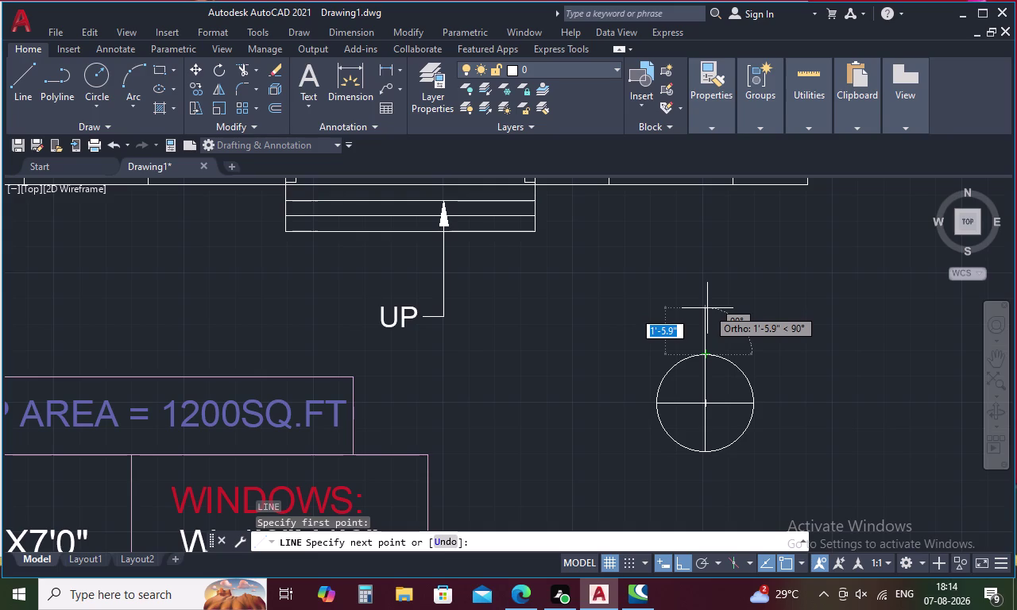
key(Escape)
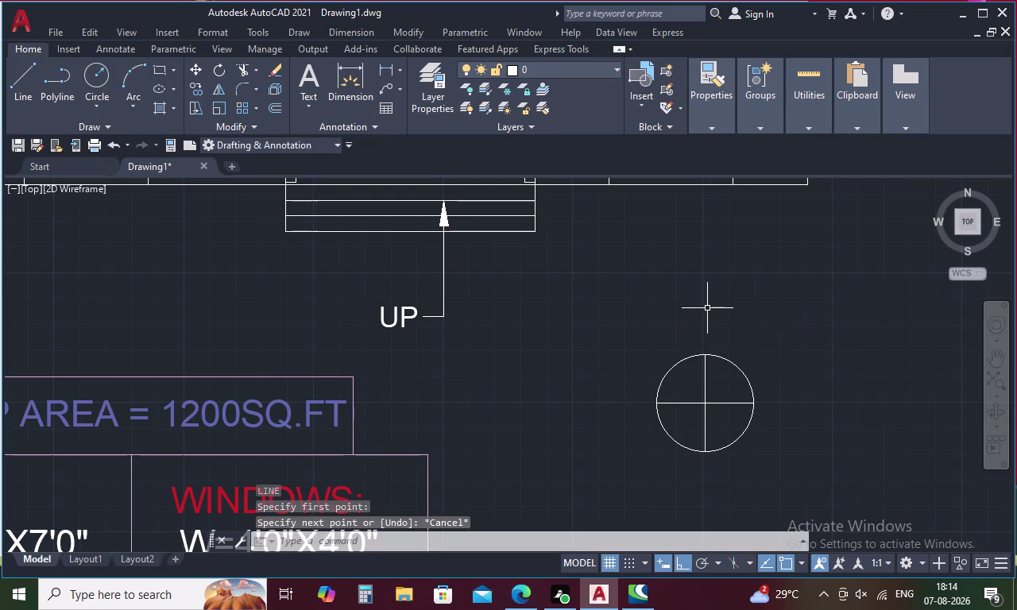
text(L)
key(space)
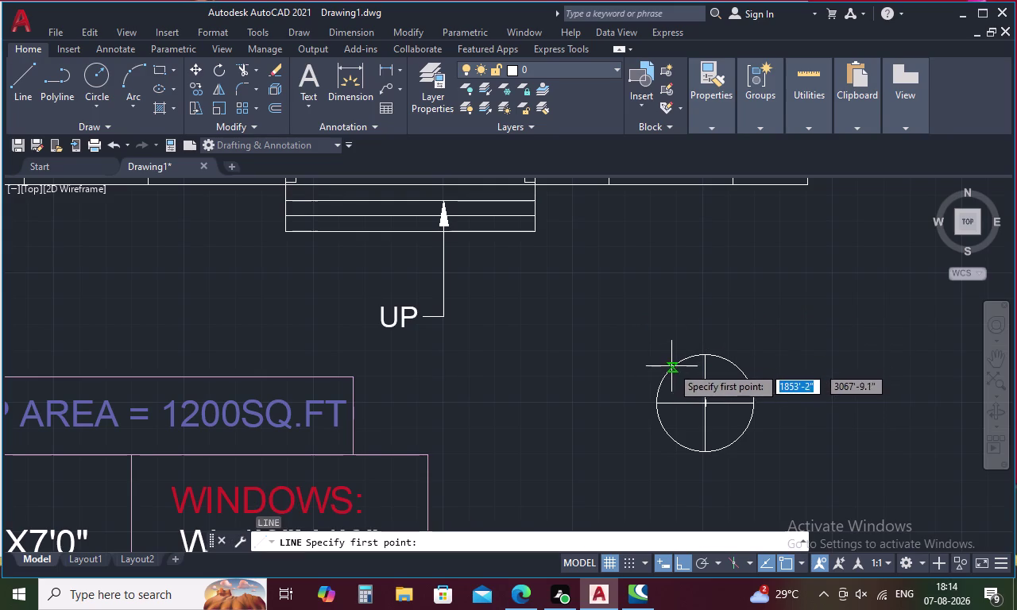
click(705, 401)
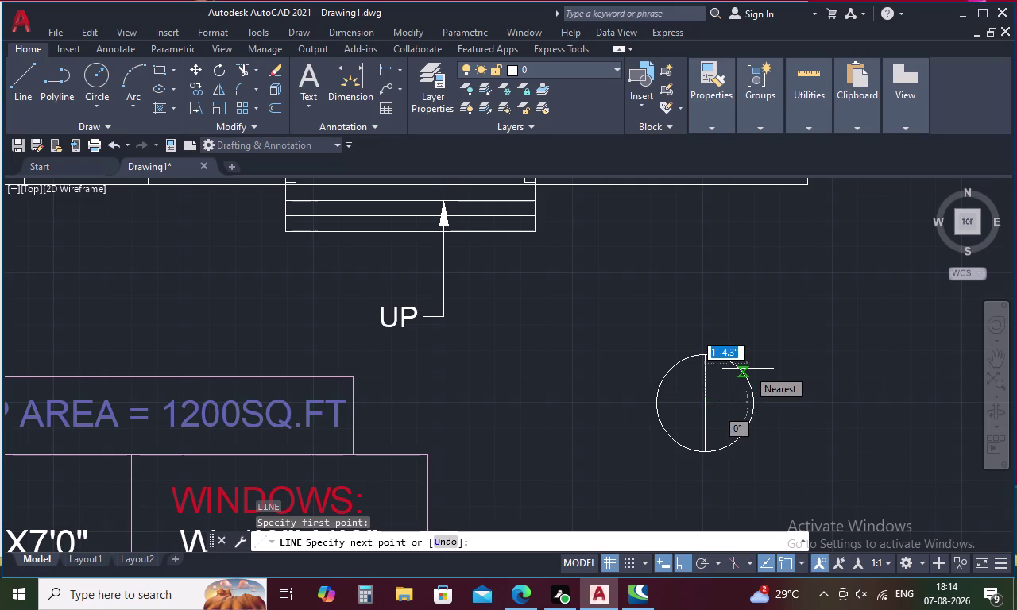
key(Escape)
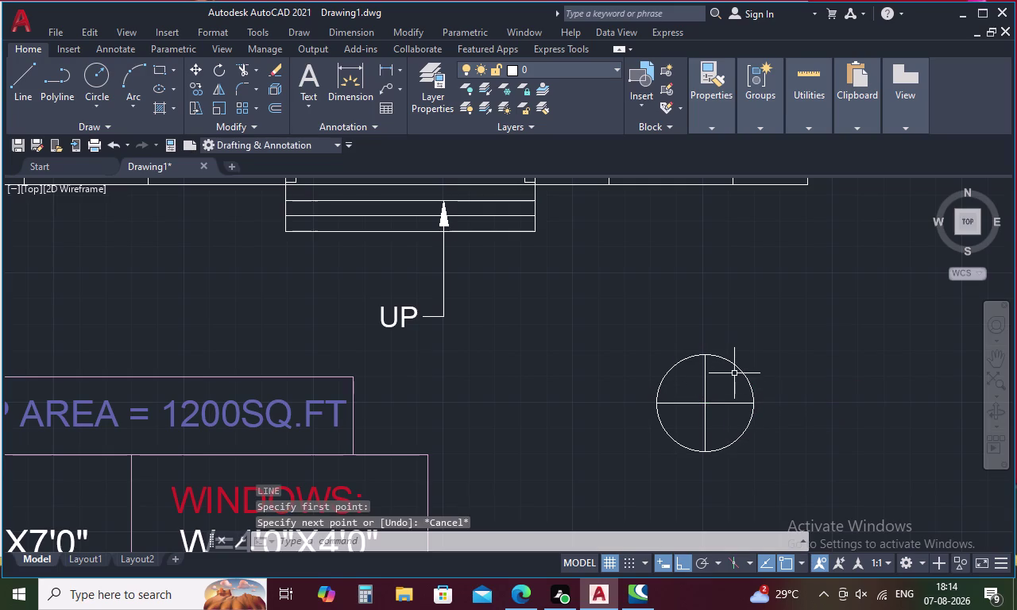
Measure the circle's width with DI (3'-1.4"), then delete the circle and its lines.
key(d)
key(i)
key(space)
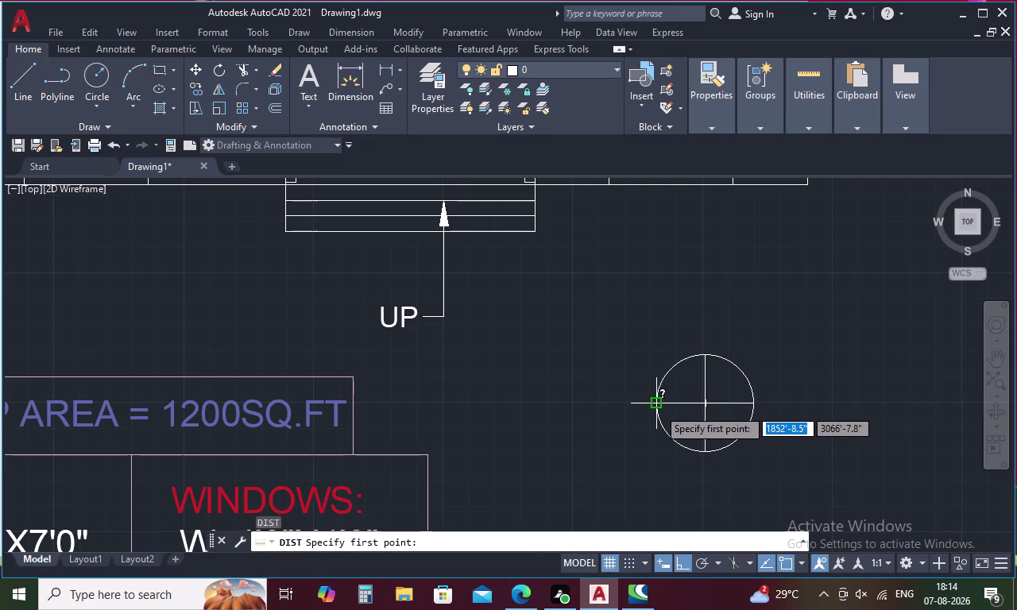
click(657, 406)
scroll(up, 3)
click(753, 402)
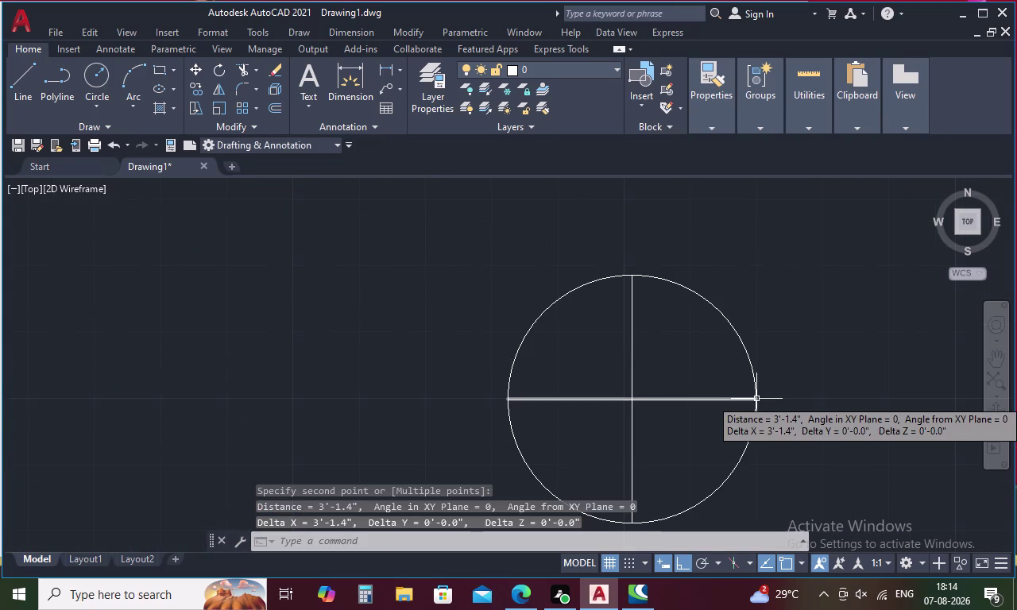
key(Escape)
drag(766, 337, 522, 227)
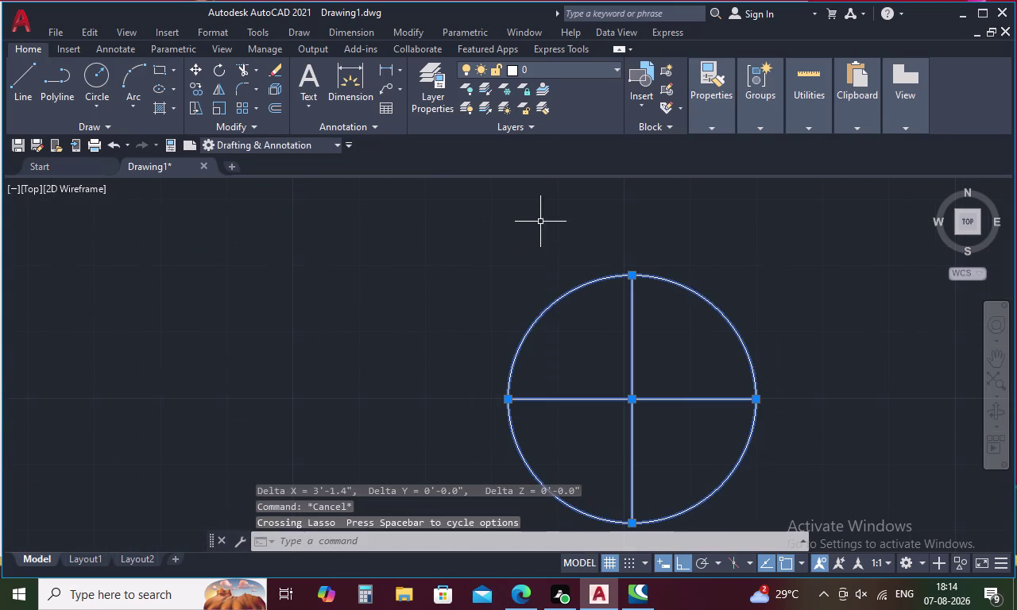
key(Delete)
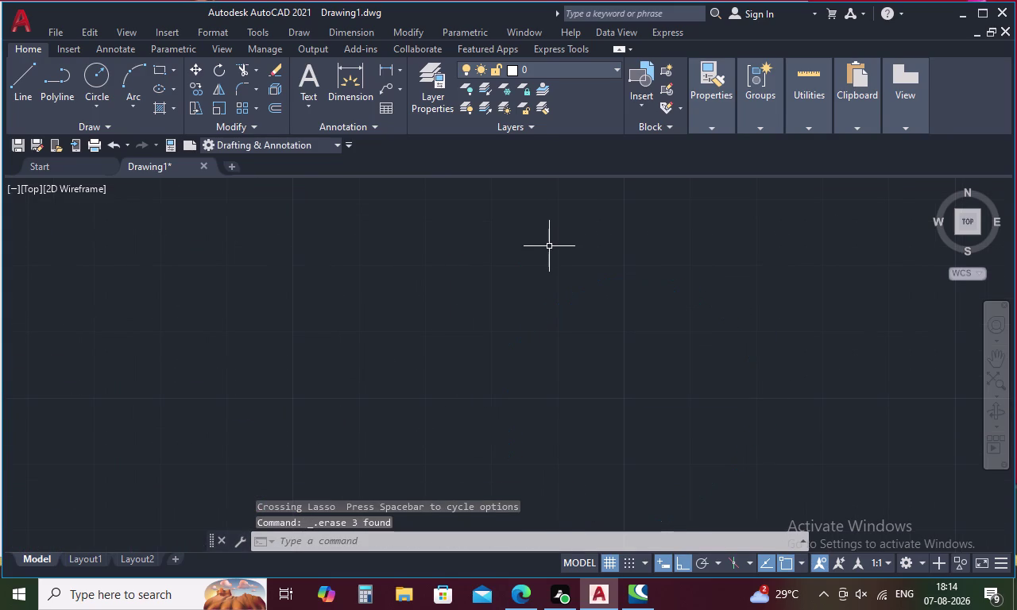
Draw a 3' radius circle beside the plan, then delete it.
text(C)
key(space)
click(578, 368)
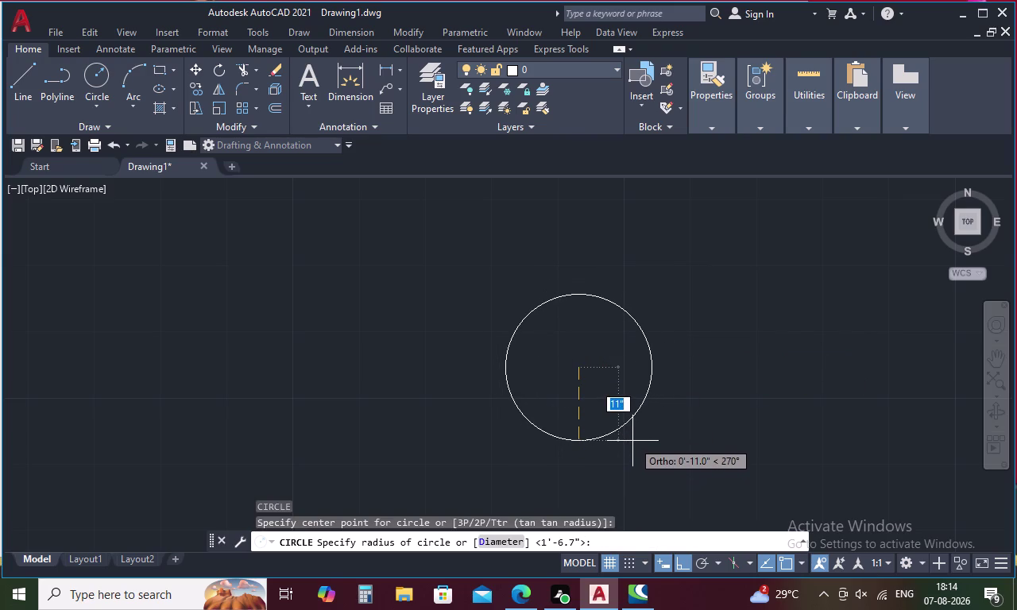
key(3)
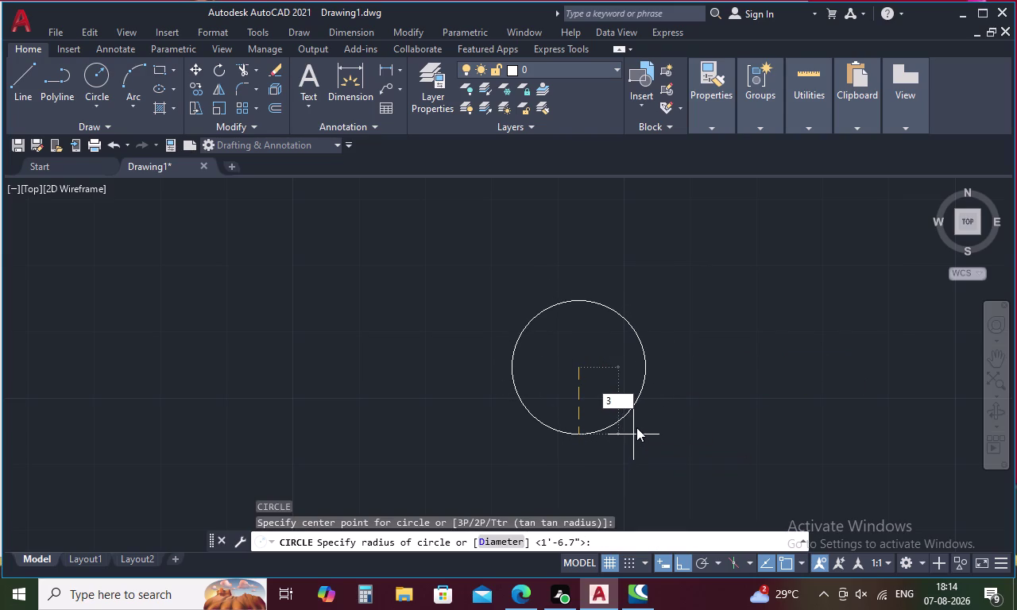
key(apostrophe)
key(space)
scroll(down, 3)
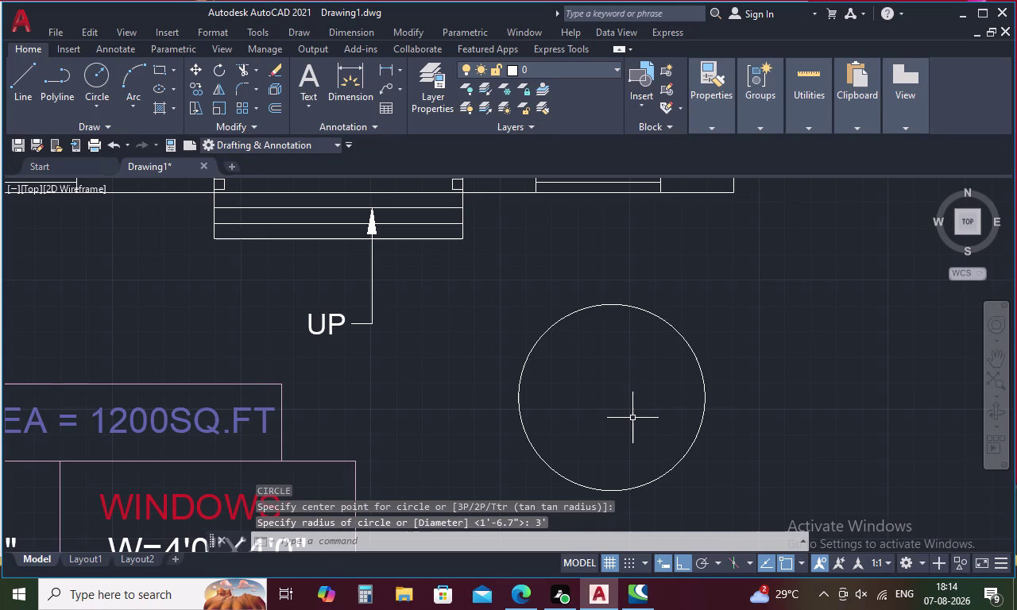
scroll(down, 3)
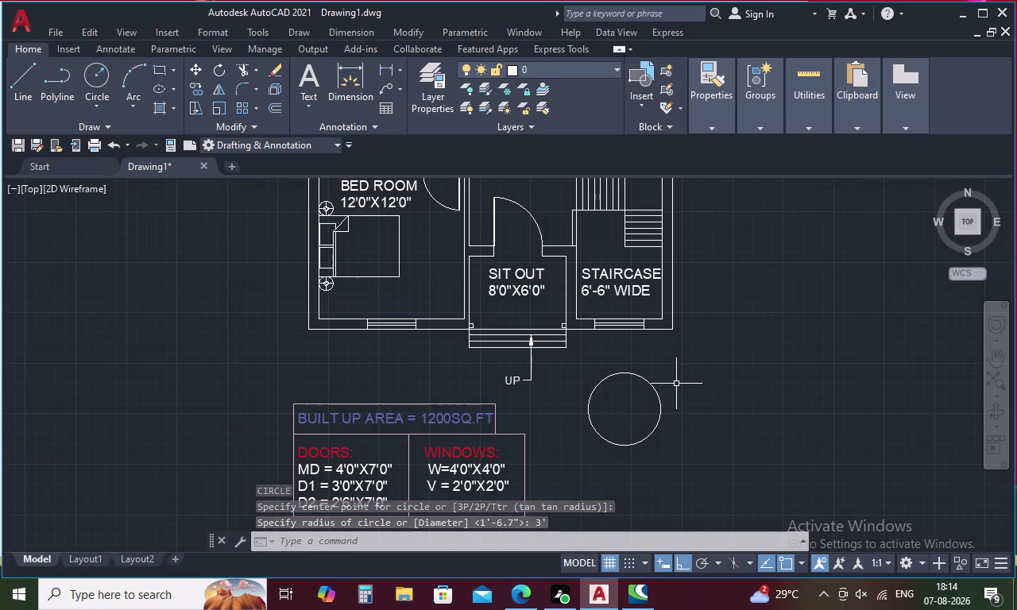
drag(658, 403, 623, 437)
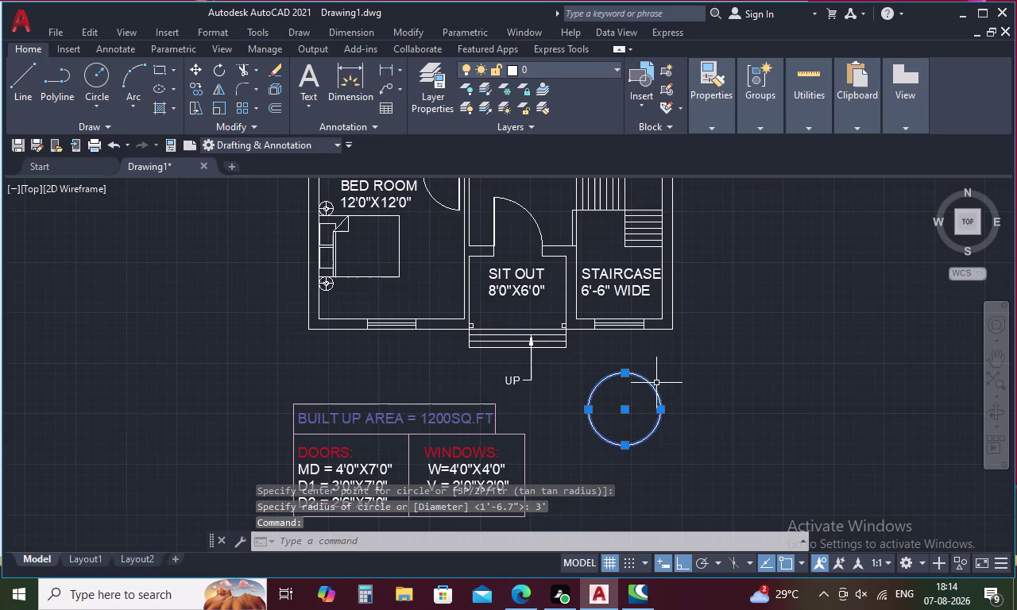
key(Delete)
Draw a 1' radius circle right of the UP label, then start LINE.
text(C)
key(space)
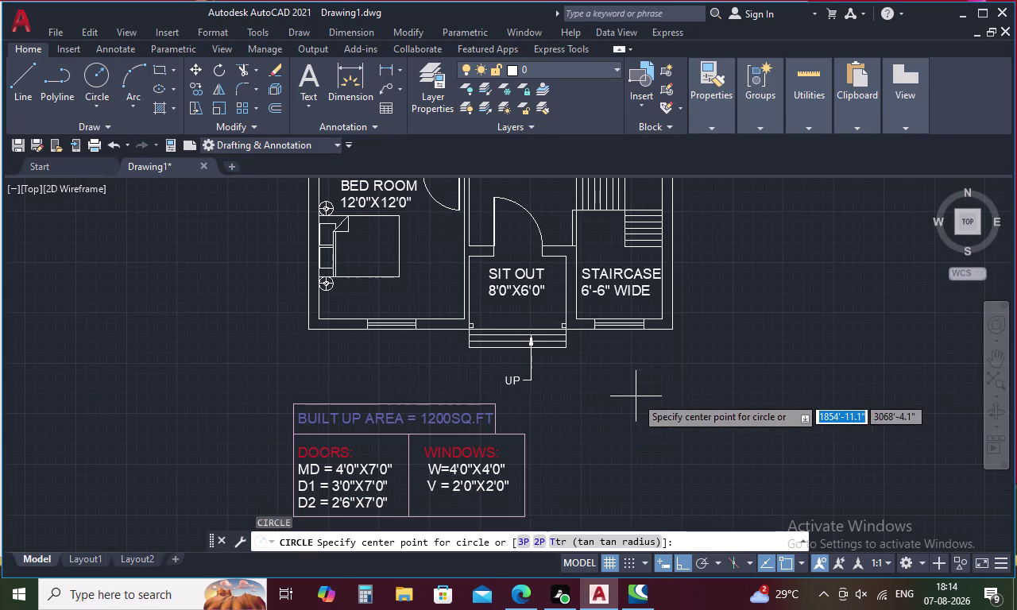
click(628, 400)
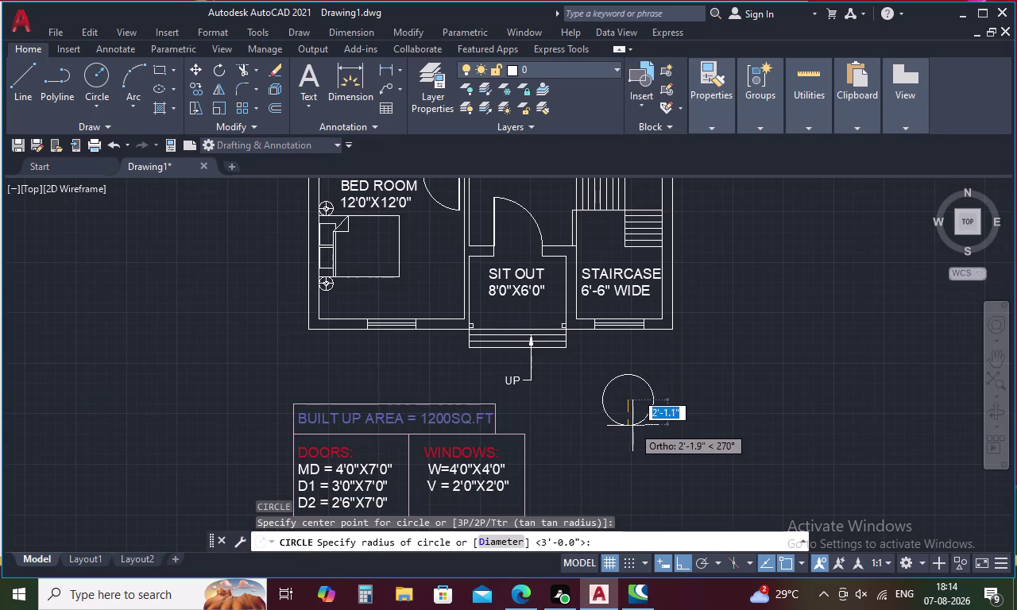
text(1)
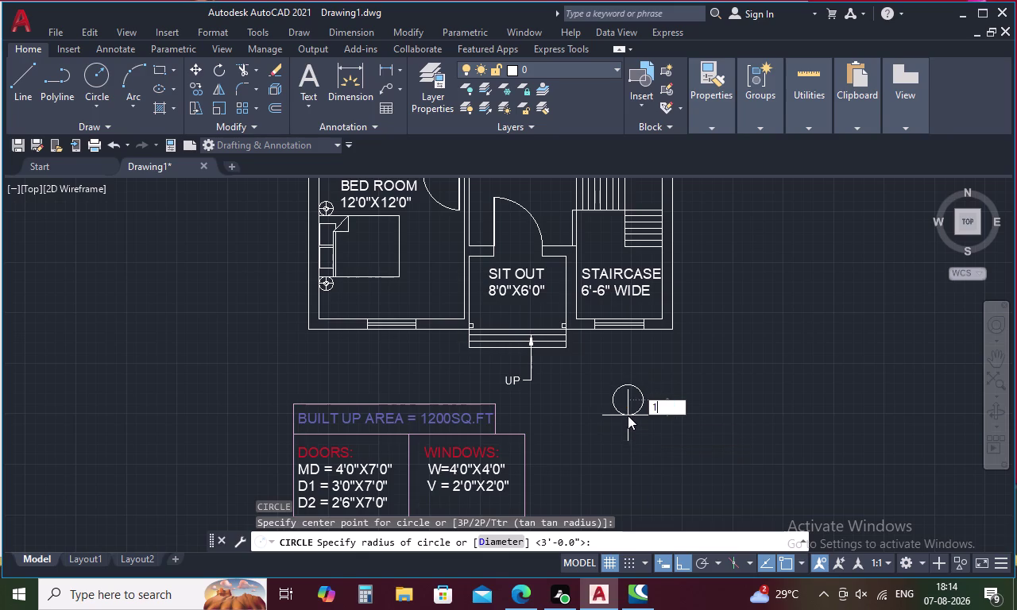
text(')
key(space)
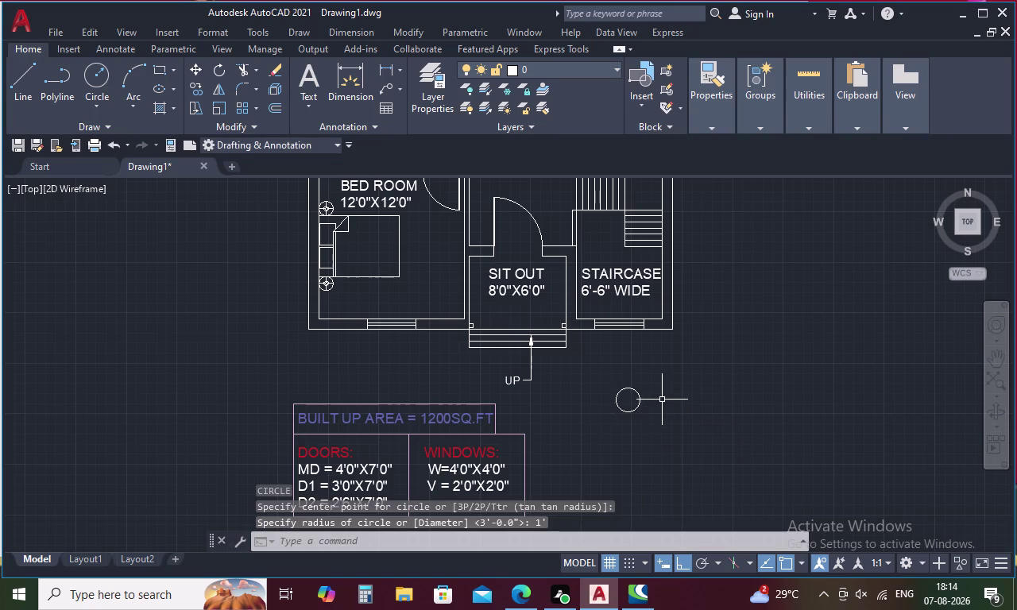
scroll(up, 3)
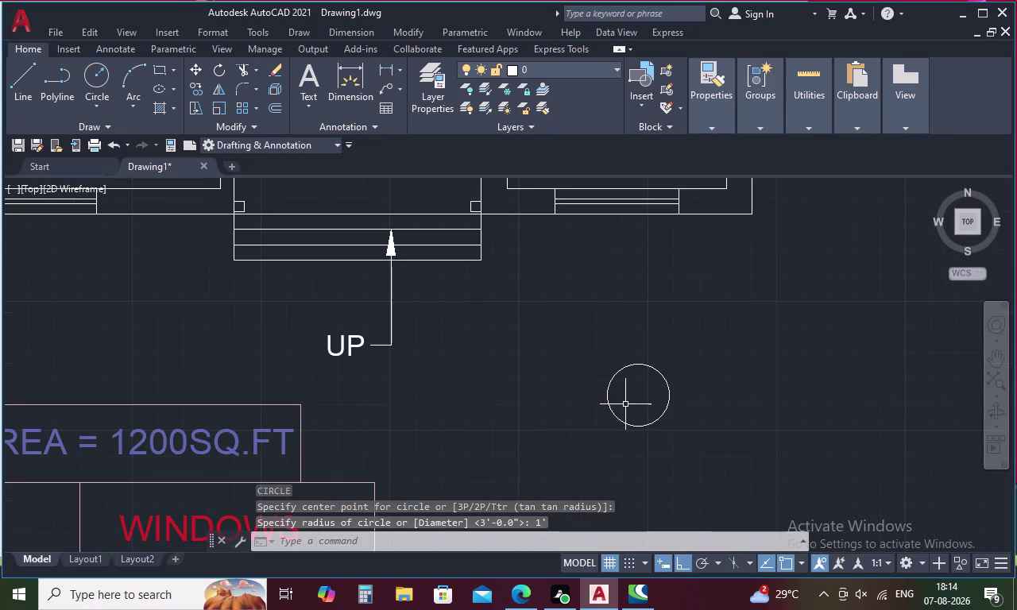
key(l)
key(space)
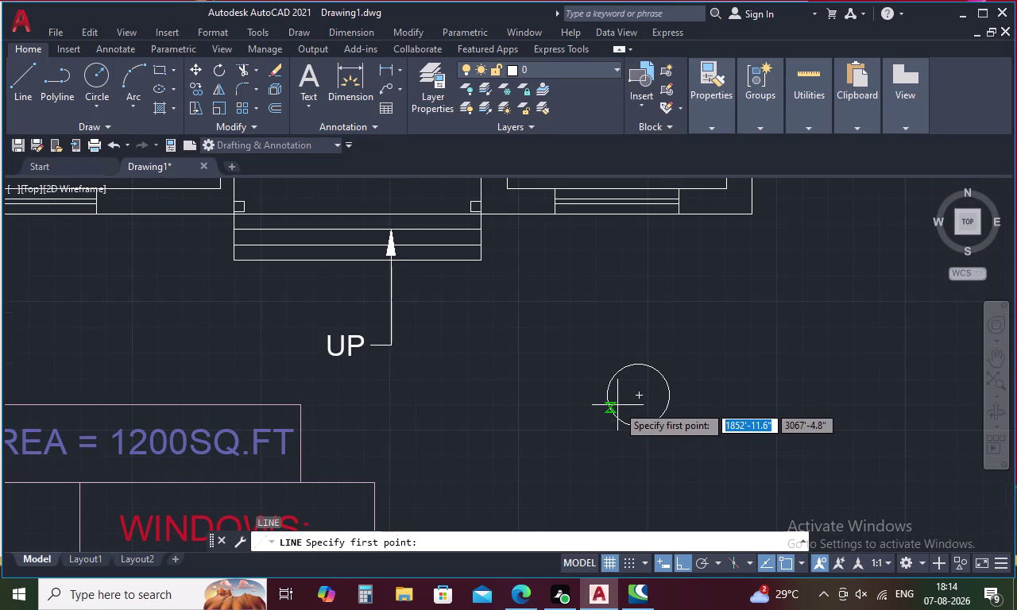
Draw horizontal and vertical diameters across the 1' circle between its quadrants.
click(609, 399)
click(667, 400)
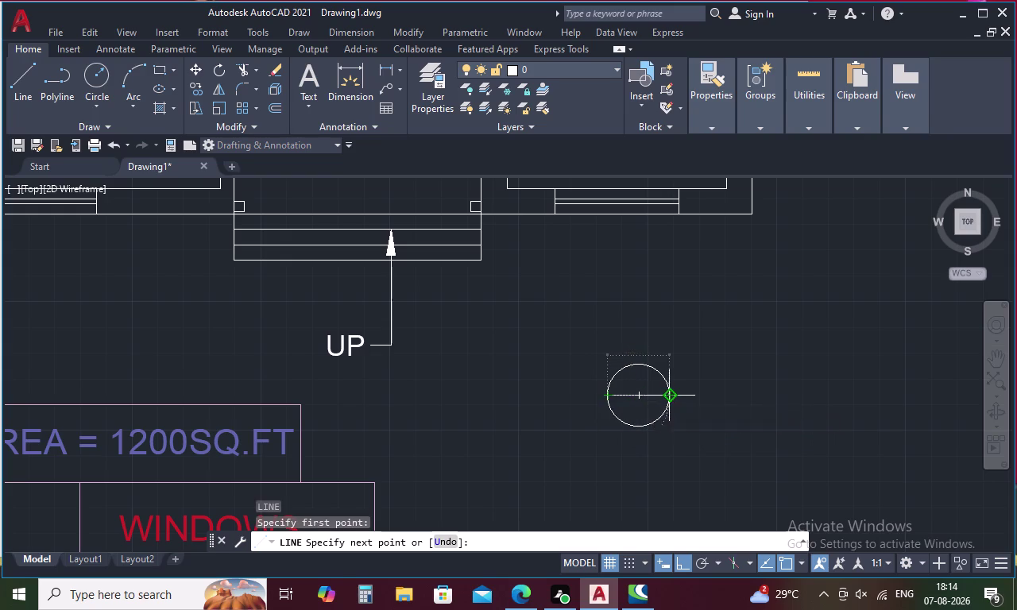
key(space)
key(space)
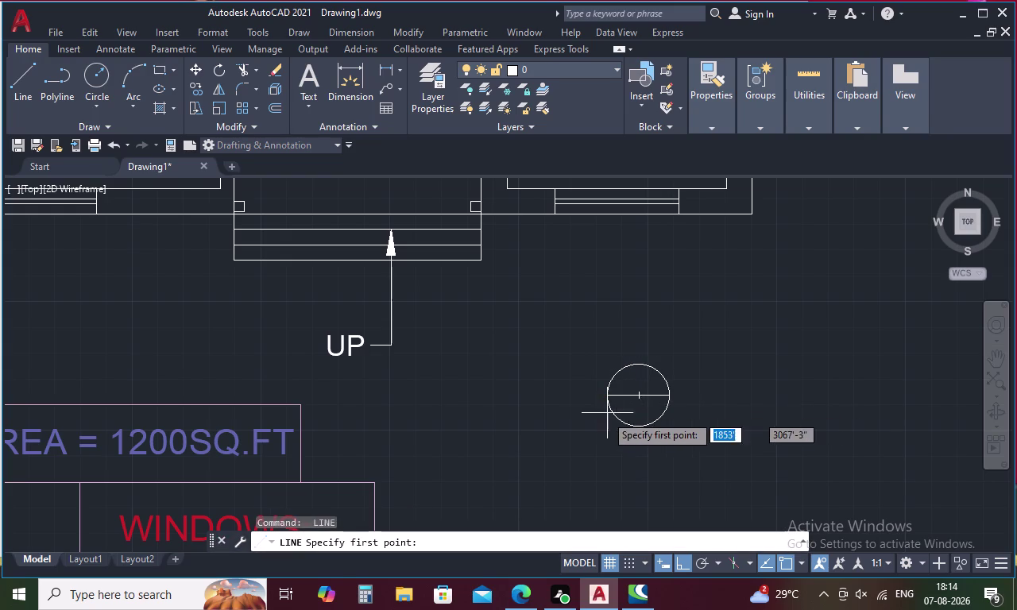
click(637, 360)
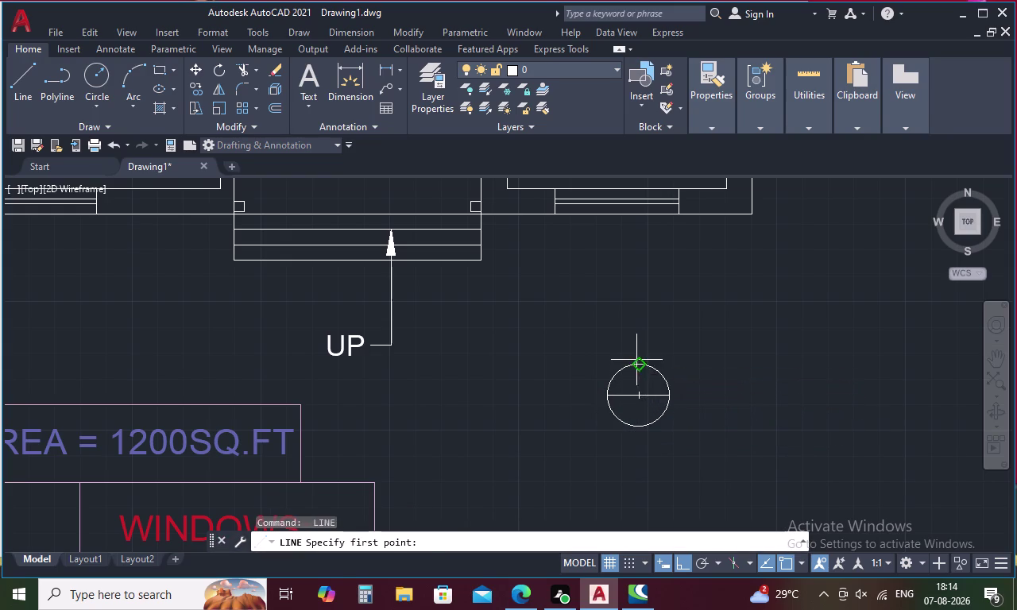
click(636, 430)
key(Escape)
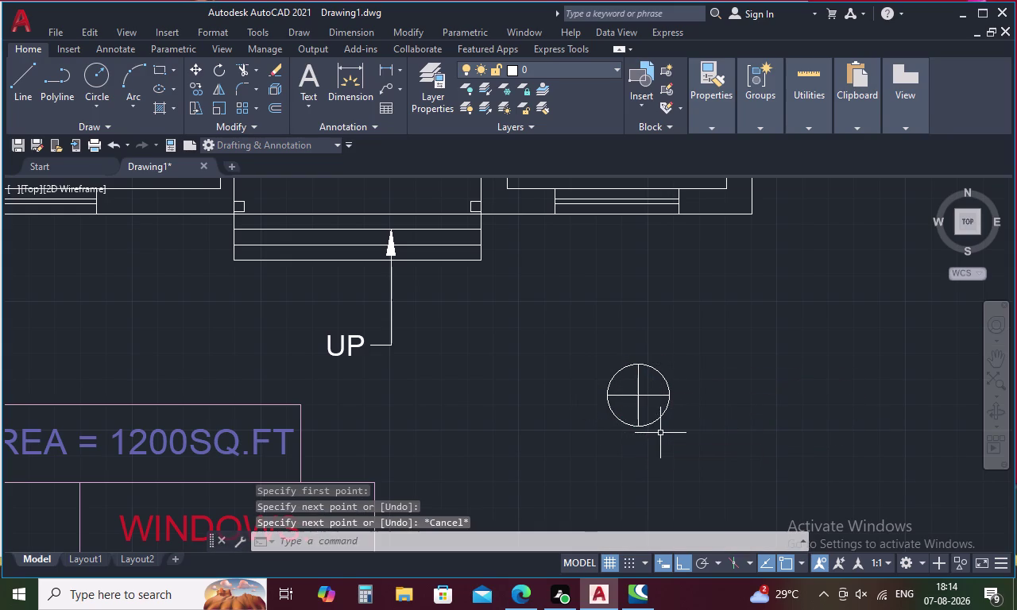
Draw a 0.25' line at 45° from the circle's centre using @.25<45.
key(l)
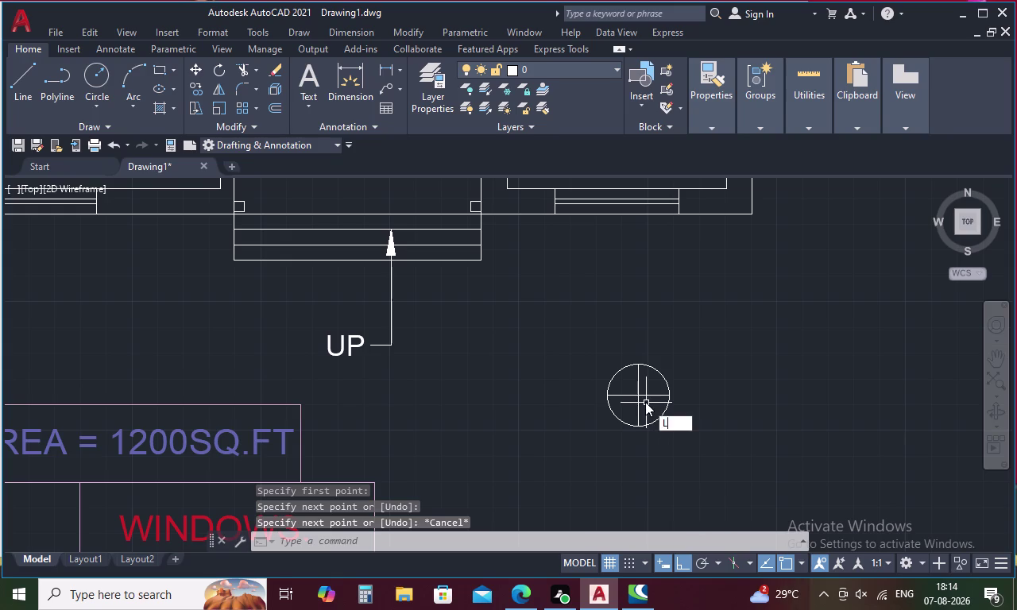
key(space)
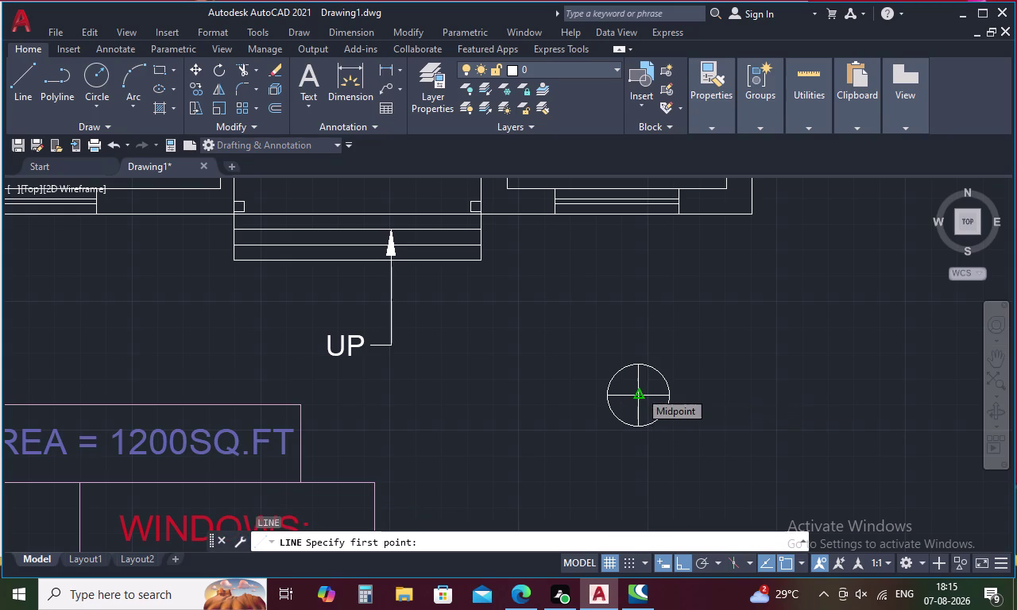
scroll(up, 3)
click(637, 414)
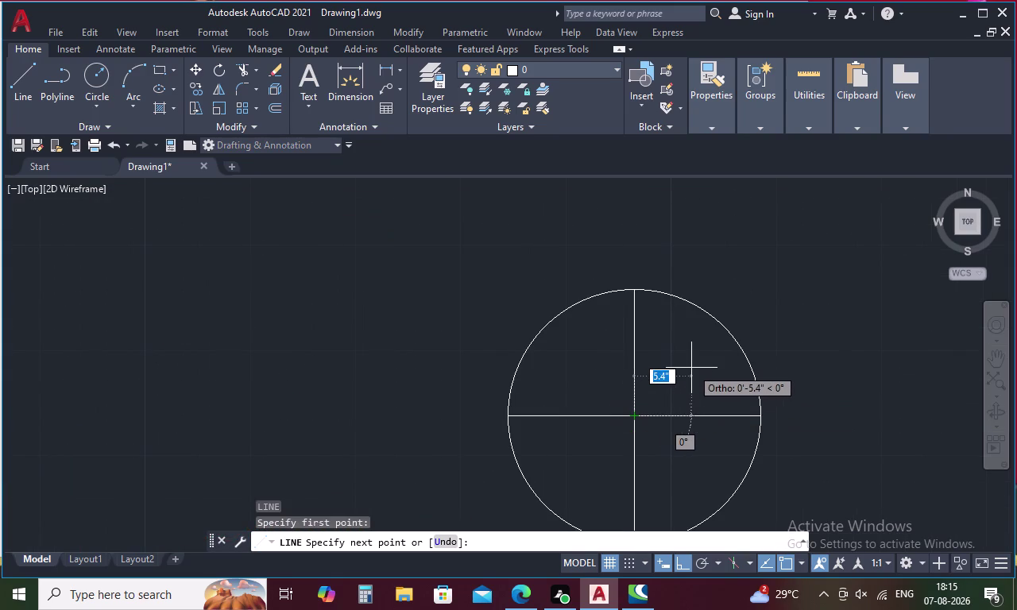
key(shift+at)
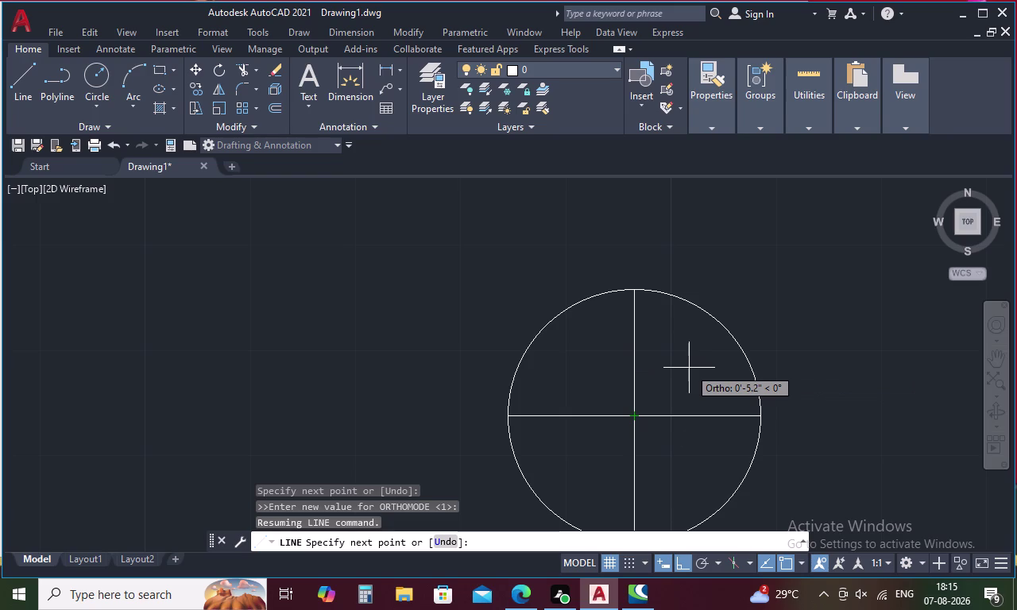
key(period)
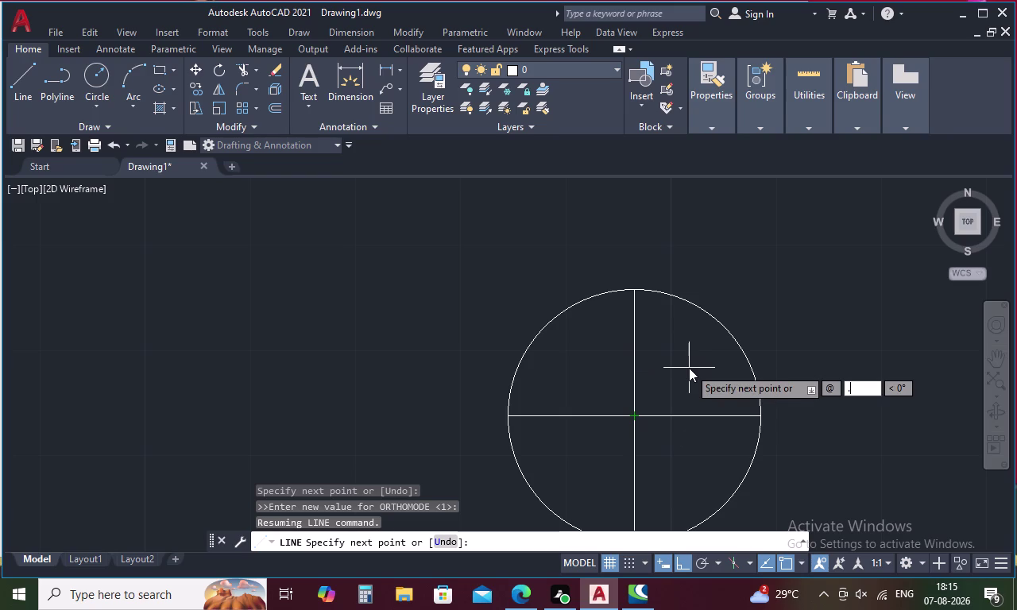
key(2)
key(5)
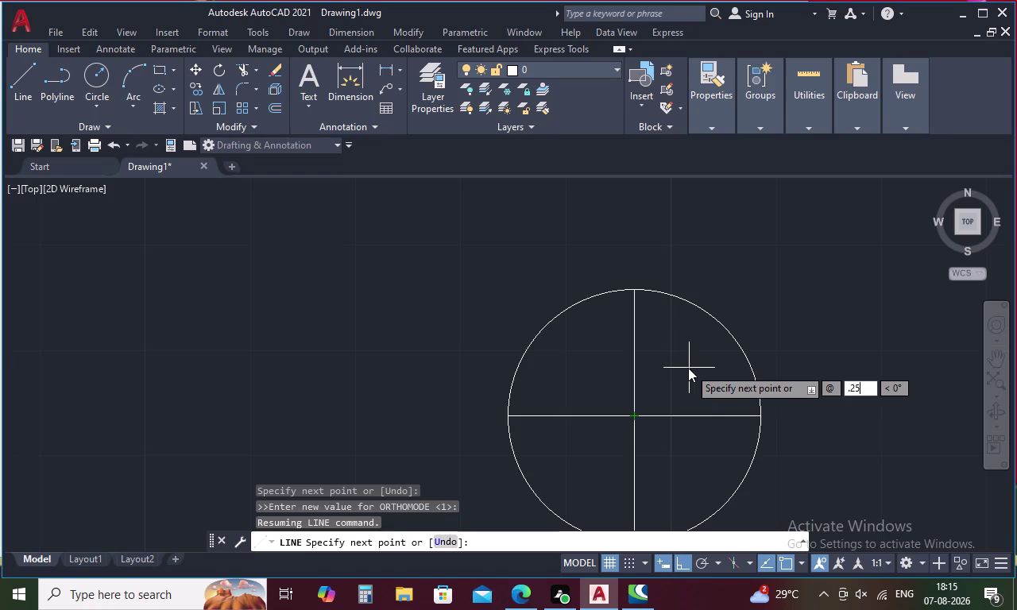
key(shift+less)
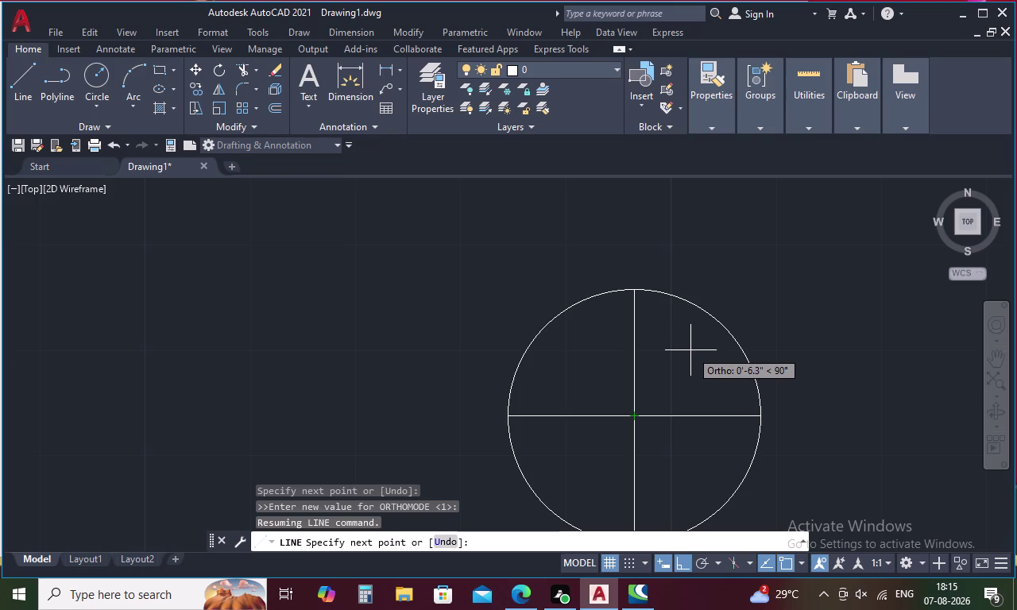
text(45)
key(space)
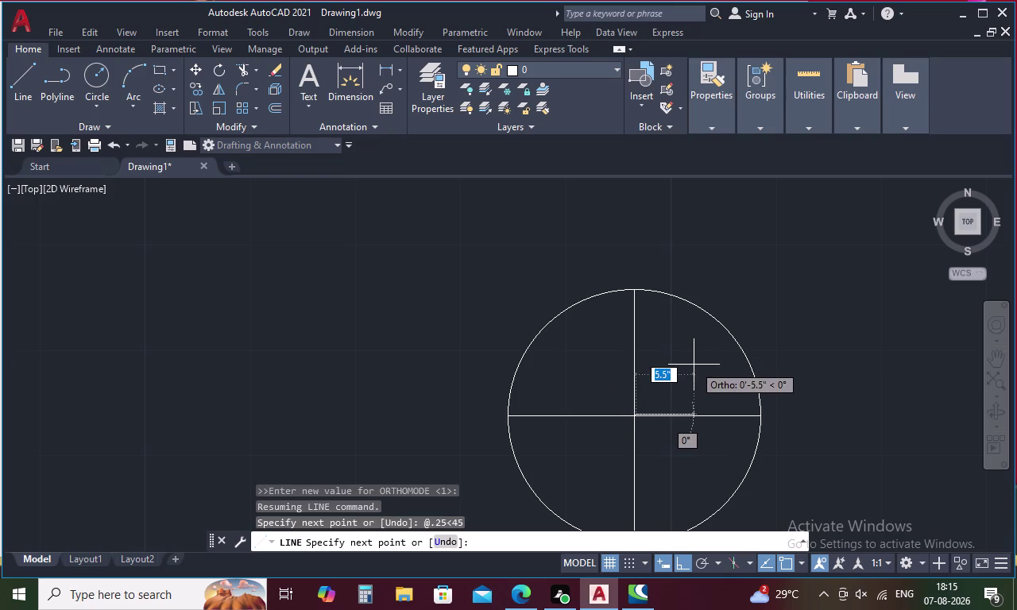
key(Escape)
scroll(up, 3)
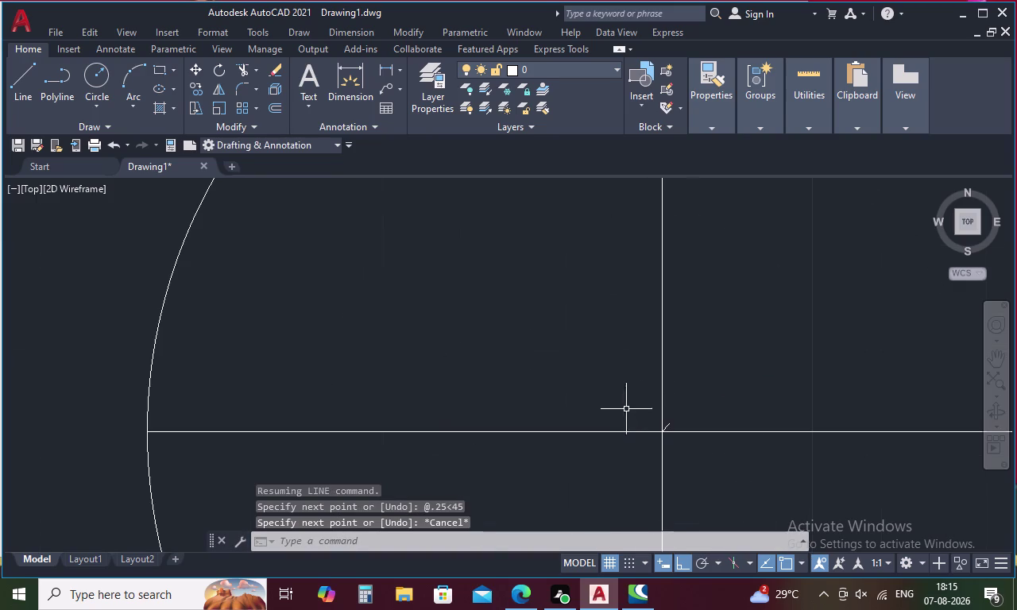
Begin a line at the circle's centre, then cancel it.
middle_drag(687, 420, 661, 392)
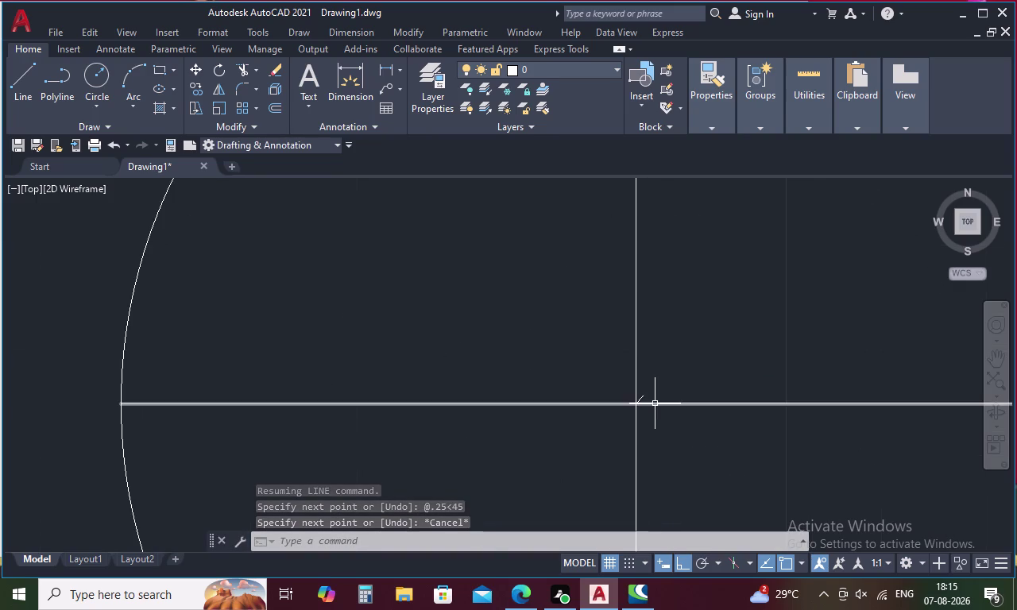
scroll(up, 3)
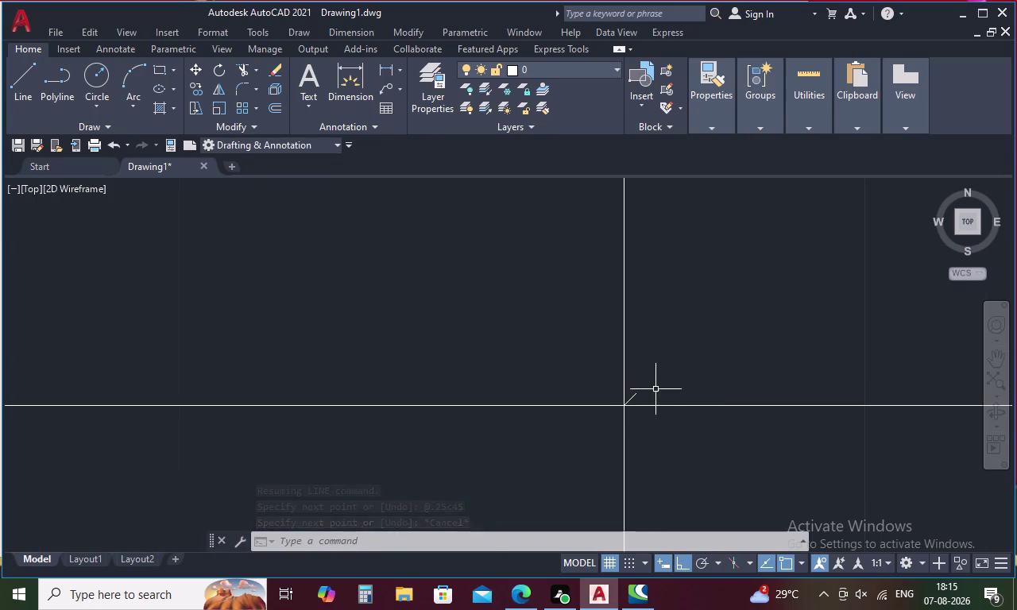
key(l)
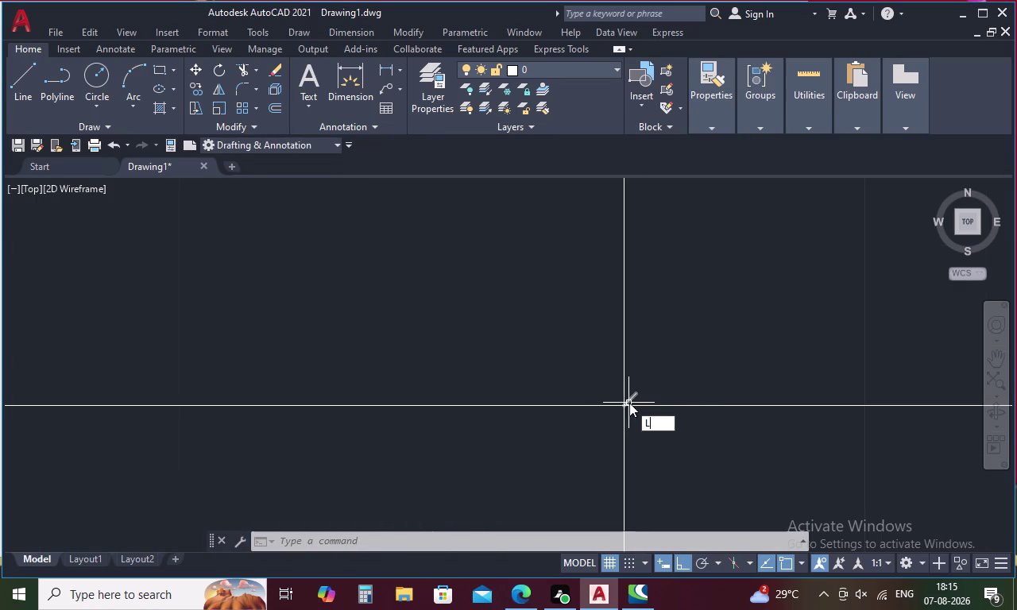
key(space)
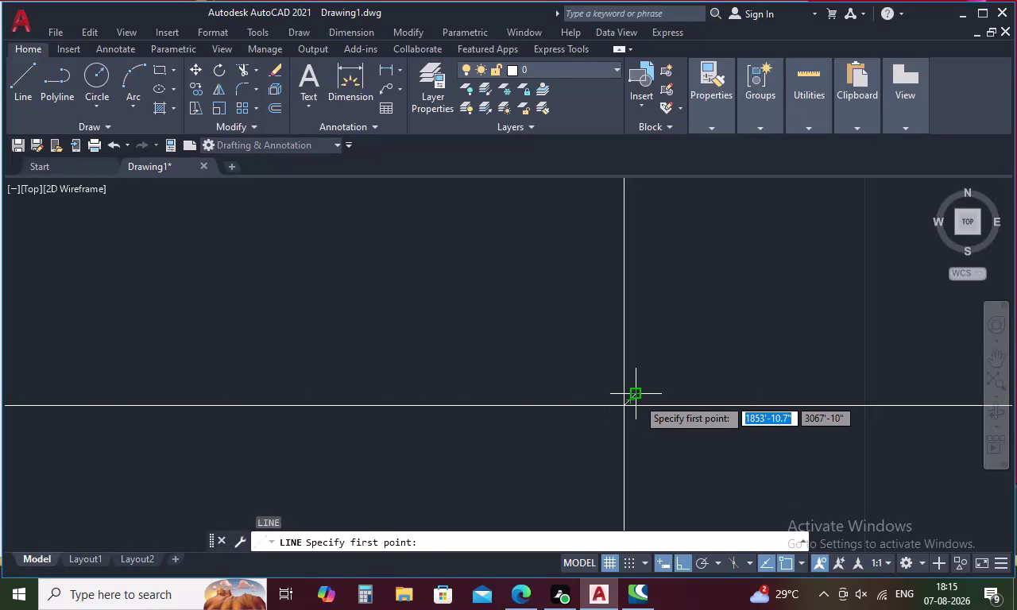
drag(637, 398, 646, 393)
key(Escape)
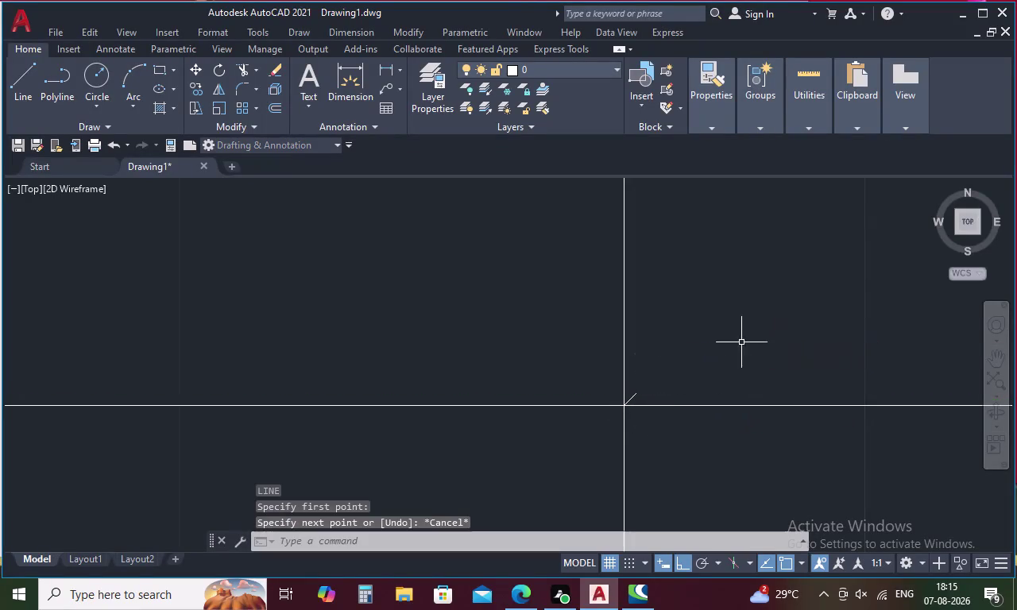
Extend the 45° diagonal to the axis-line crossing with EXTEND (EX), then start a new line.
key(e)
text(X)
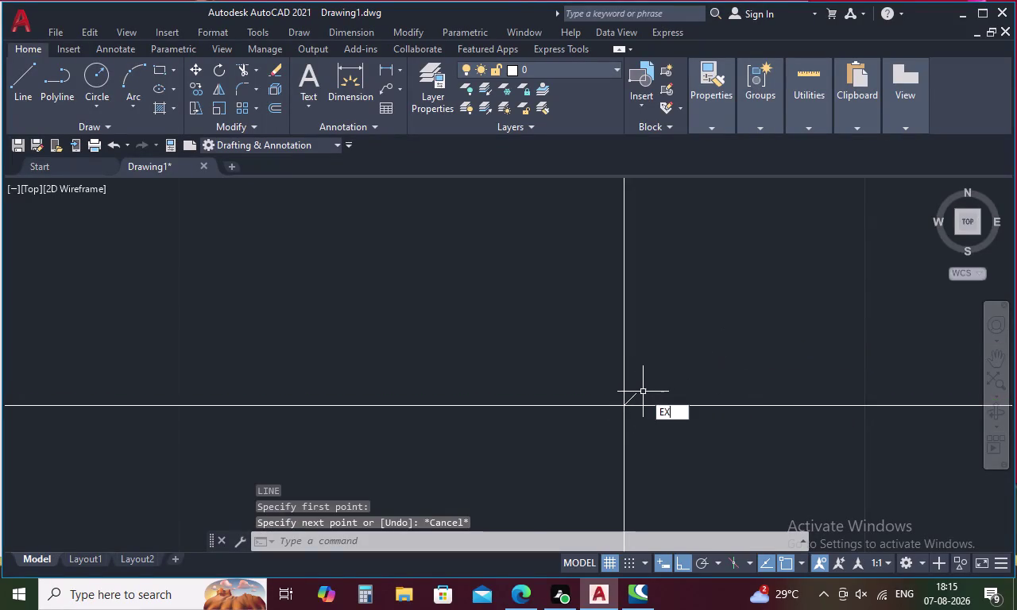
key(space)
scroll(down, 3)
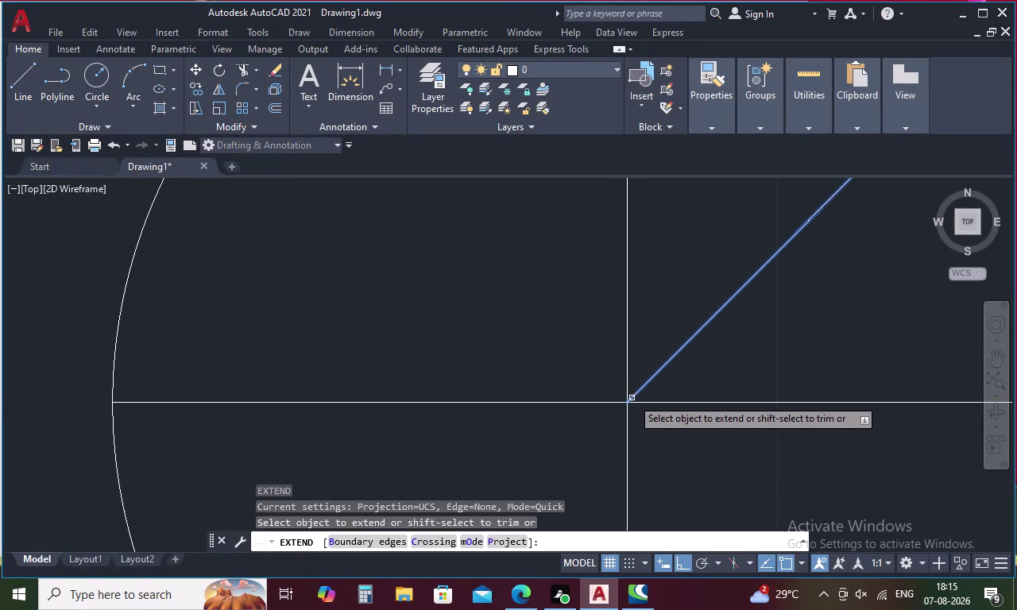
click(632, 398)
scroll(down, 3)
key(Escape)
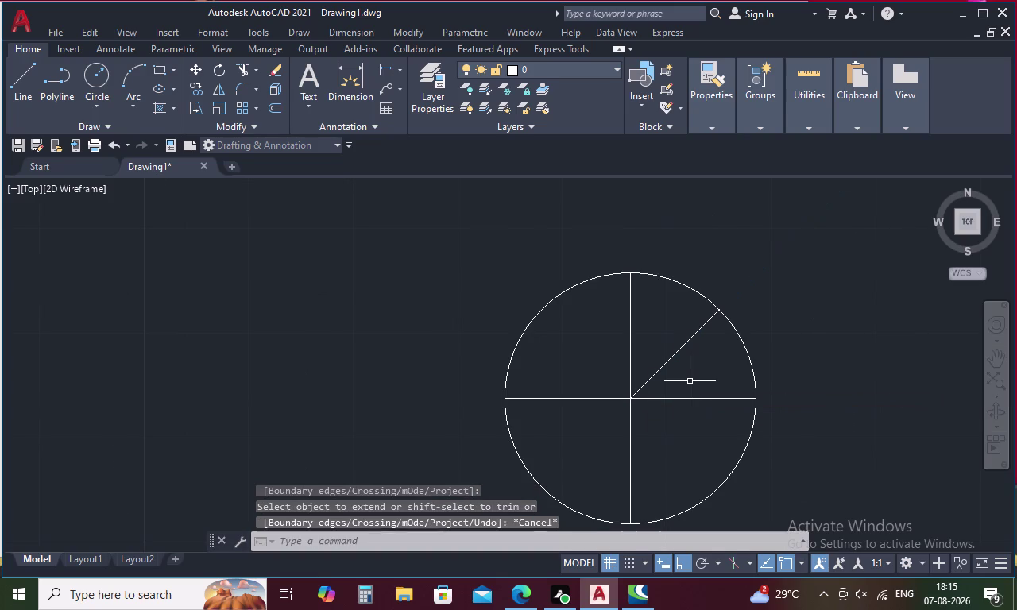
text(L)
key(space)
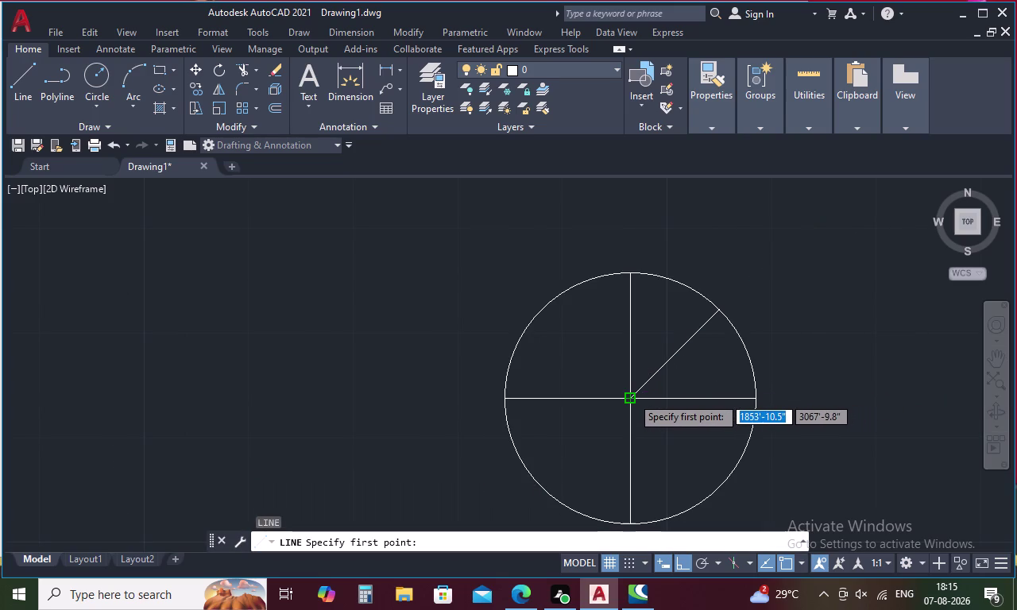
Track 0.25' offsets from the circle's centre within LINE, with Ortho off.
text(TL)
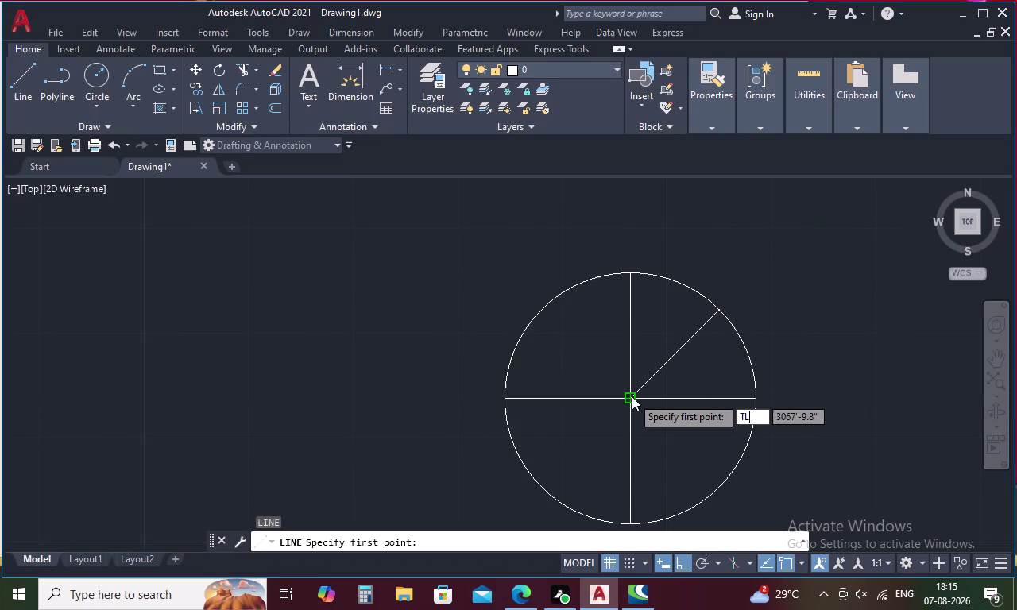
key(BackSpace)
text(K)
key(space)
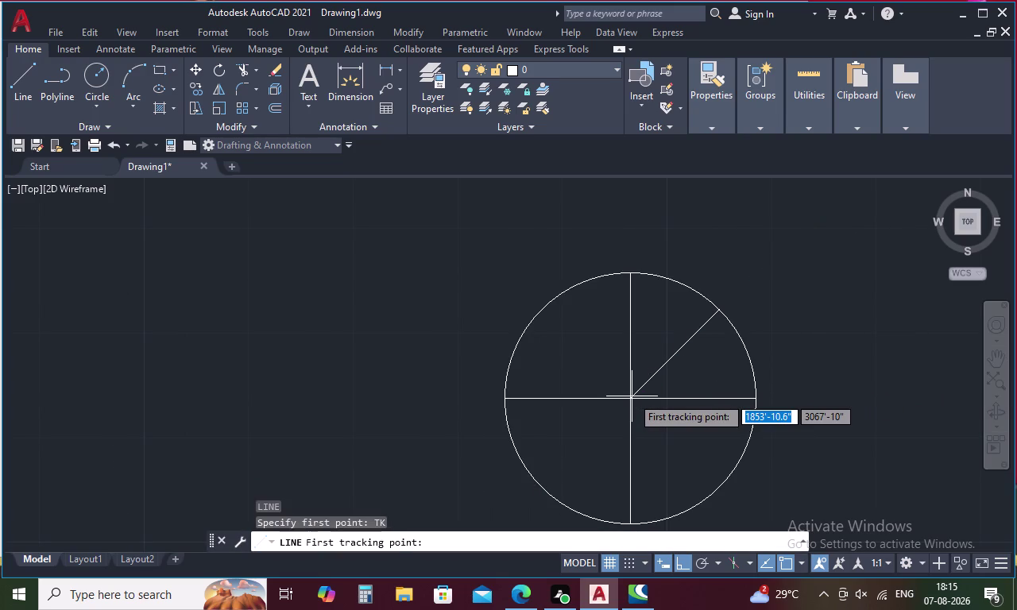
click(632, 398)
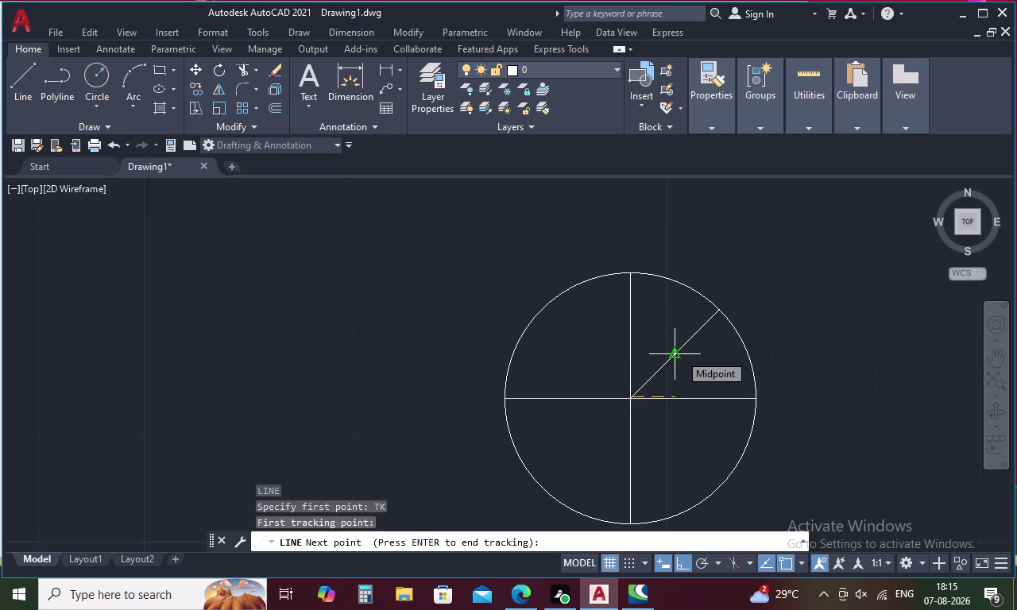
key(F8)
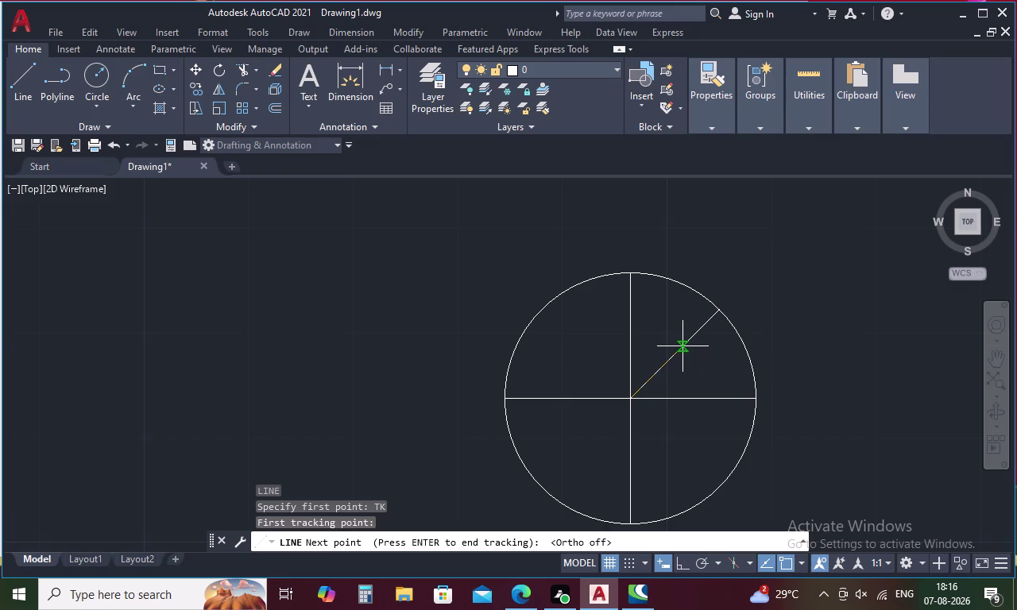
key(period)
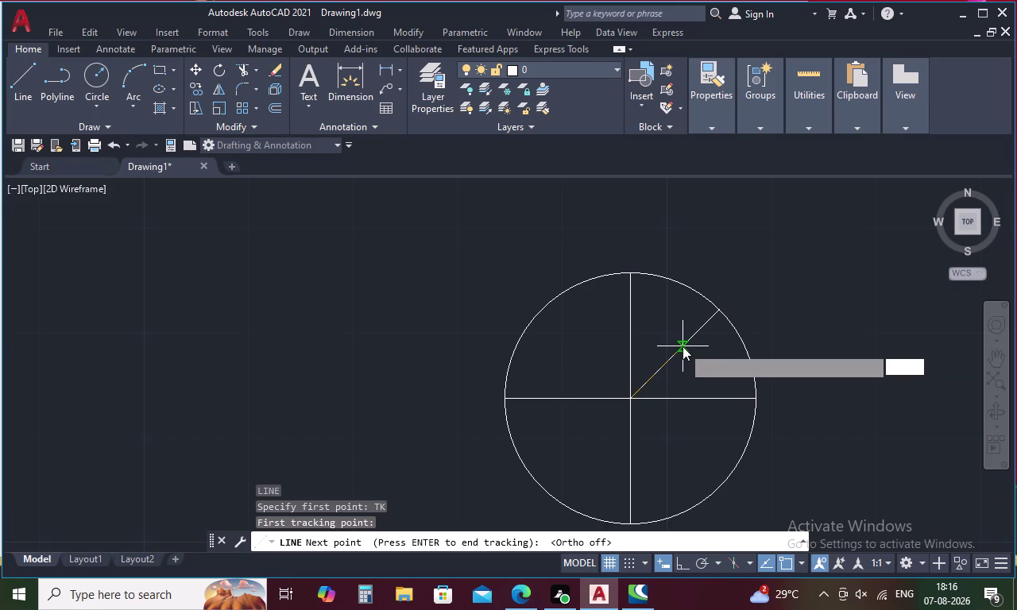
text(25')
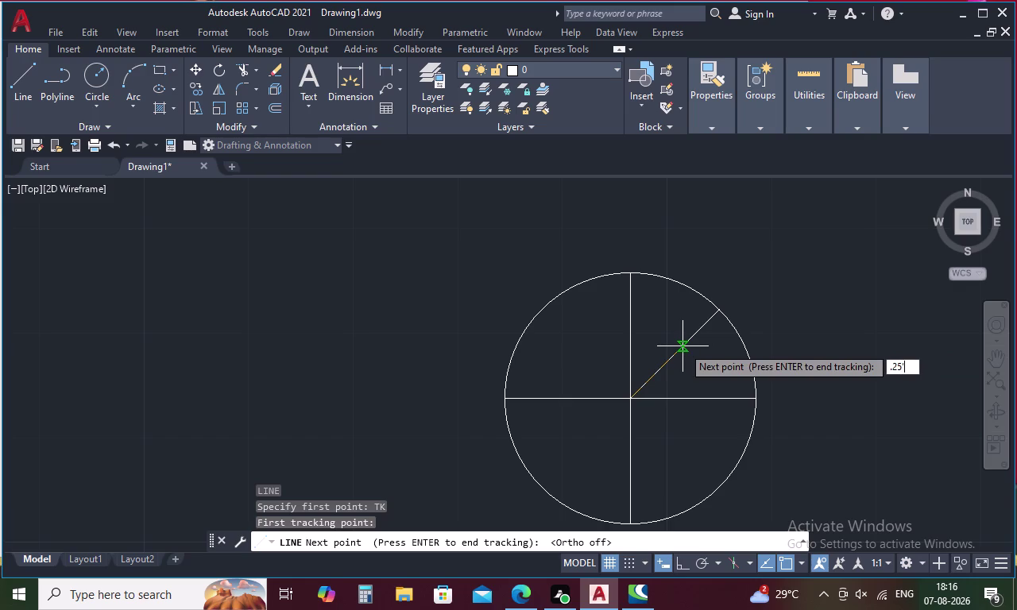
key(space)
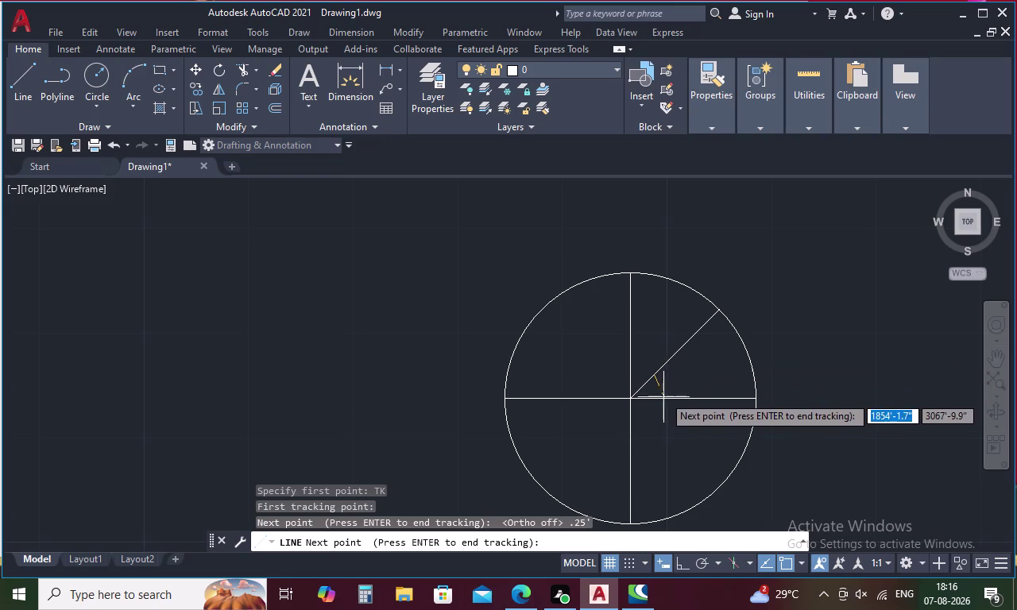
key(period)
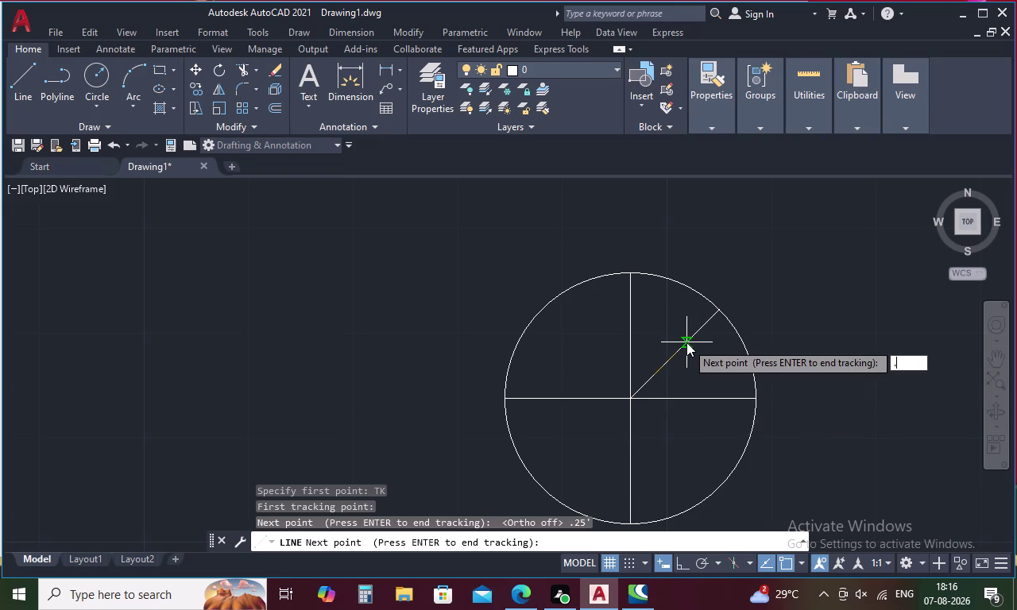
key(2)
text(5)
key(space)
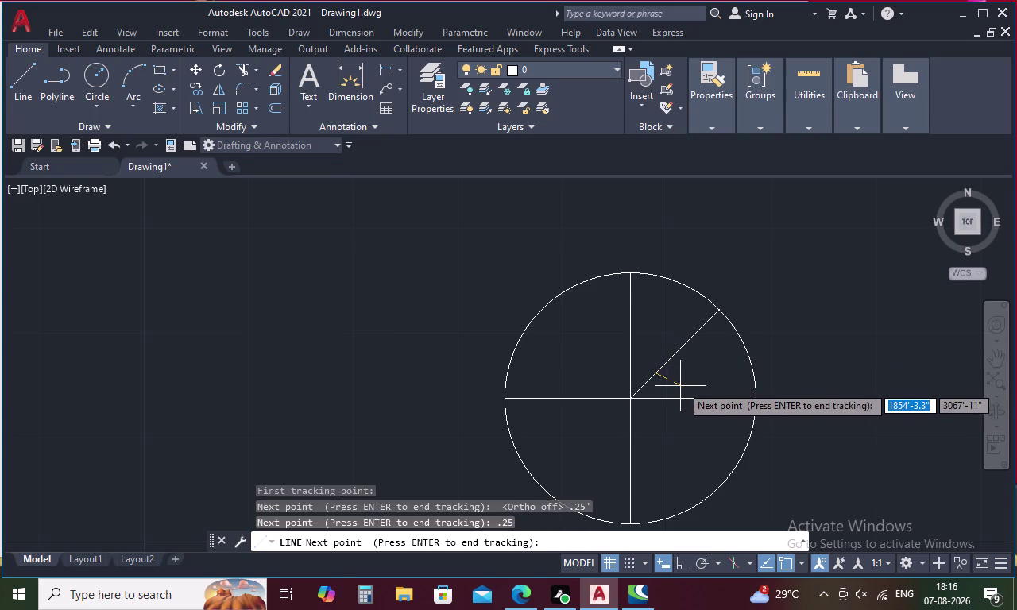
Cancel the tracked line and erase the long 45° diagonal.
key(Escape)
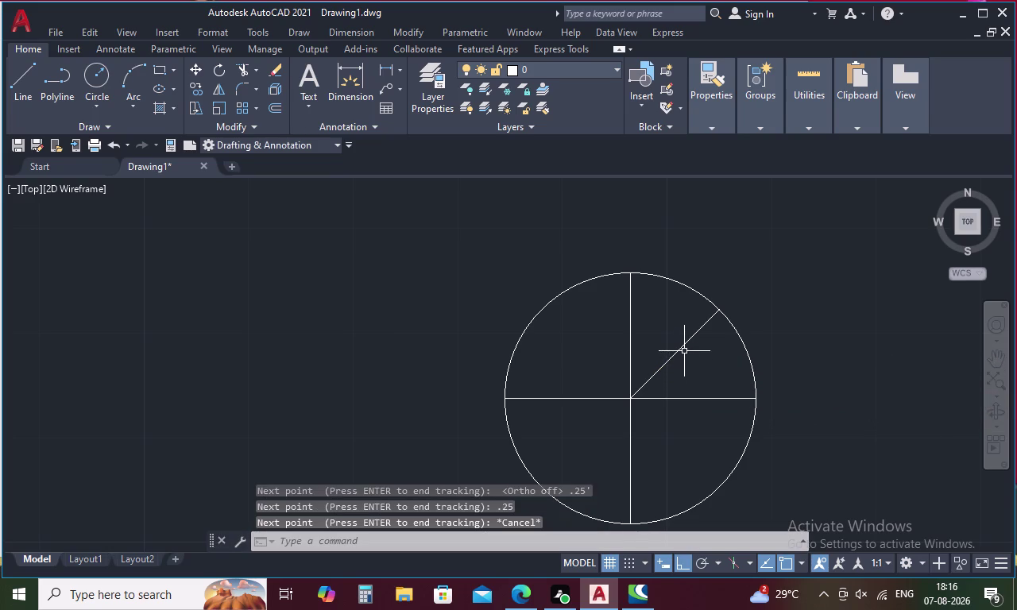
click(685, 343)
key(Delete)
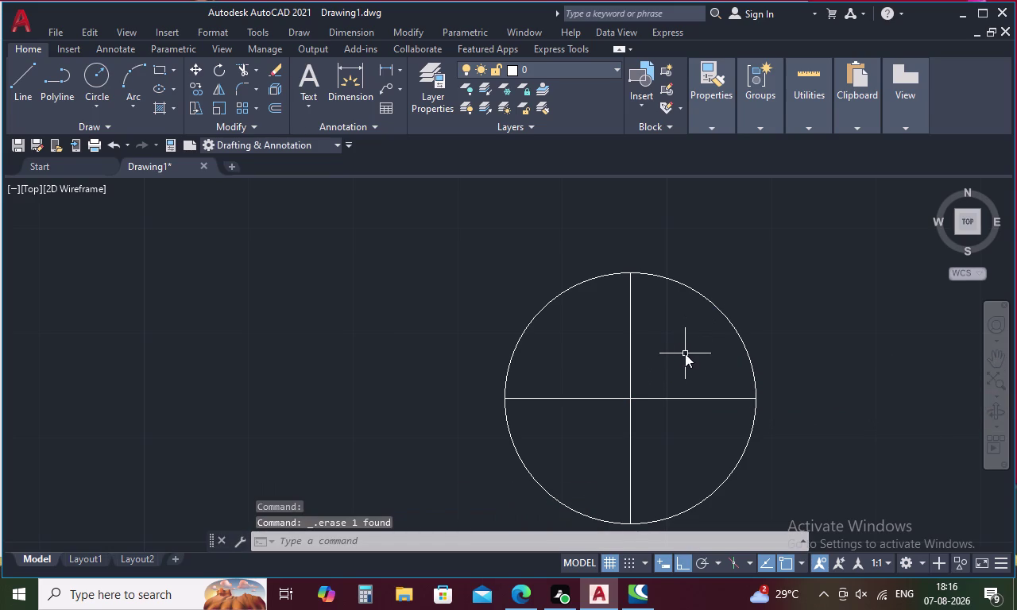
Draw a 0.5' line at 45° from the circle's centre with Ortho off.
text(L)
key(space)
click(626, 402)
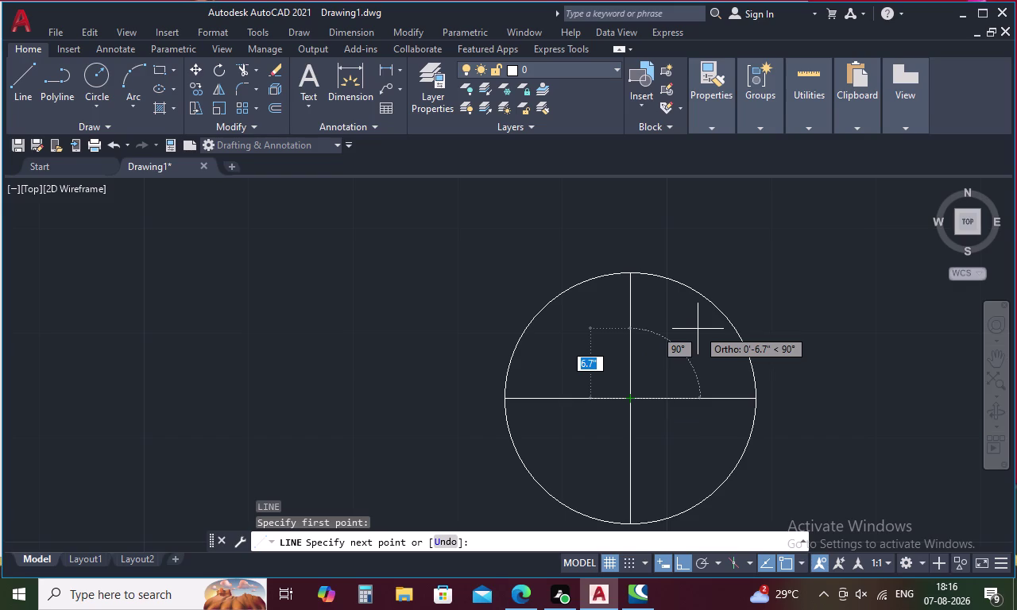
key(shift+at)
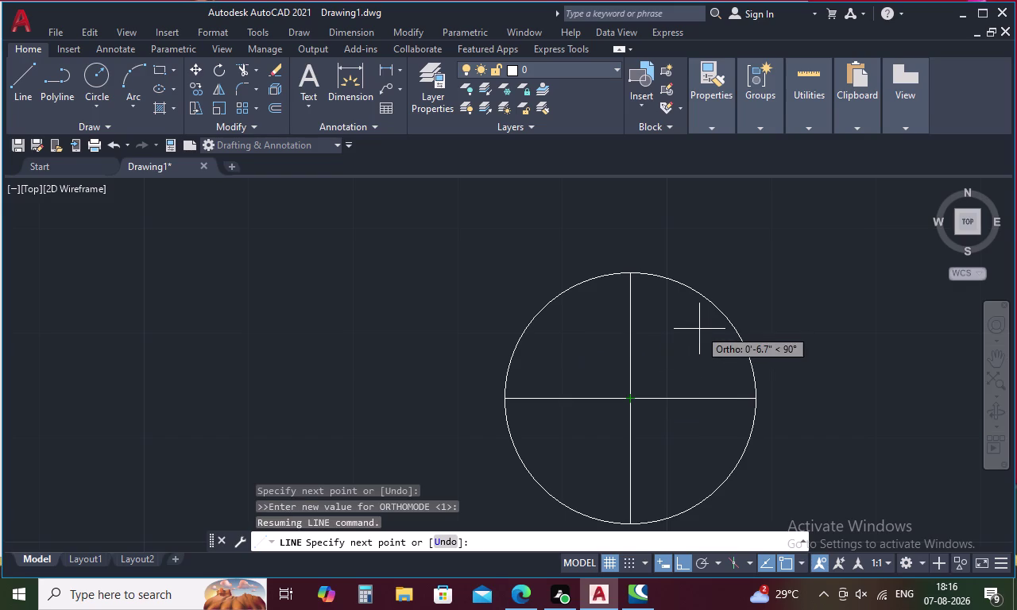
key(period)
text(5')
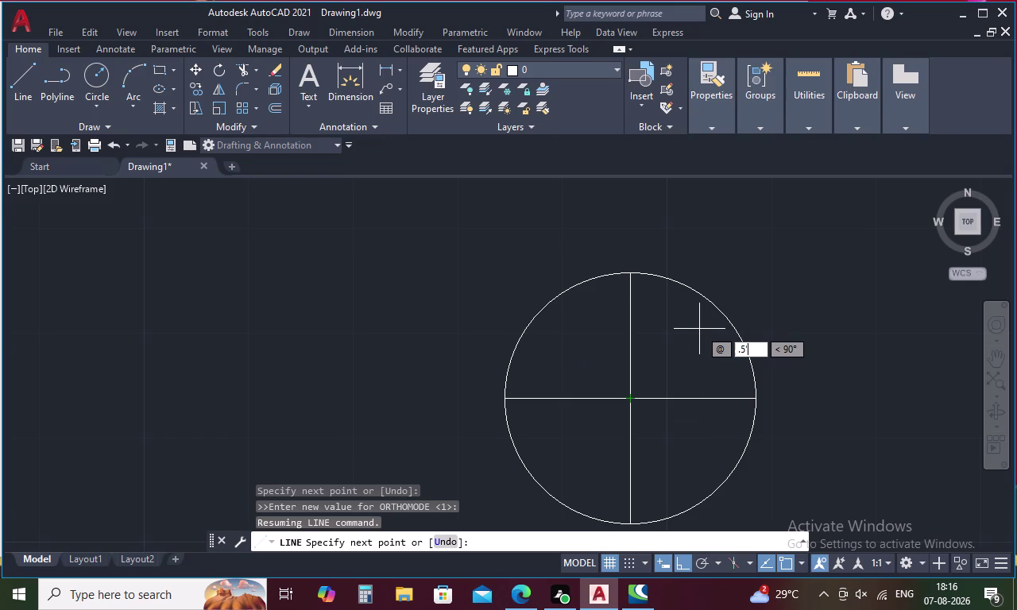
key(shift+less)
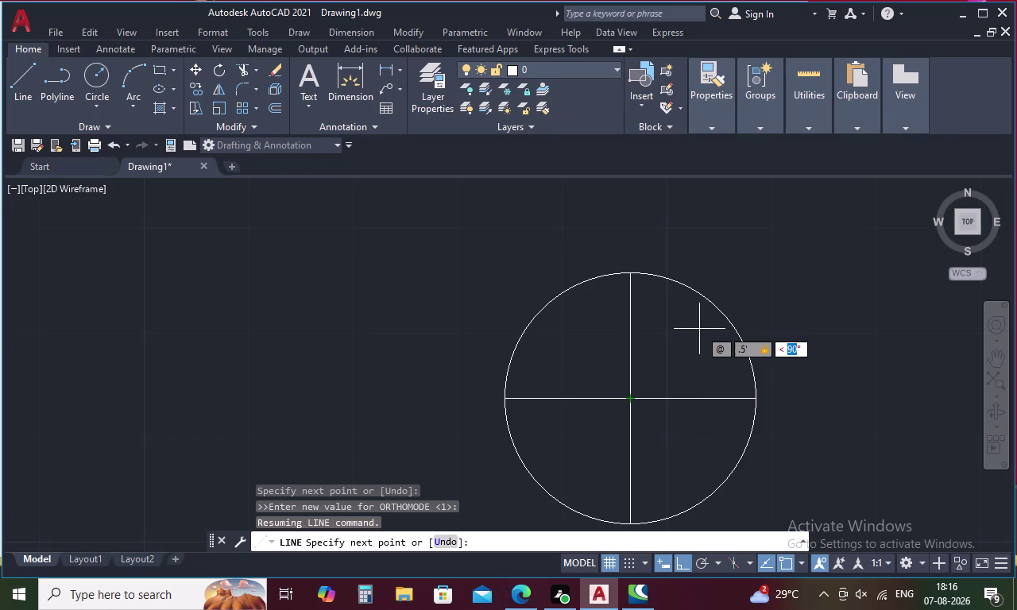
text(45)
key(space)
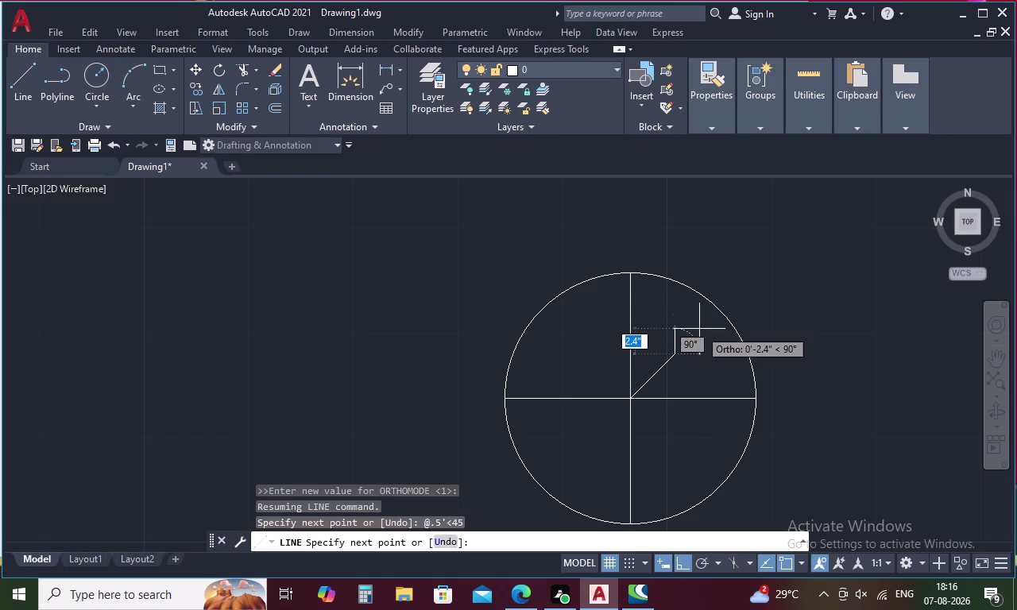
key(Escape)
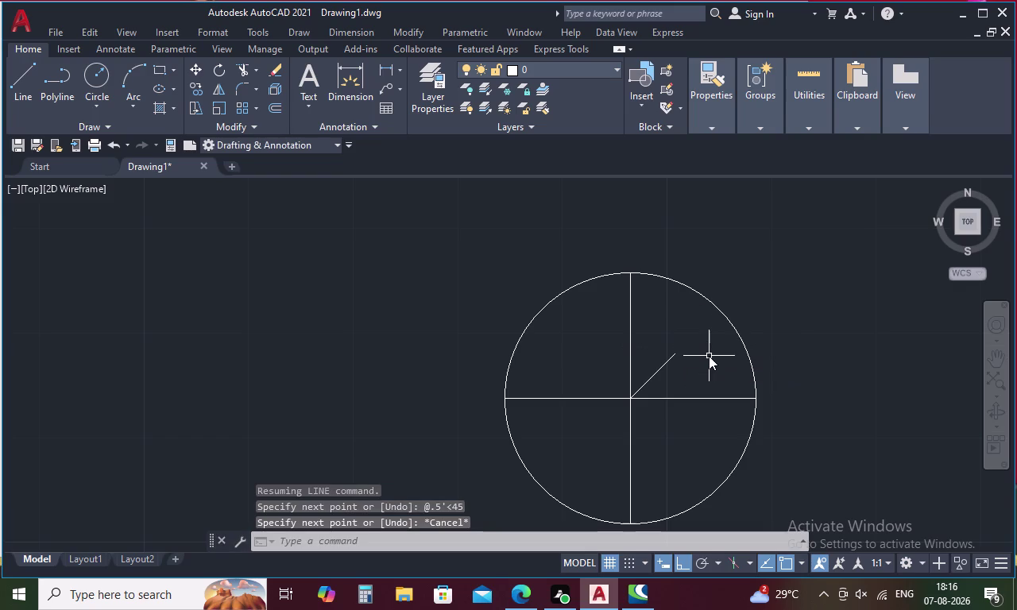
Mirror the short 45° diagonal across the vertical line, keeping the original.
key(m)
text(I)
key(space)
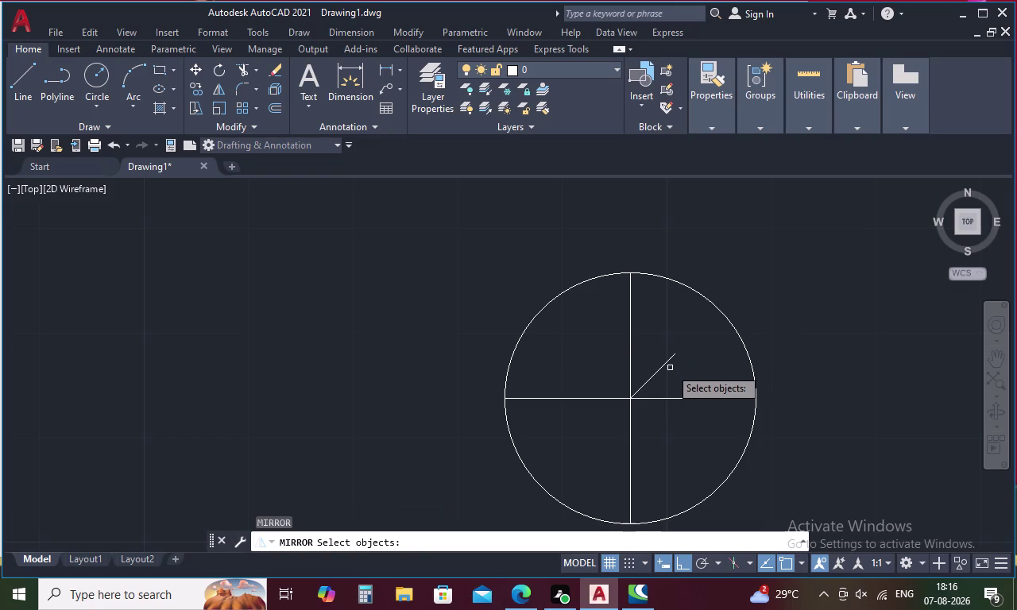
click(661, 368)
right_click(667, 352)
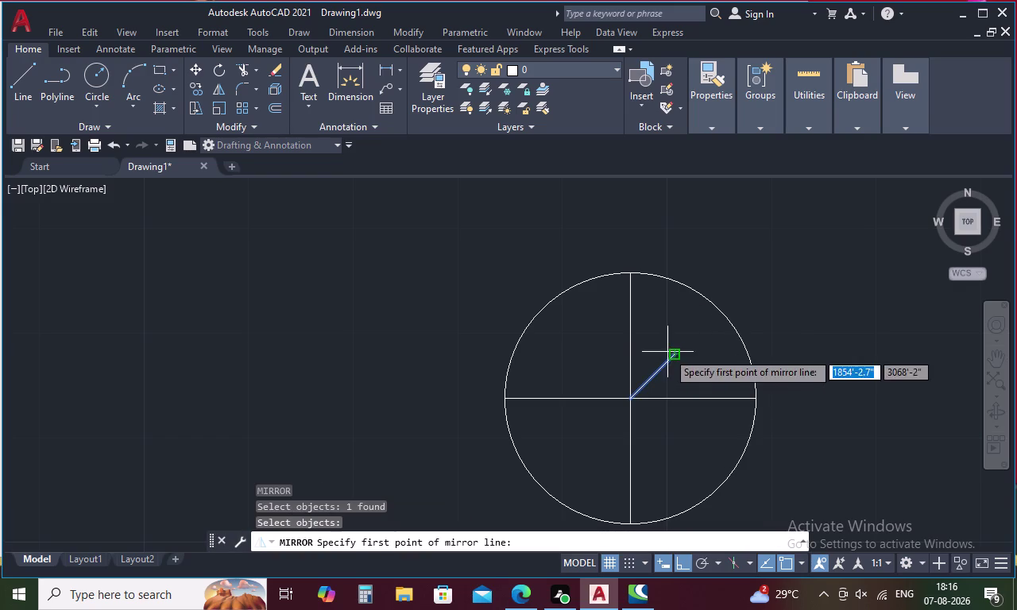
key(Escape)
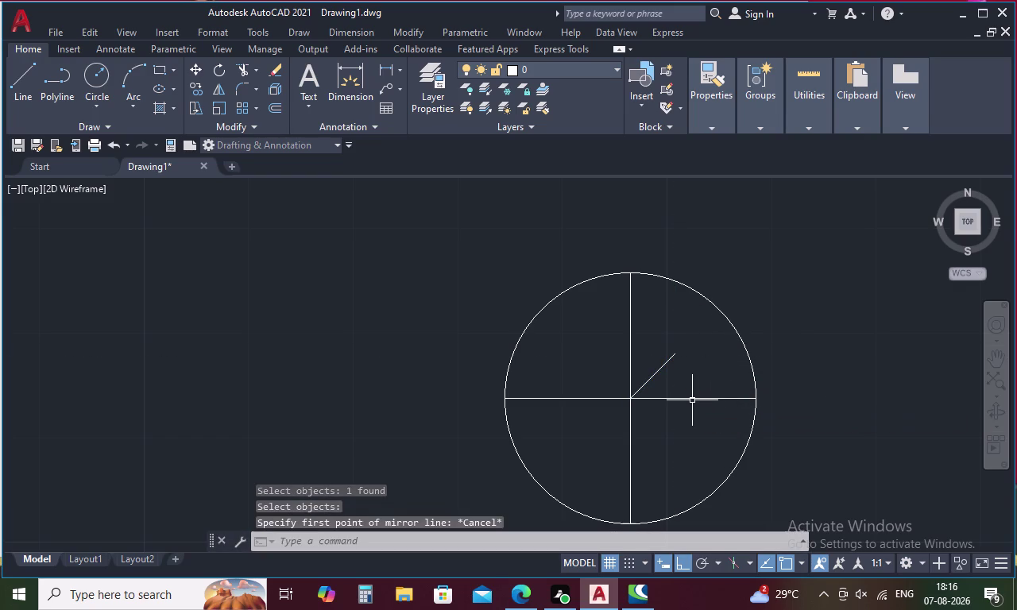
click(661, 367)
text(MI)
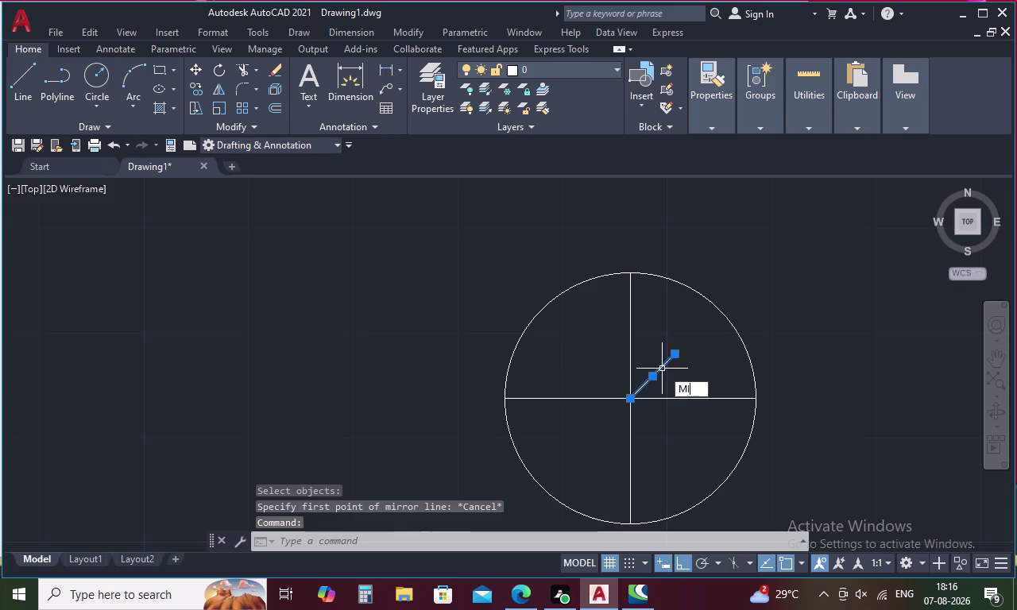
key(space)
click(628, 396)
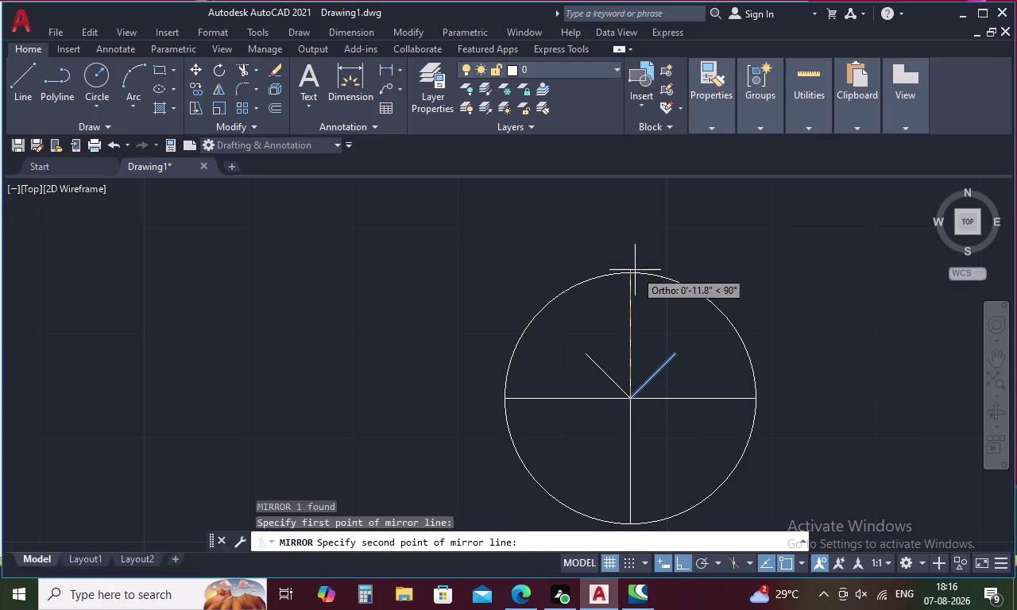
click(627, 271)
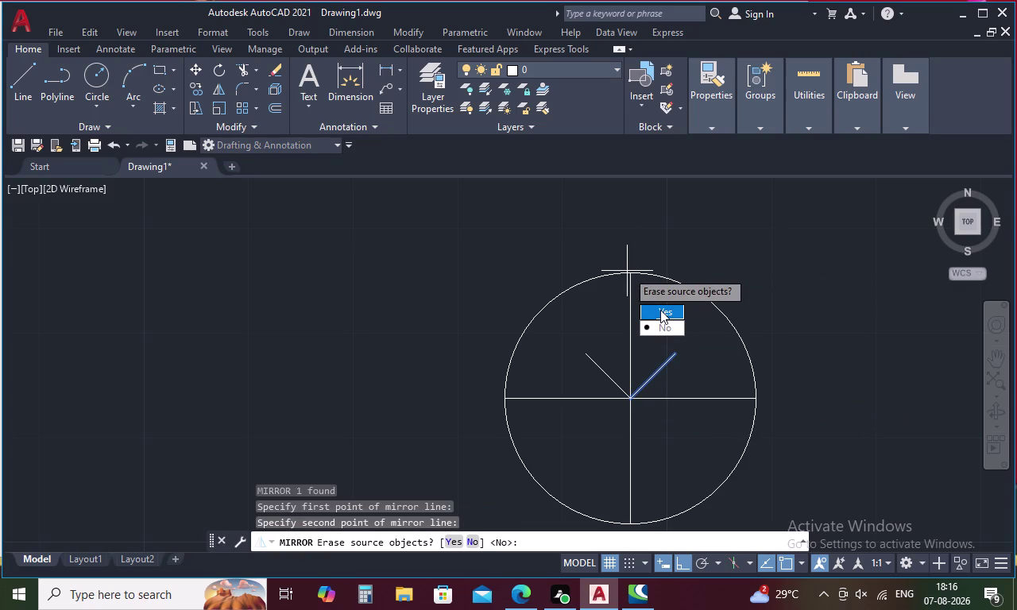
drag(673, 326, 627, 270)
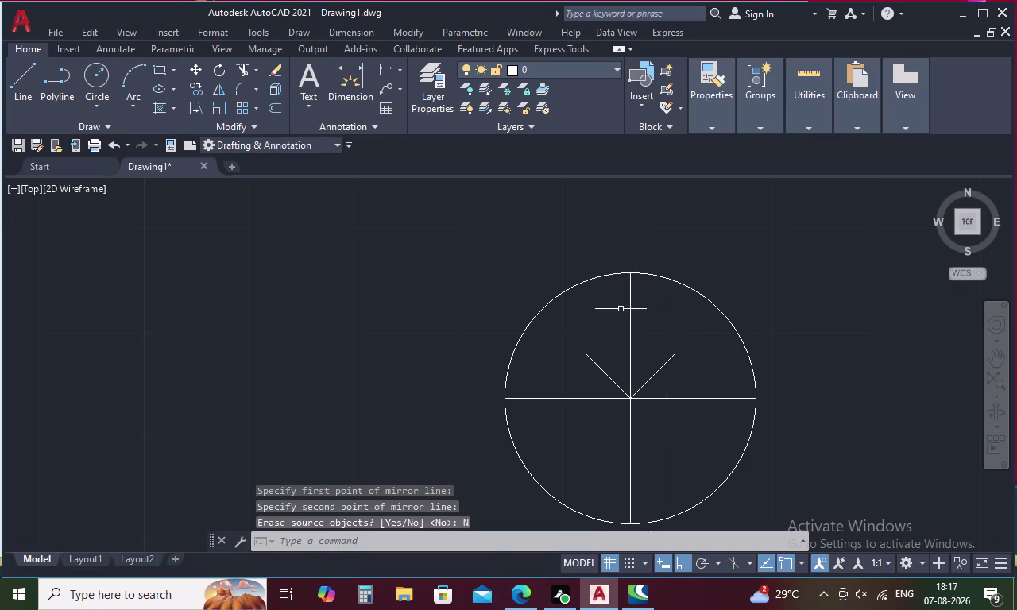
Mirror both upper diagonals across the horizontal line, keeping the originals.
drag(618, 360, 600, 375)
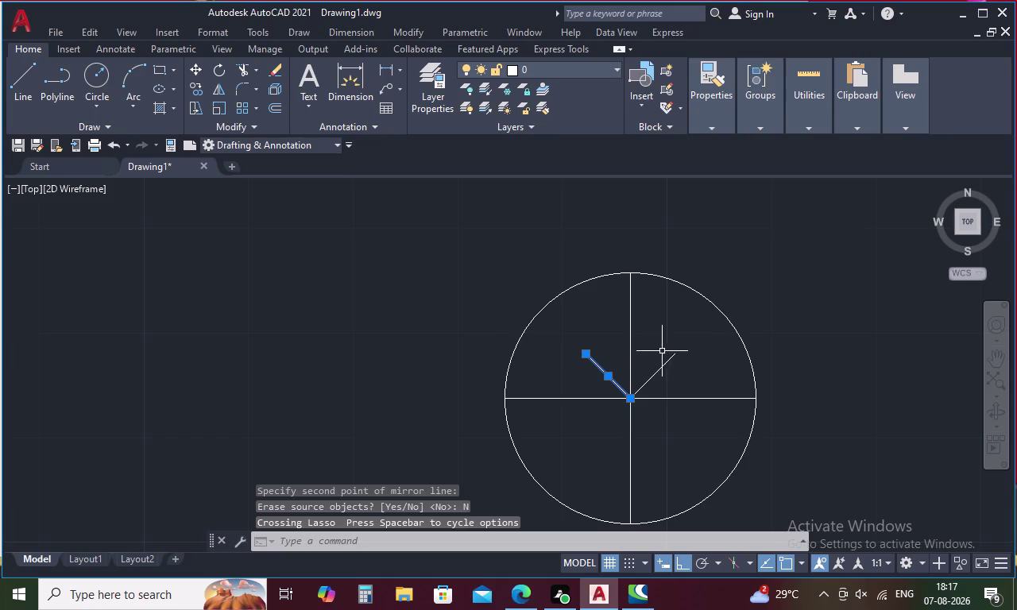
drag(659, 364, 668, 376)
right_click(698, 351)
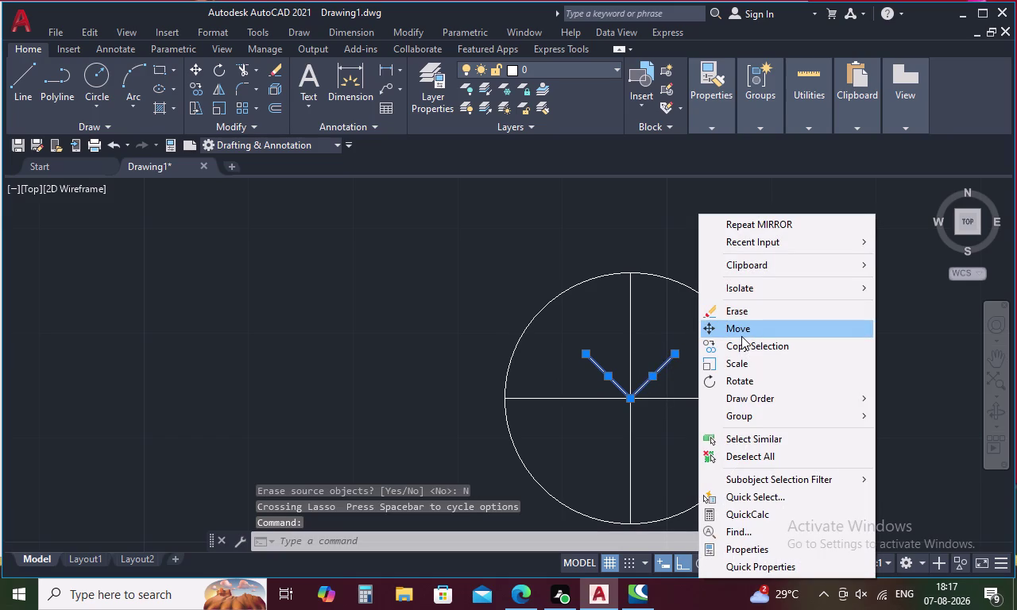
key(Escape)
key(m)
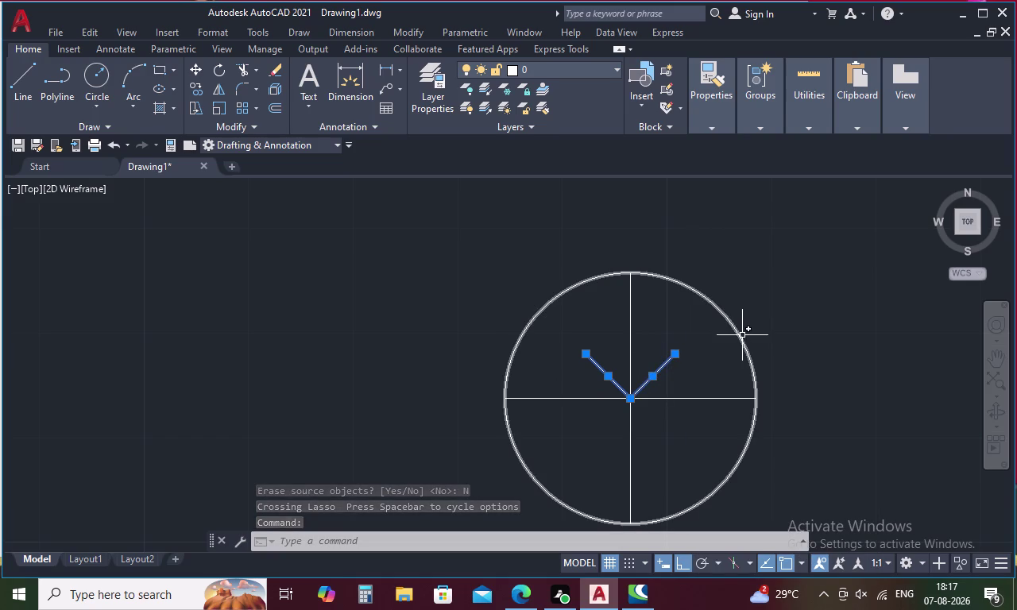
key(i)
key(space)
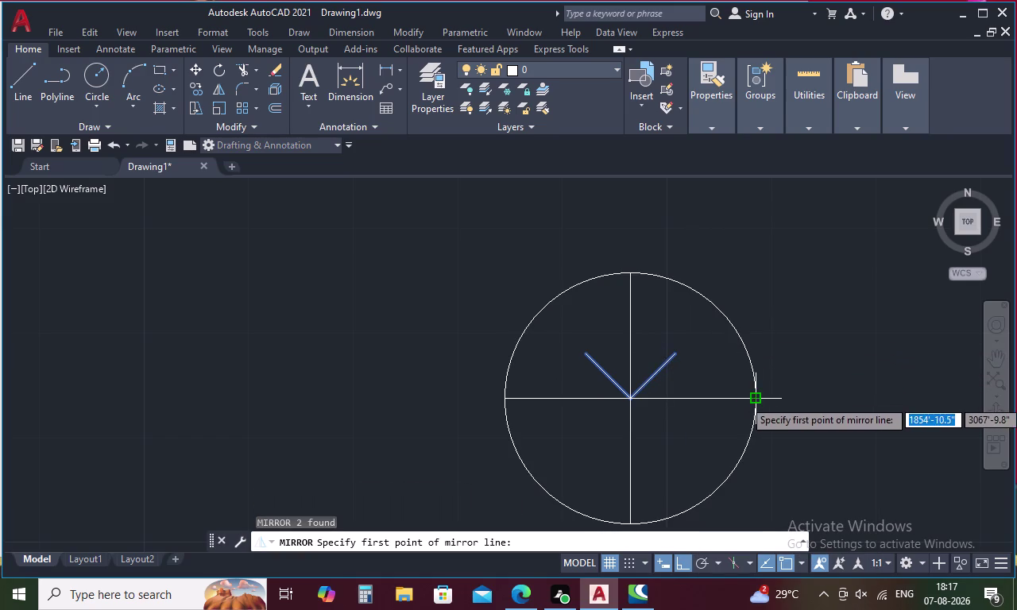
click(753, 400)
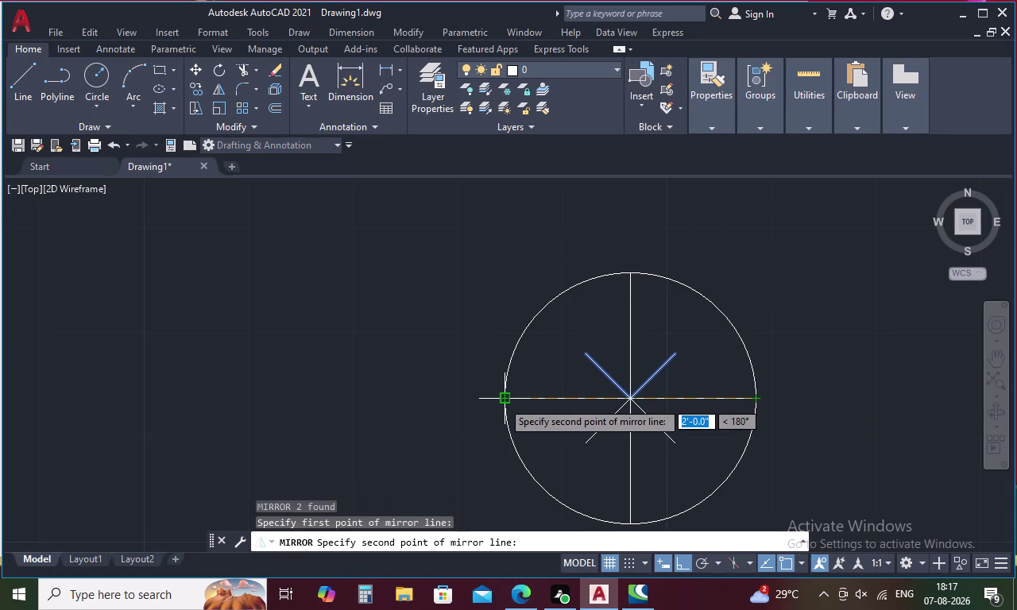
click(504, 397)
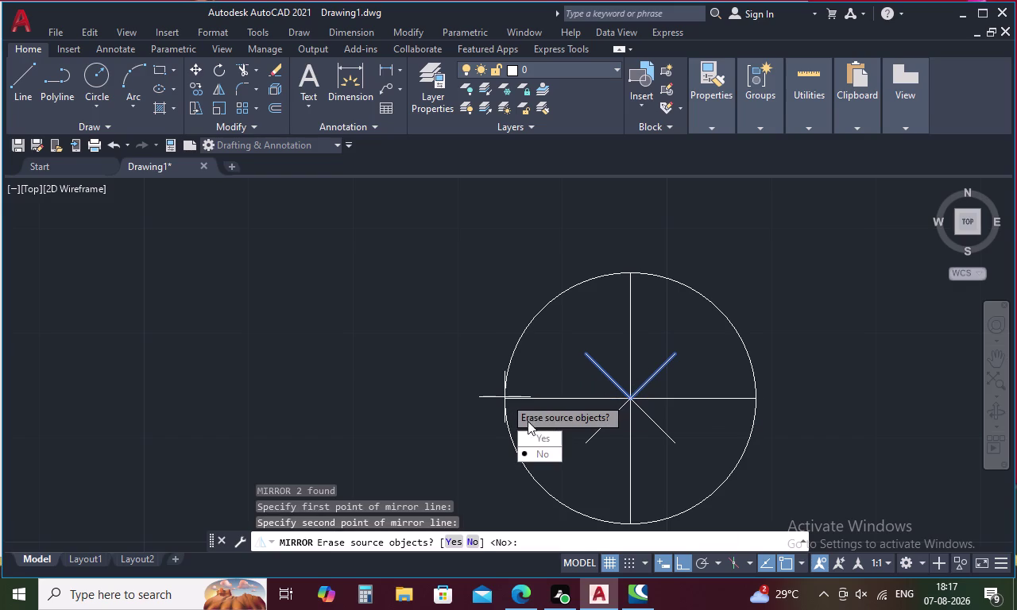
drag(544, 449, 504, 397)
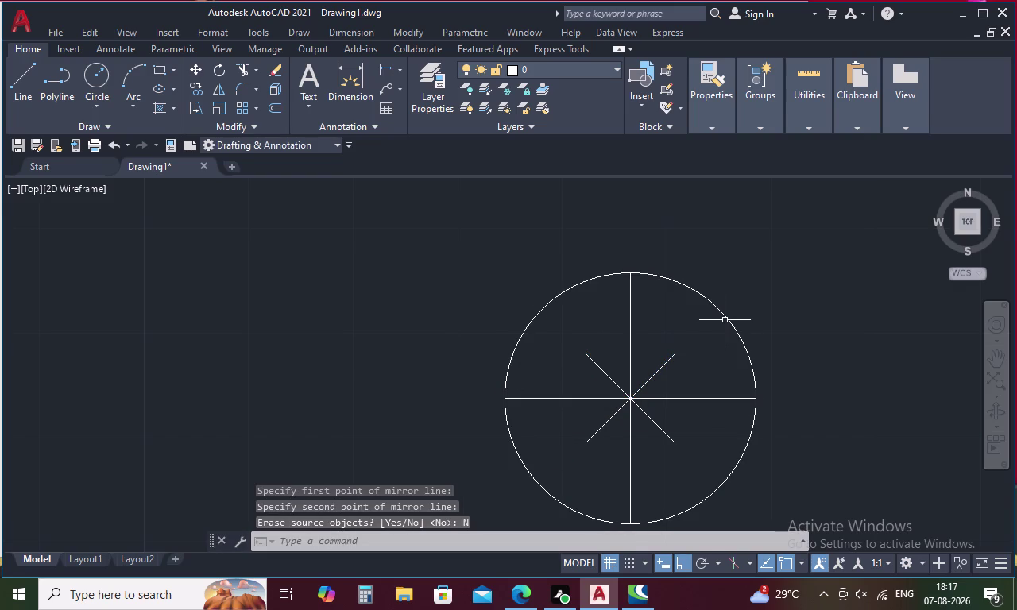
key(Escape)
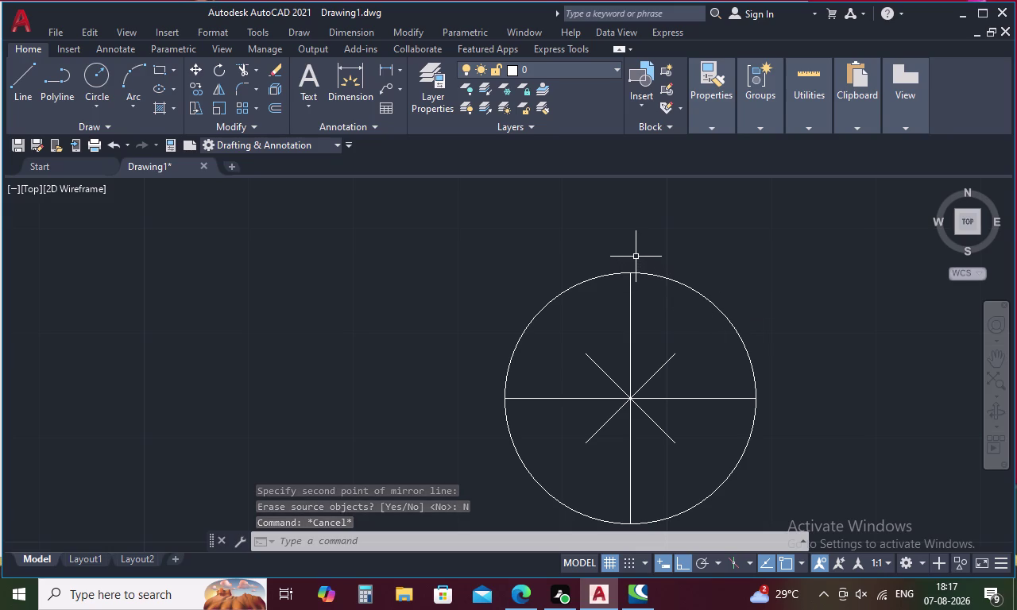
Draw 0.5' extensions from the circle's top and right quadrant points.
text(L)
key(space)
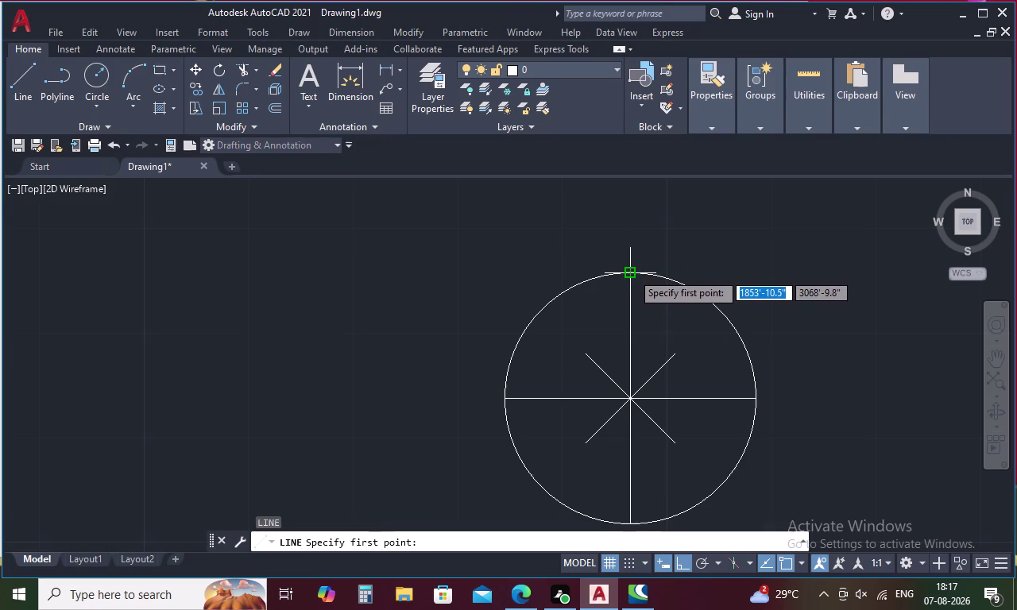
click(632, 272)
text(.)
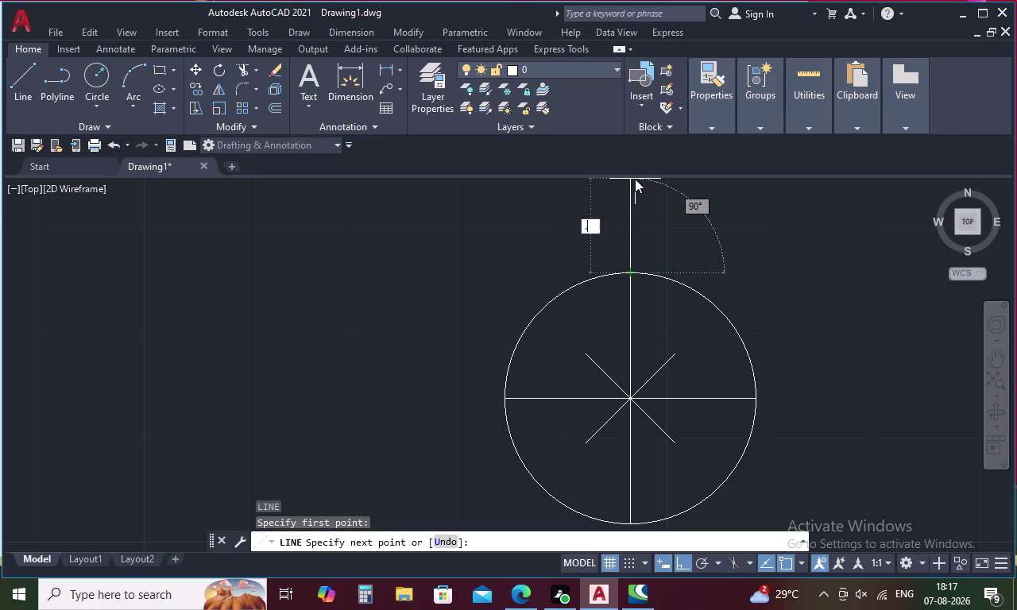
text(5')
key(space)
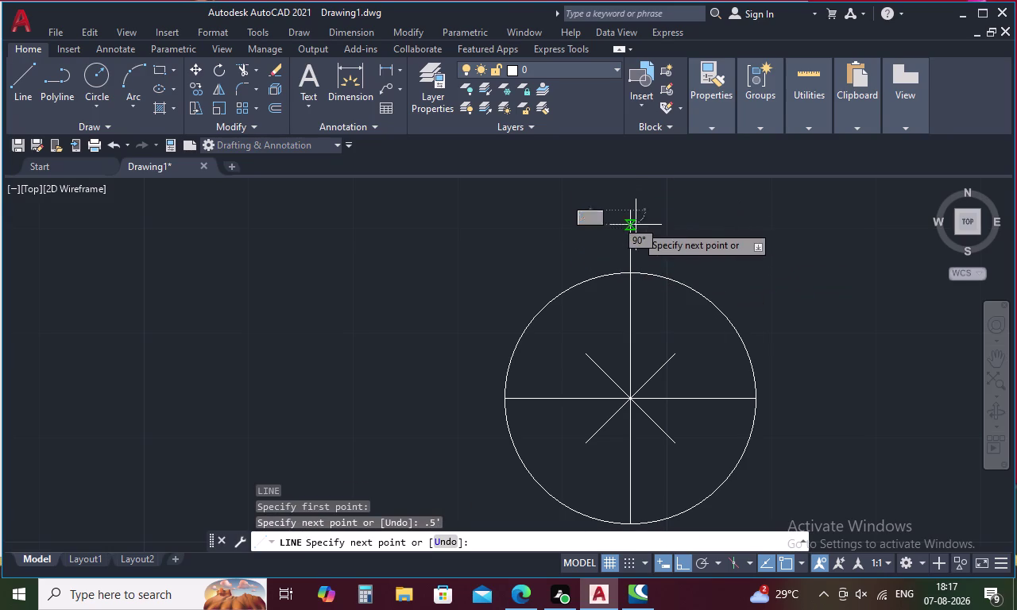
key(Escape)
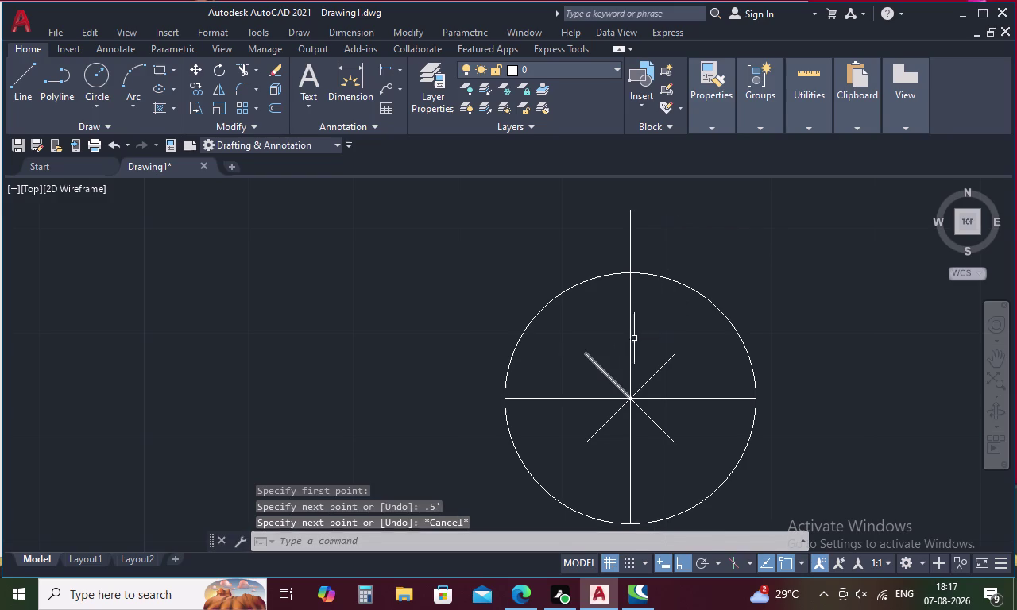
key(l)
key(space)
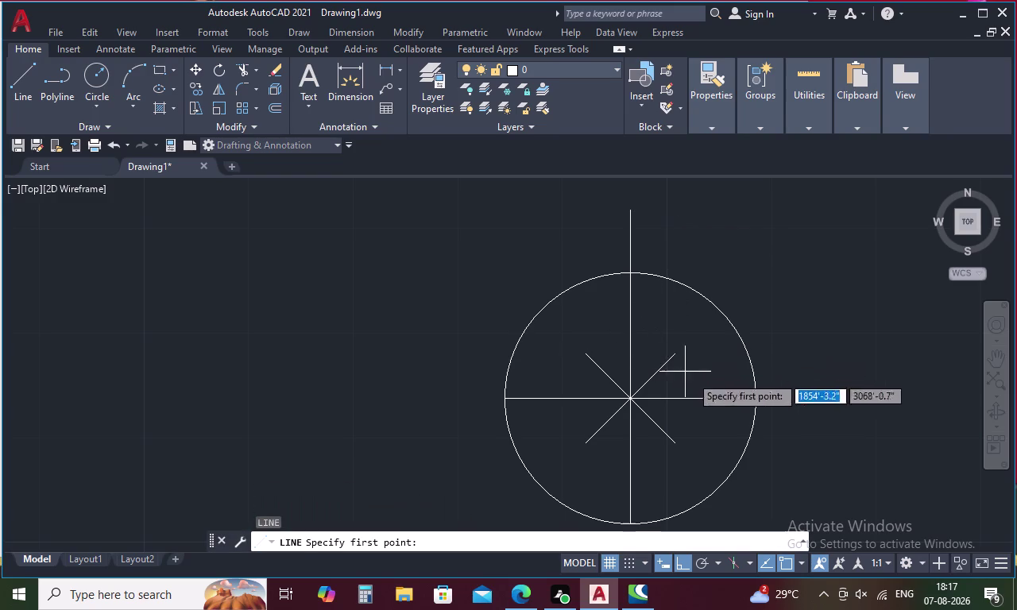
click(757, 398)
key(period)
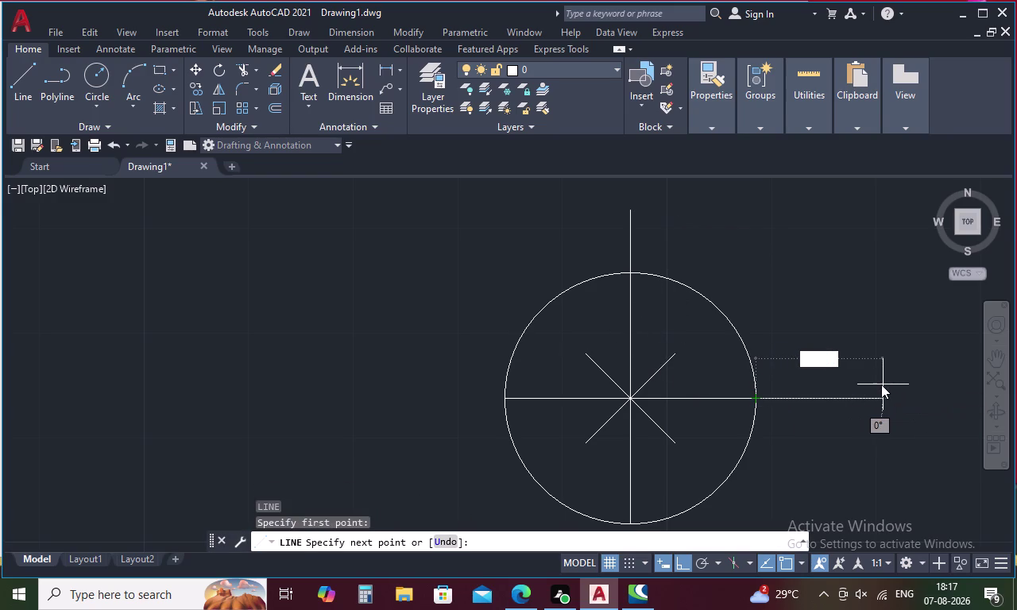
text(5')
key(space)
key(Escape)
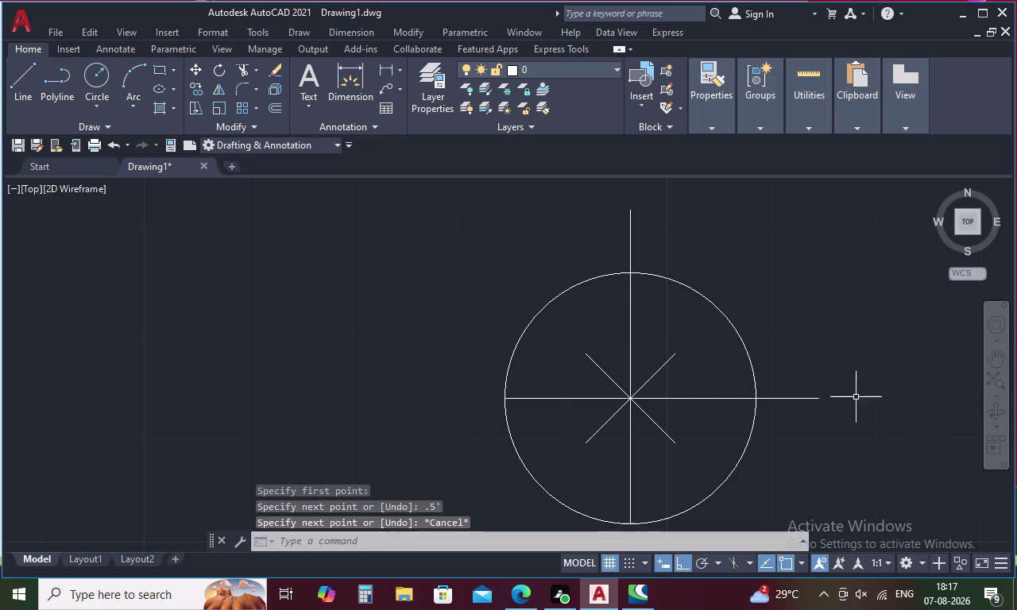
Draw 0.5' extensions from the circle's bottom and left quadrant points.
scroll(down, 3)
middle_drag(737, 390, 720, 323)
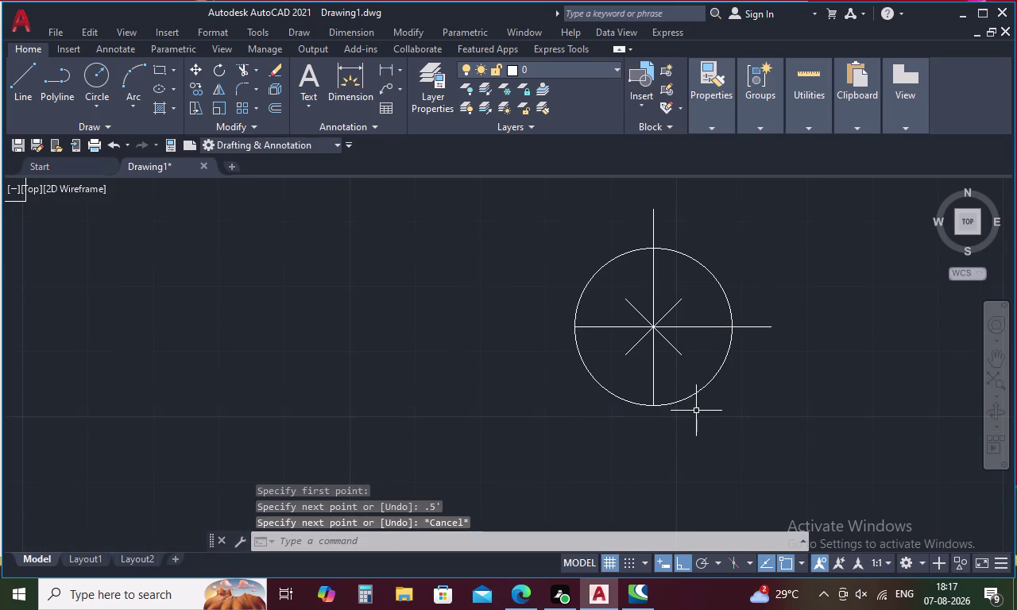
text(L)
key(space)
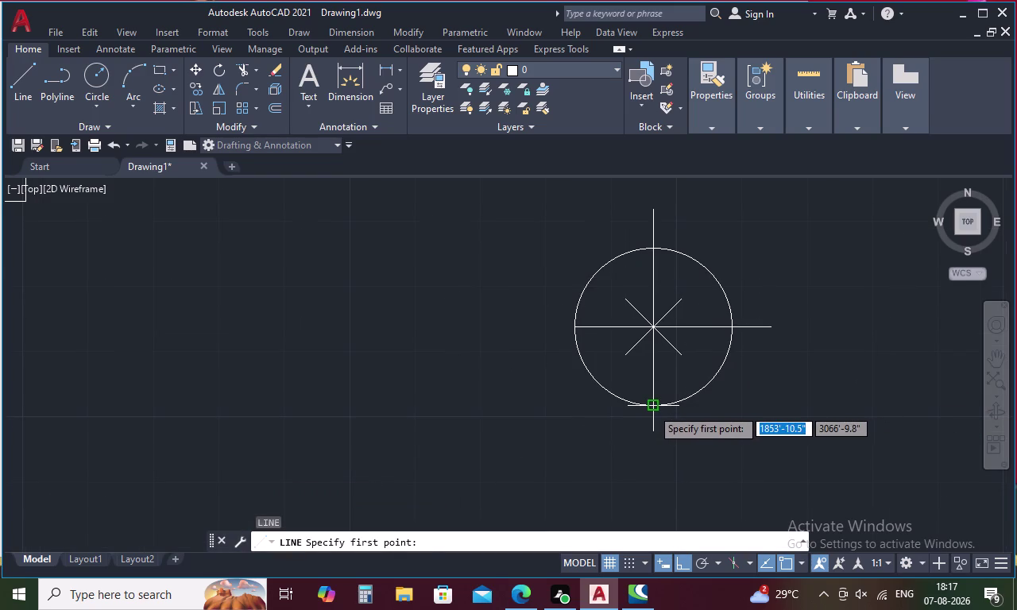
click(654, 408)
key(period)
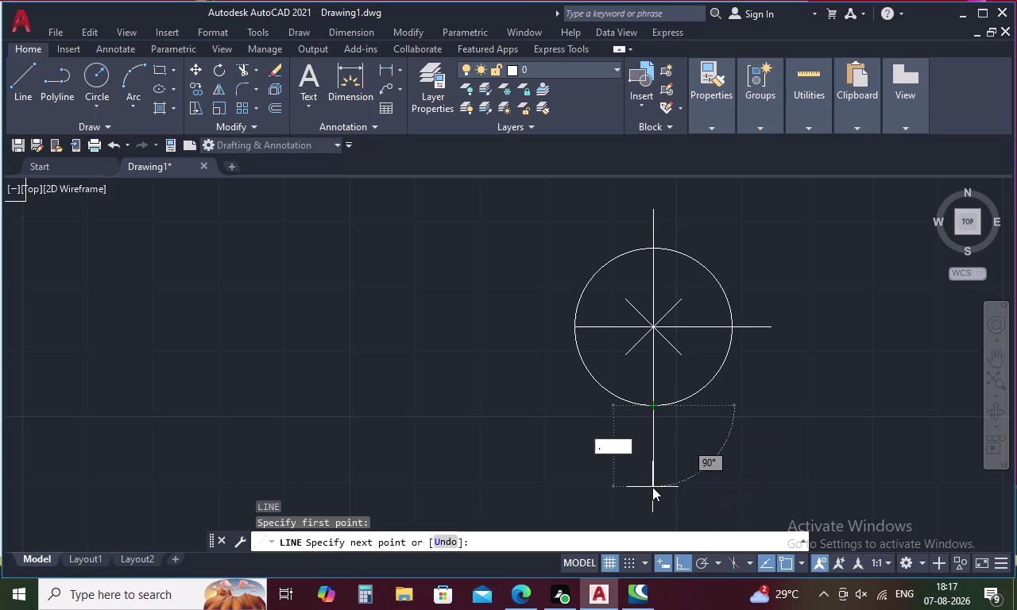
key(5)
text(')
key(space)
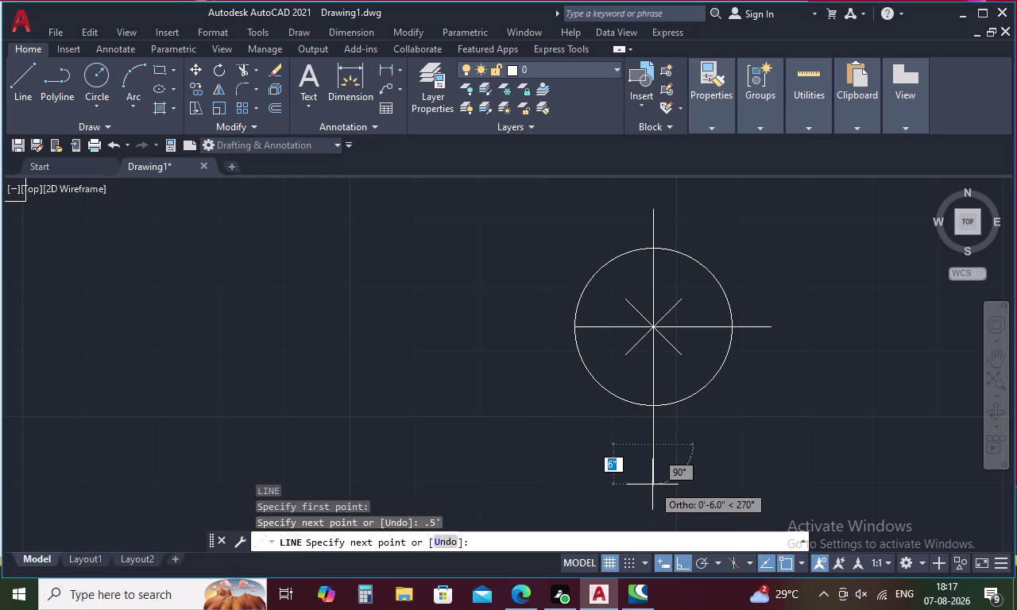
key(Escape)
key(l)
key(space)
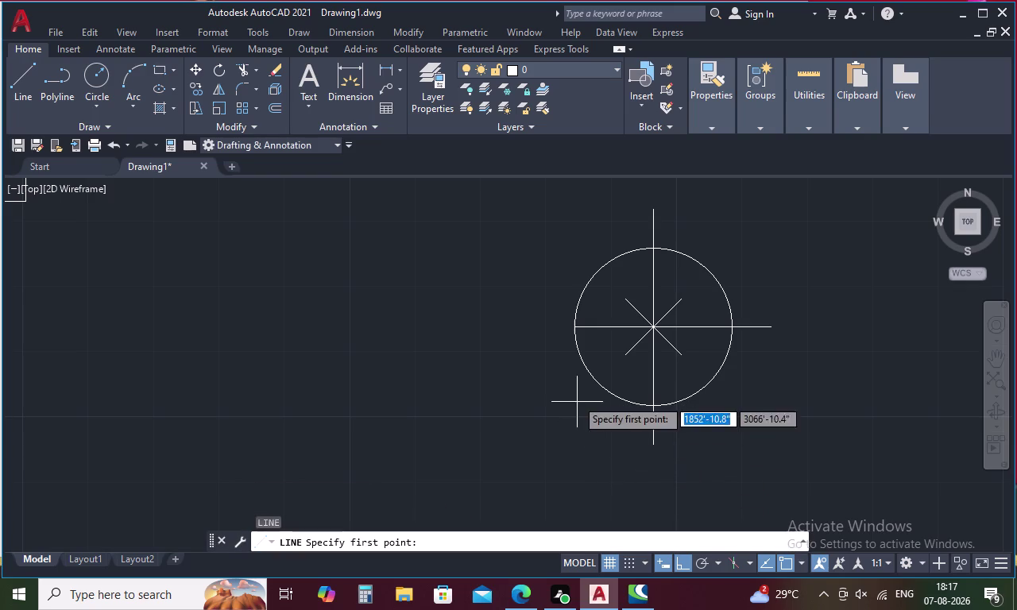
click(575, 329)
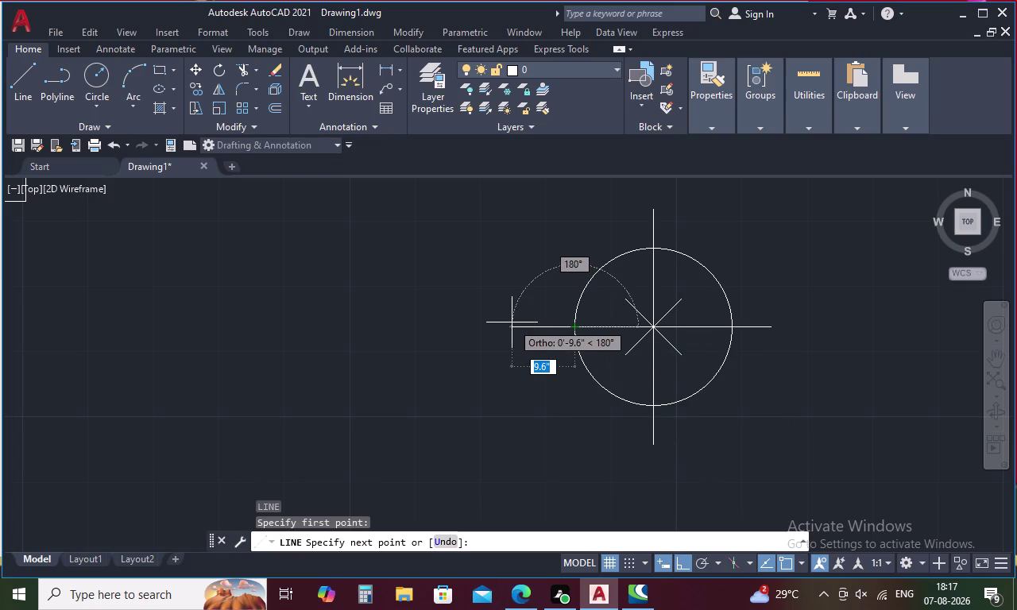
text(.5)
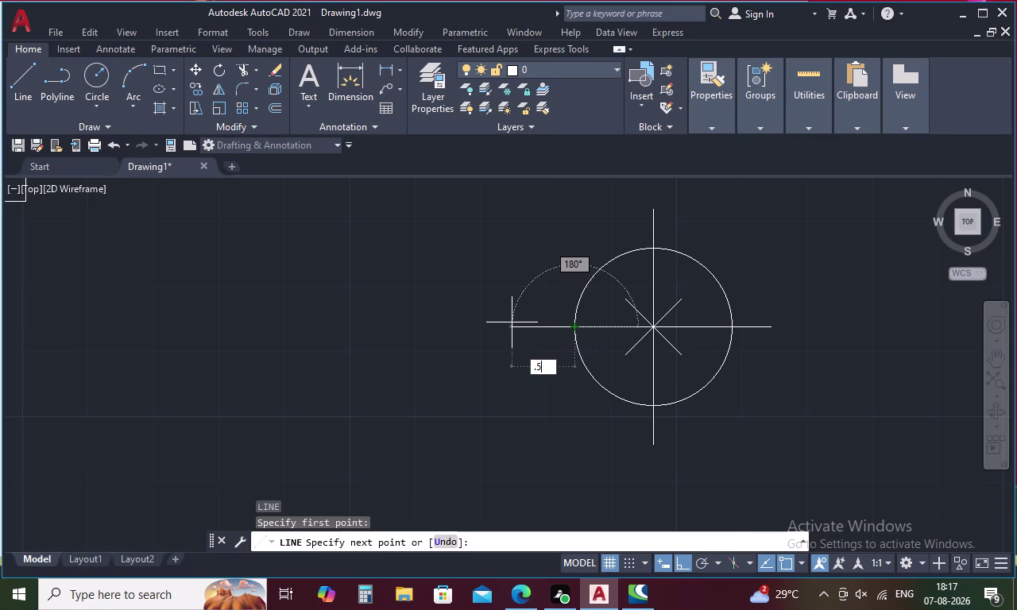
text(')
key(space)
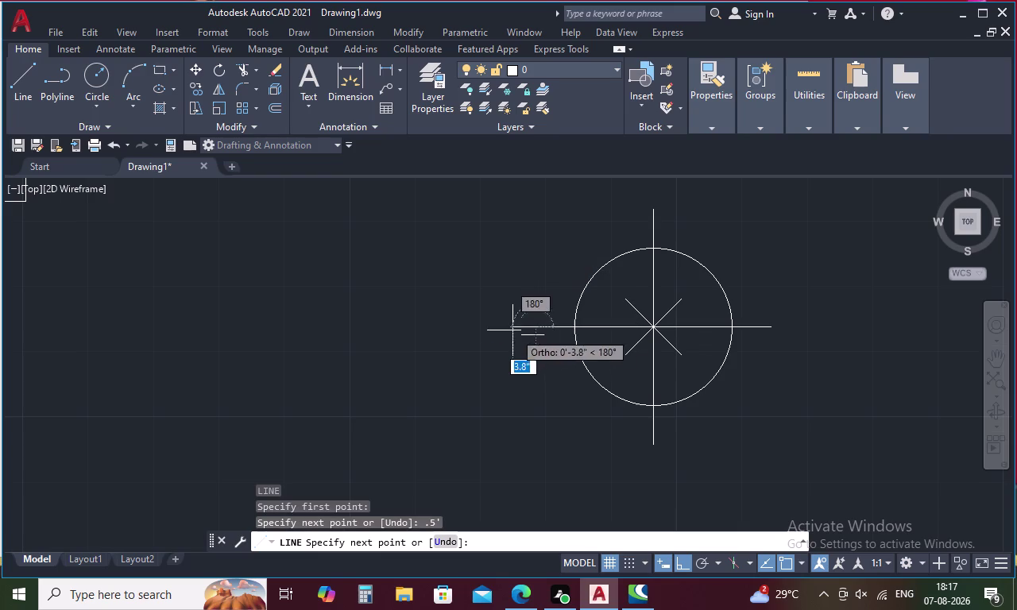
key(Escape)
Start a star-outline line at the upper-left diagonal's end.
text(L)
key(space)
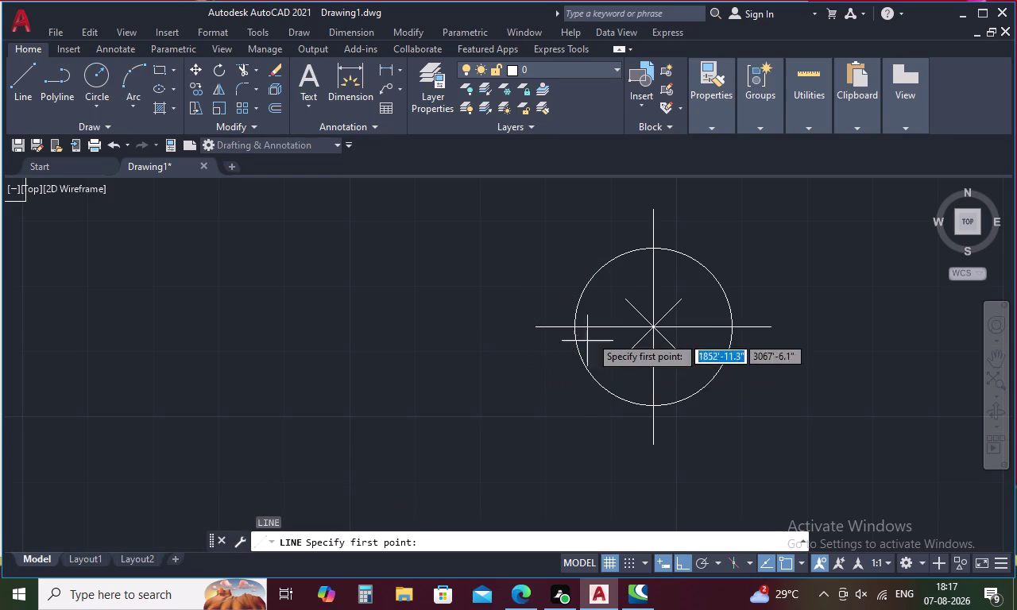
click(626, 301)
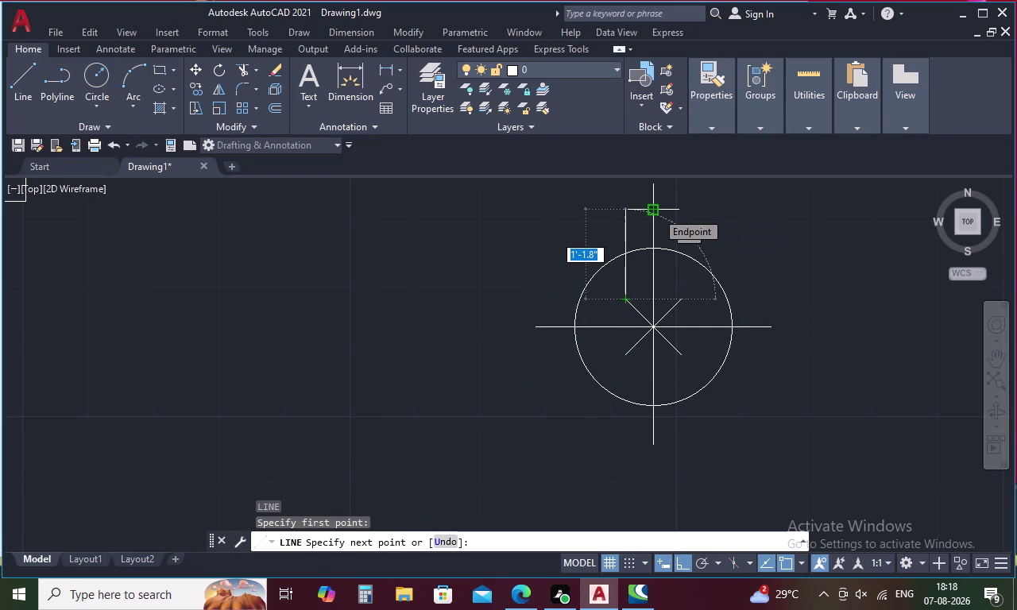
Trace the star outline through the north and east tips and their diagonal ends.
scroll(up, 3)
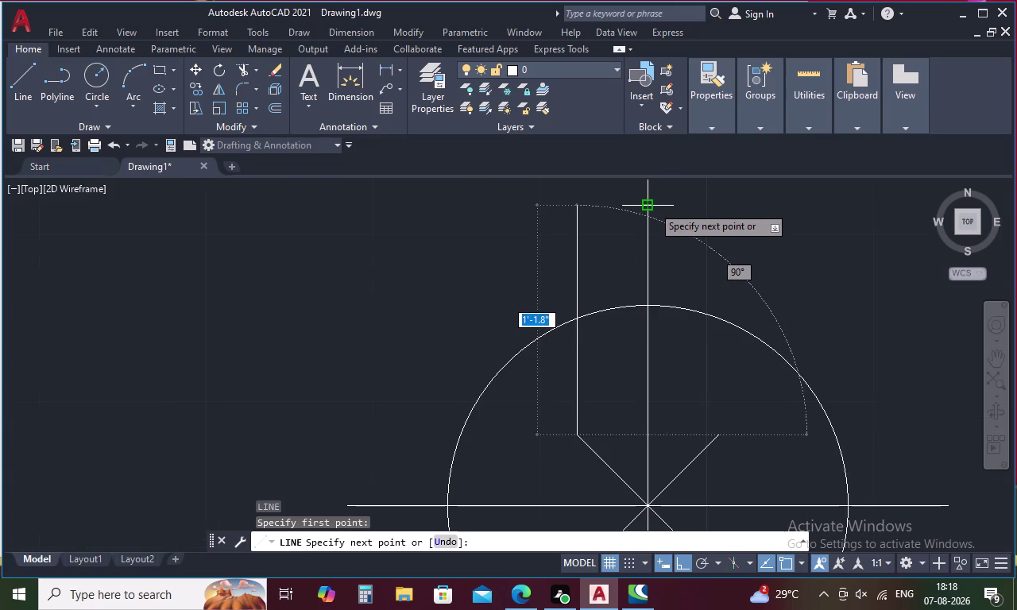
click(652, 206)
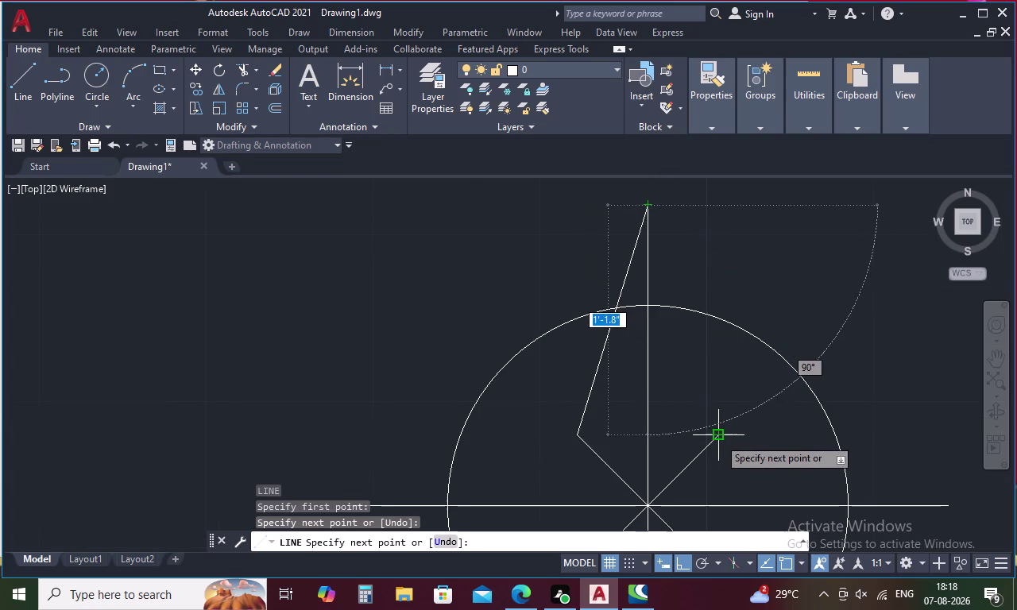
click(718, 437)
middle_drag(720, 430, 721, 424)
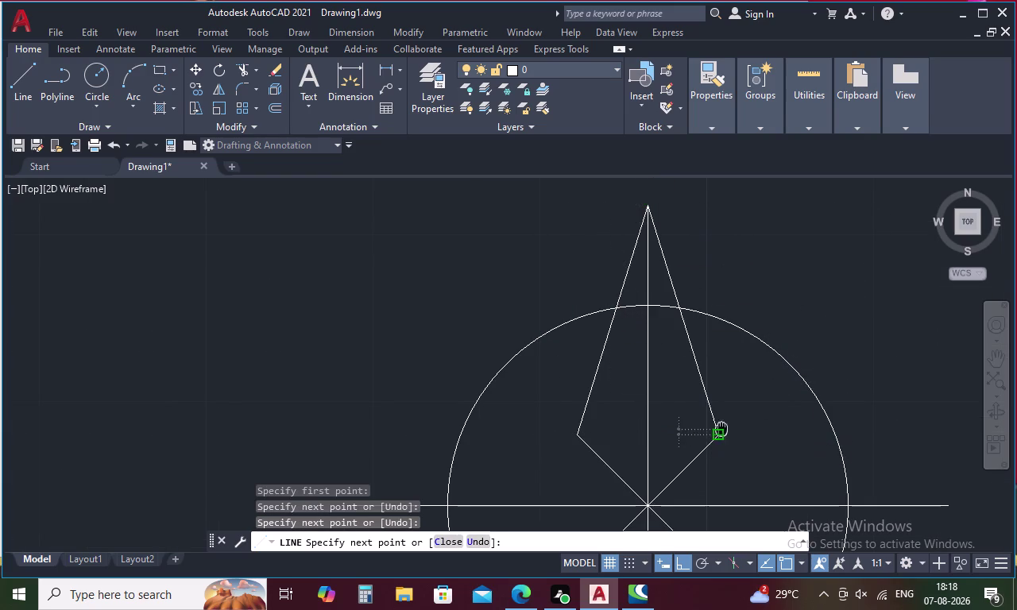
middle_drag(721, 423, 669, 271)
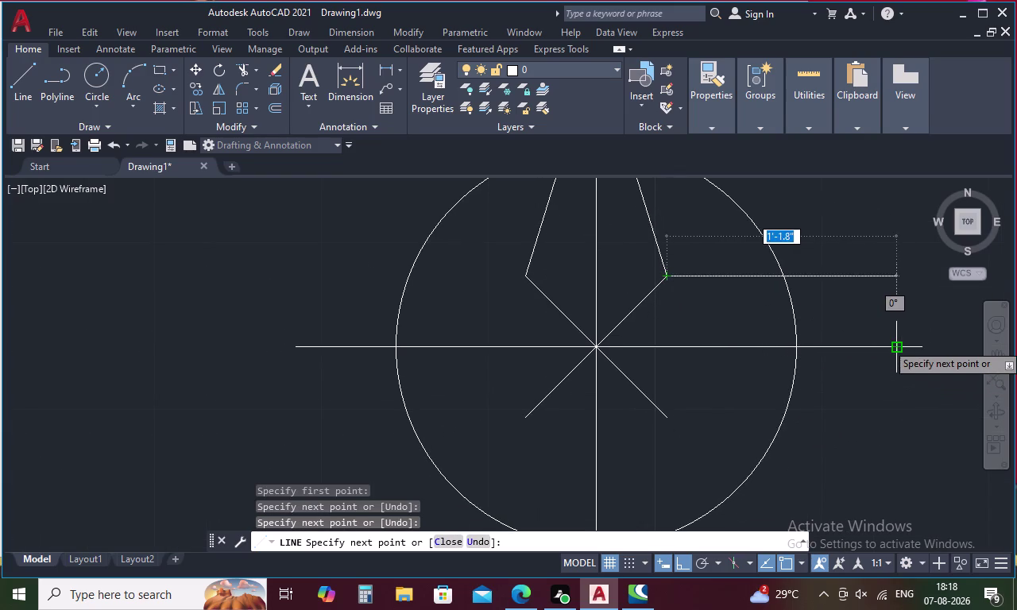
click(898, 344)
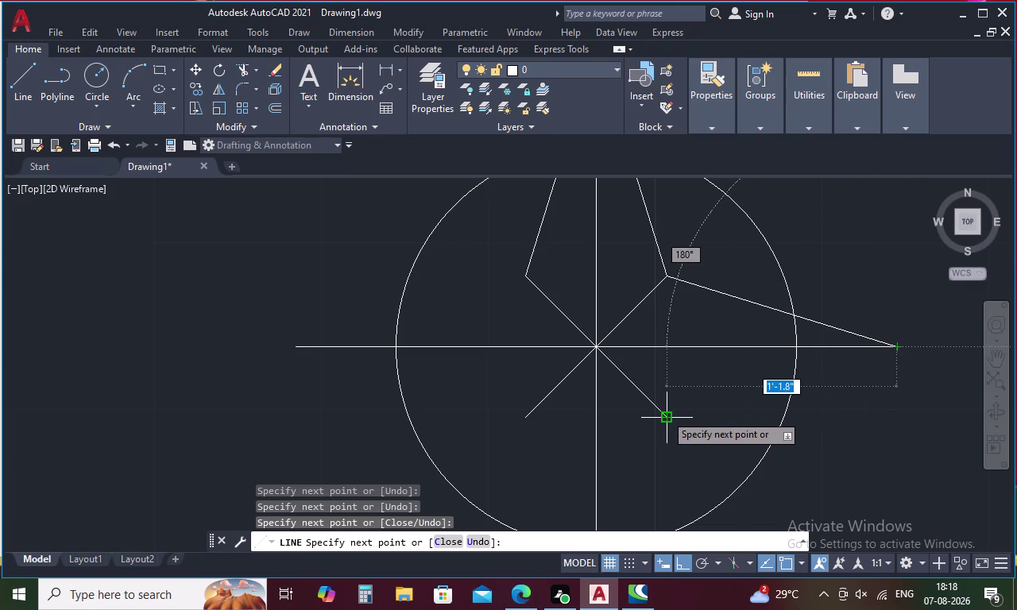
click(665, 414)
Complete the outline through the south and west tips back to the inner corner.
middle_drag(658, 440, 666, 285)
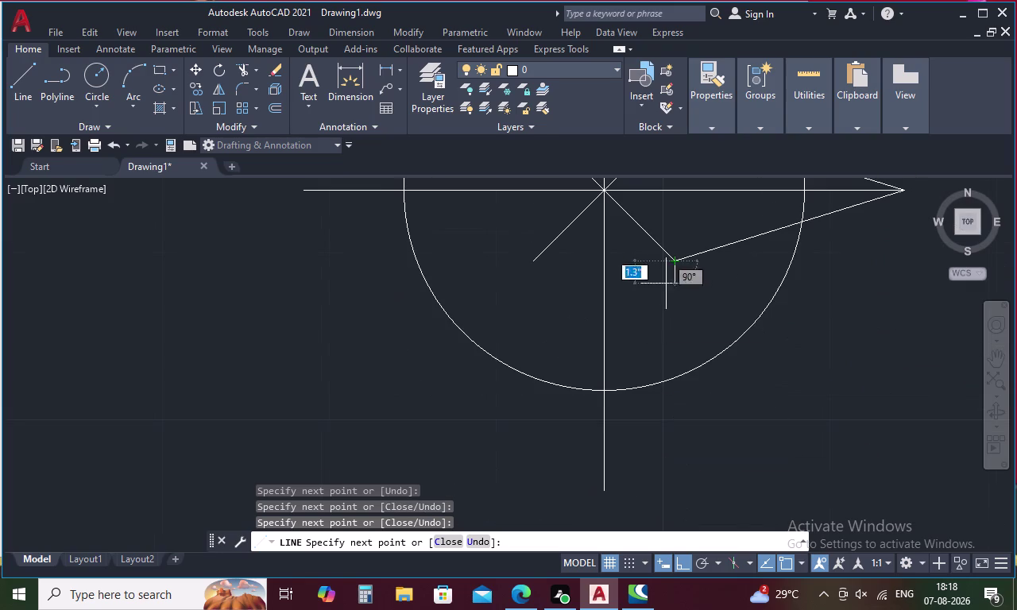
click(603, 490)
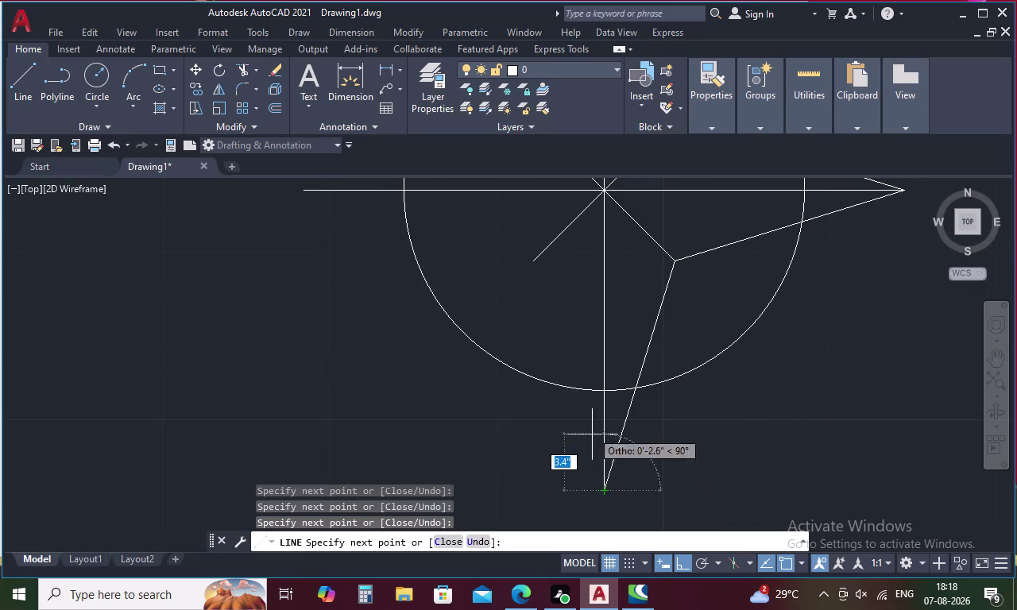
click(535, 263)
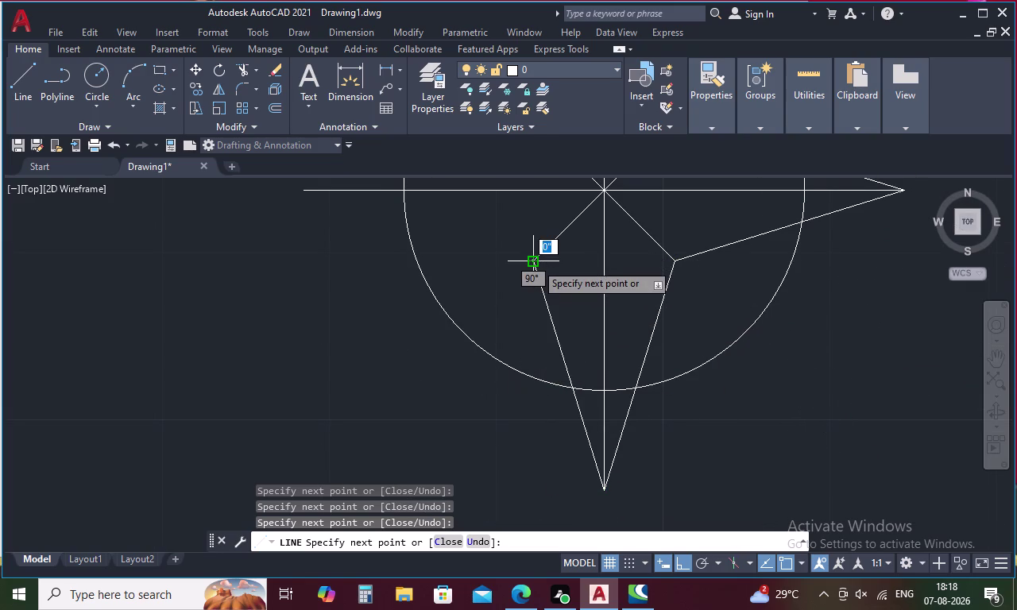
middle_drag(535, 263, 633, 464)
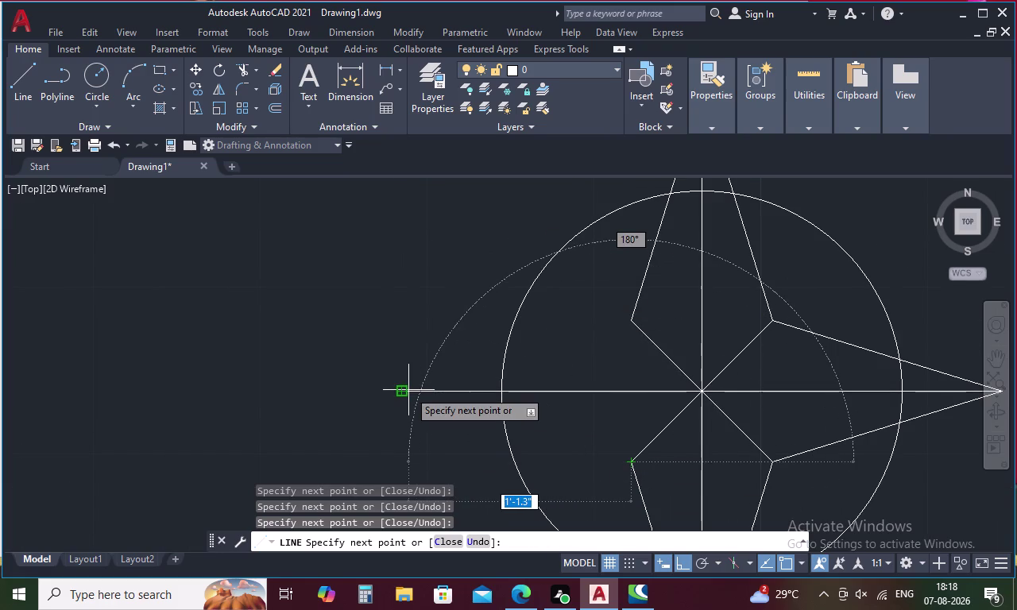
scroll(up, 3)
click(404, 390)
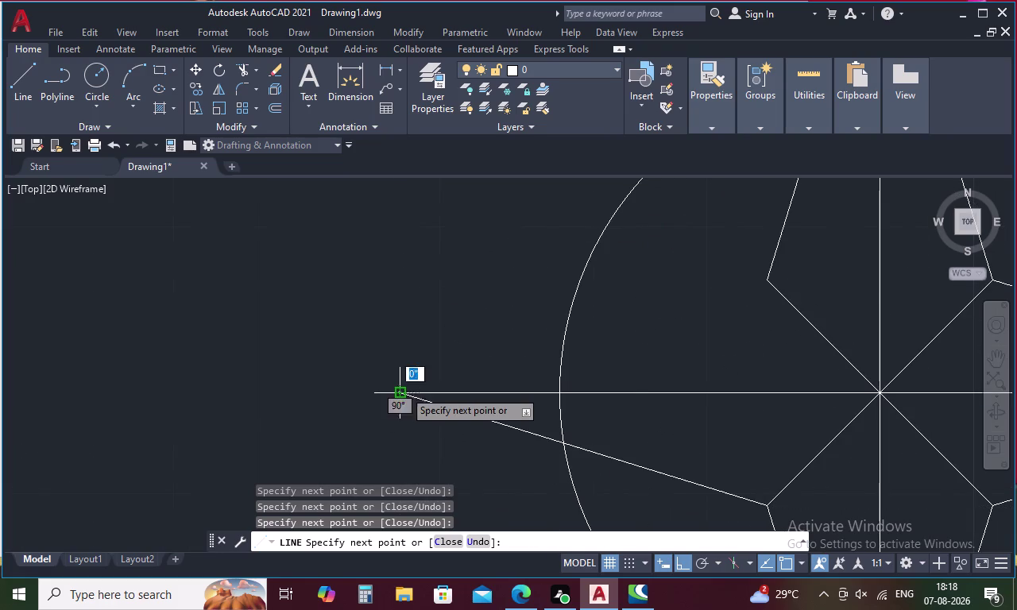
scroll(down, 3)
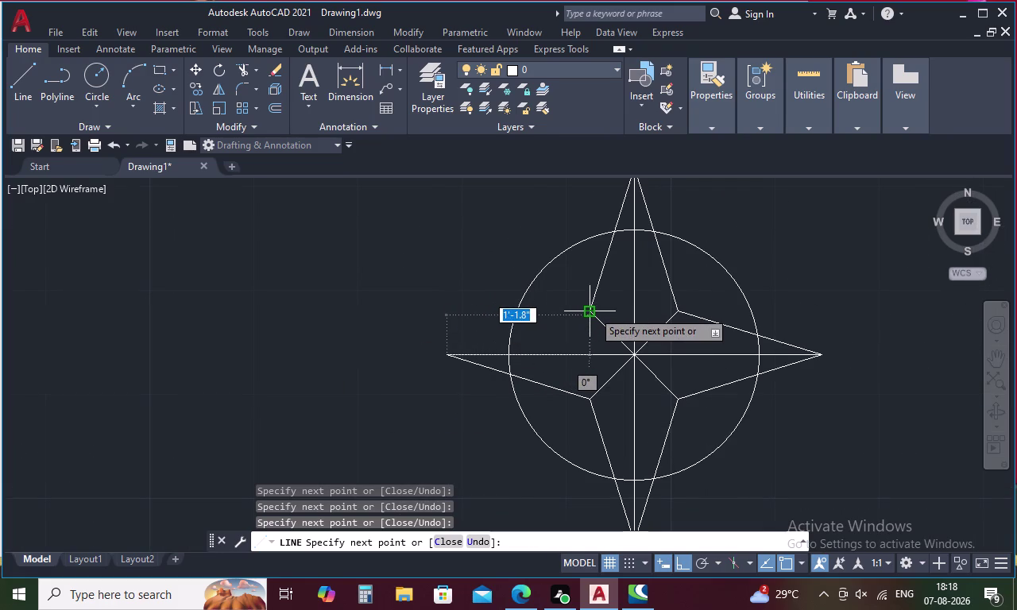
click(593, 311)
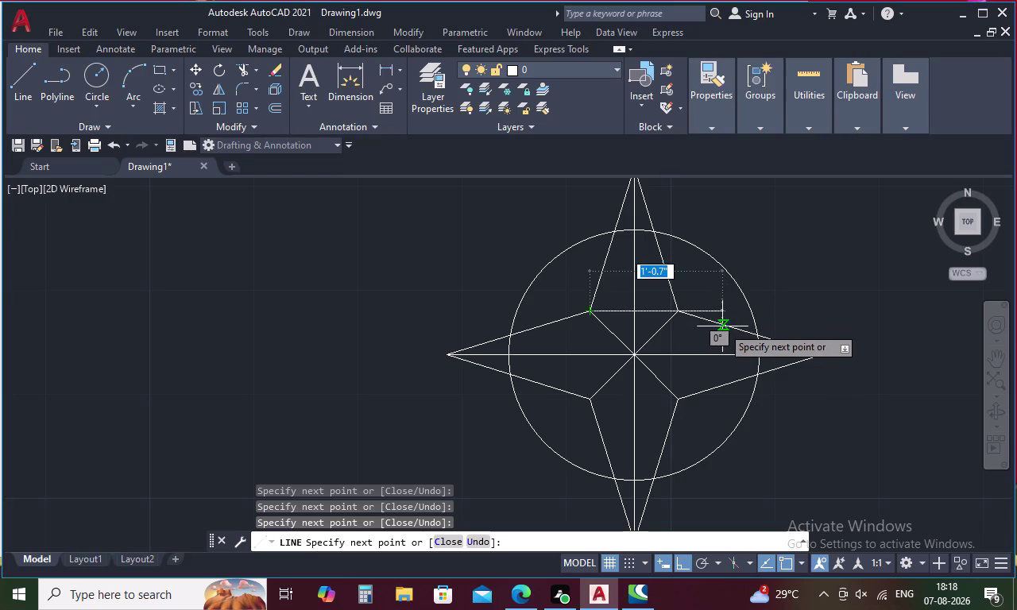
key(Escape)
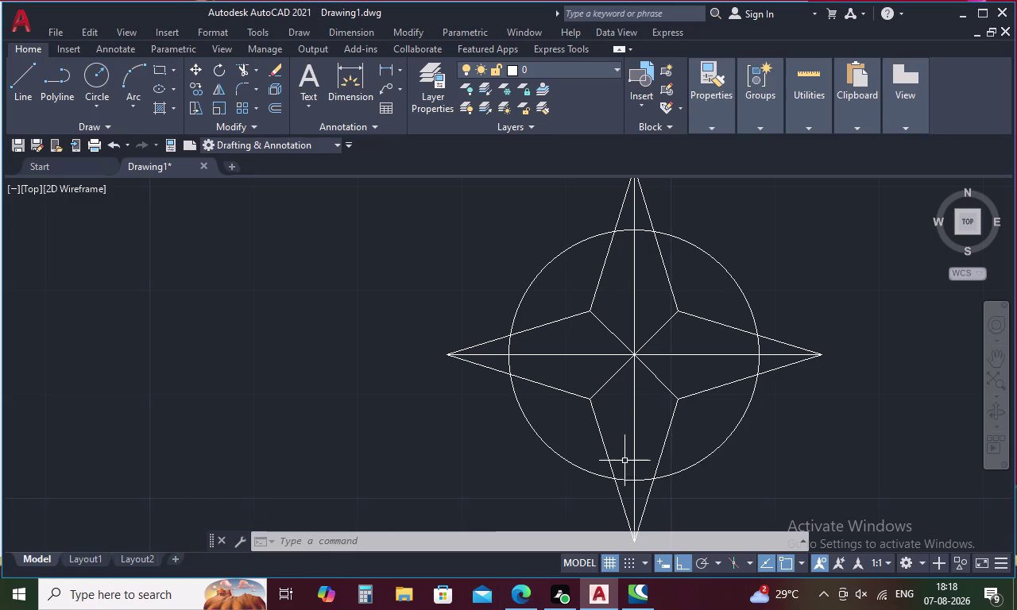
Paste a copied text label above the compass and rewrite it as 'N'.
scroll(down, 3)
scroll(down, 3)
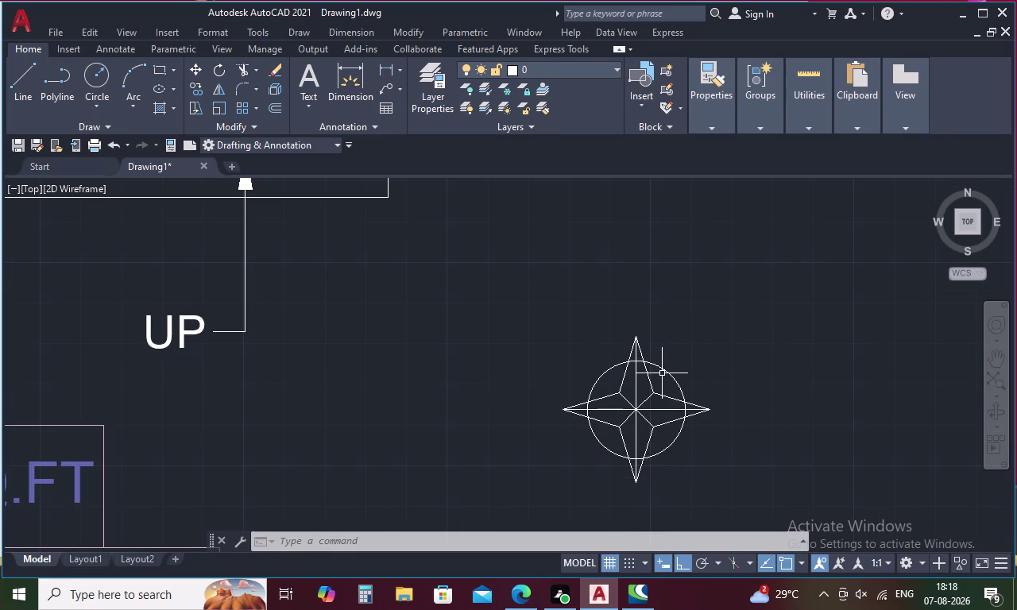
key(ctrl+v)
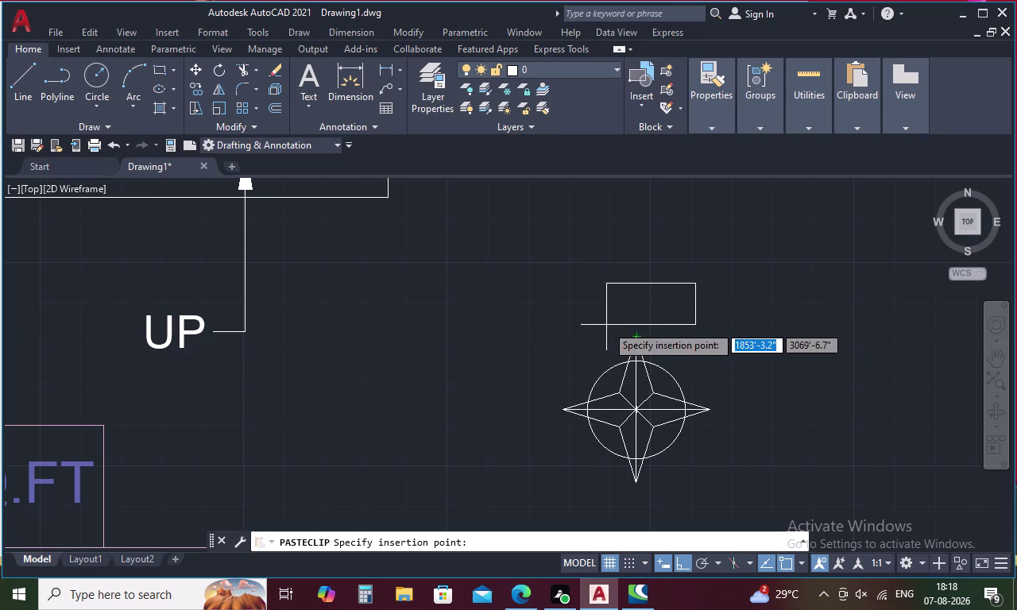
click(607, 325)
double_click(665, 304)
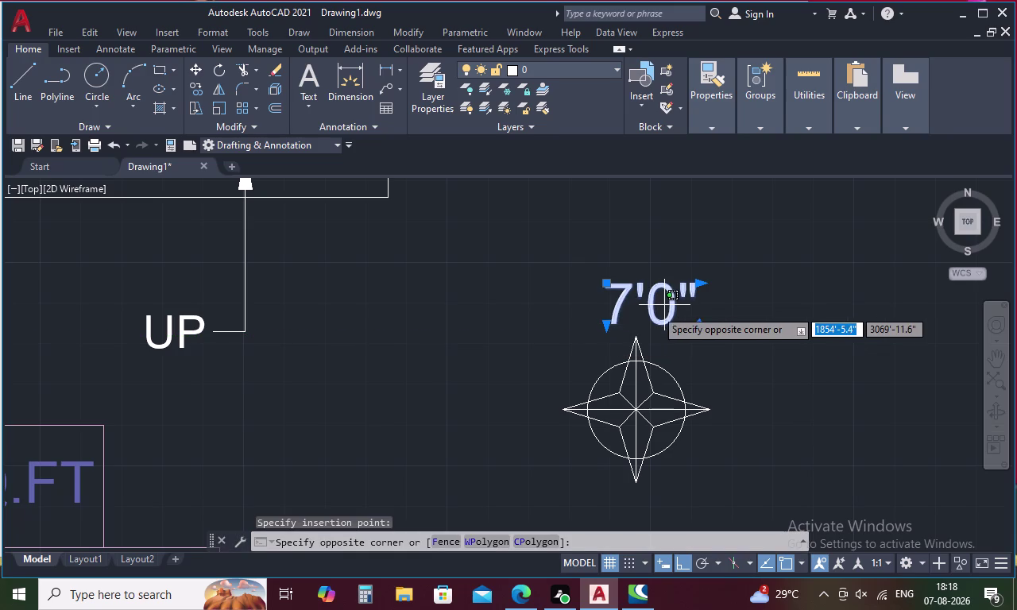
double_click(654, 311)
click(696, 304)
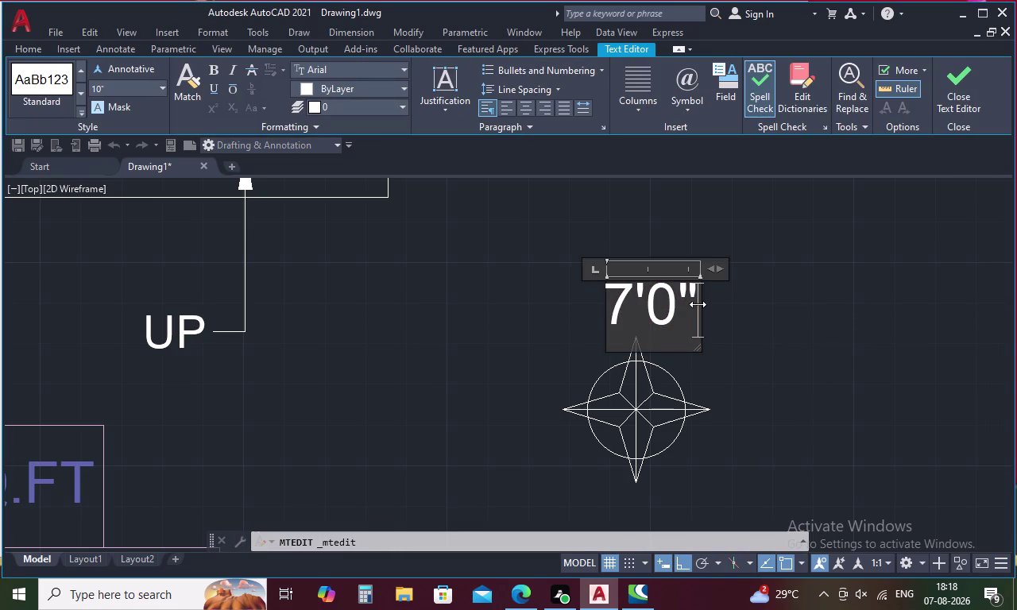
key(BackSpace)
key(BackSpace)
key(BackSpace)
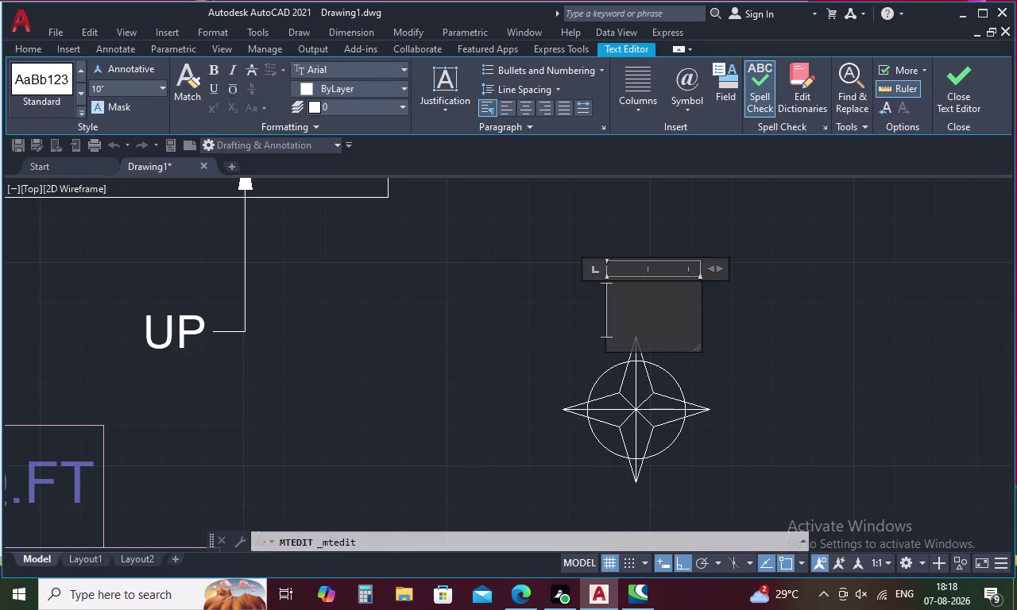
key(n)
Set the N label's text height to 8.
drag(663, 305, 557, 313)
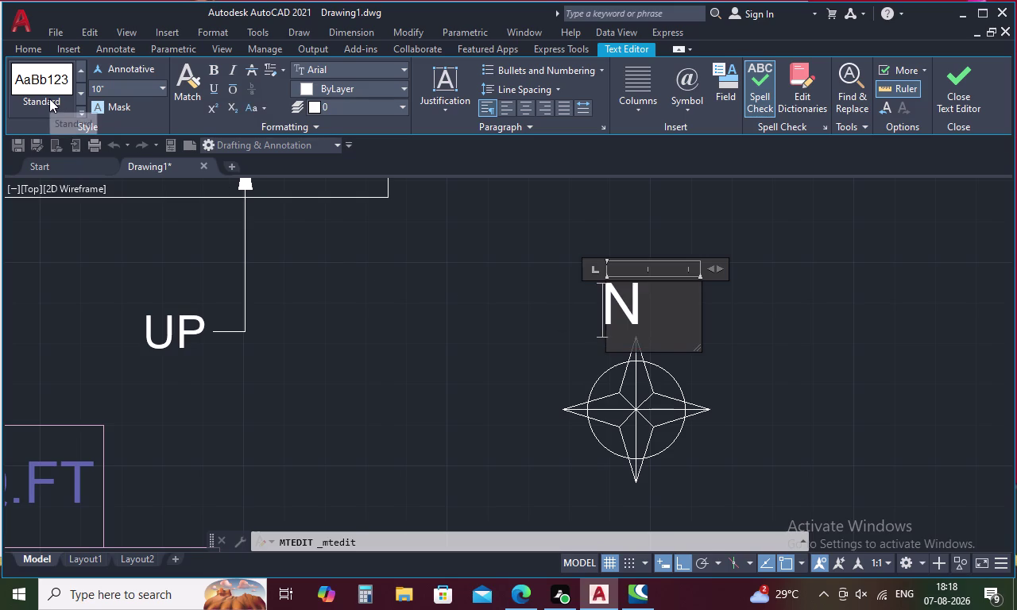
click(105, 91)
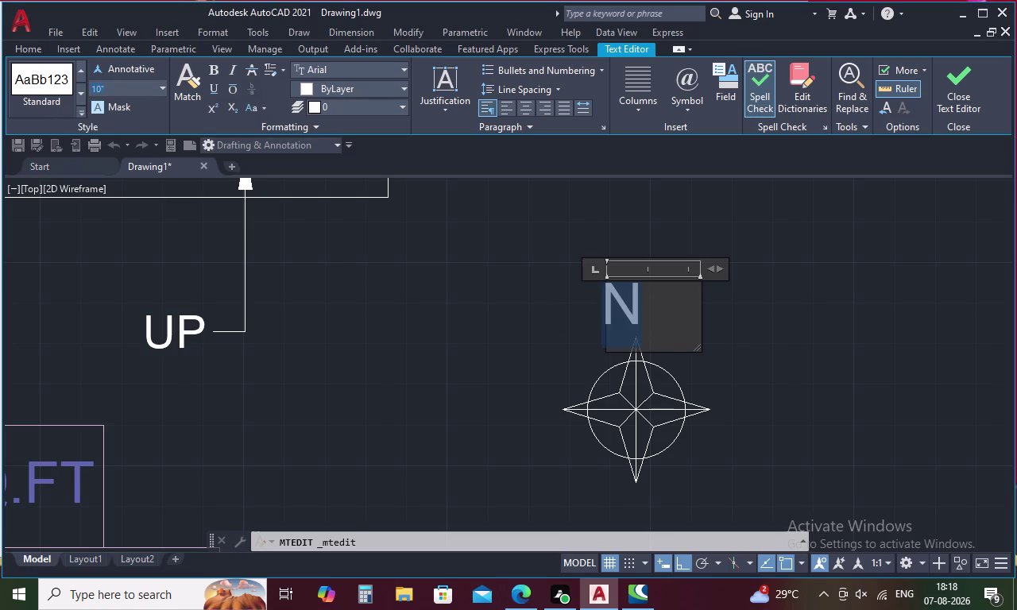
key(BackSpace)
key(8)
key(Return)
click(403, 274)
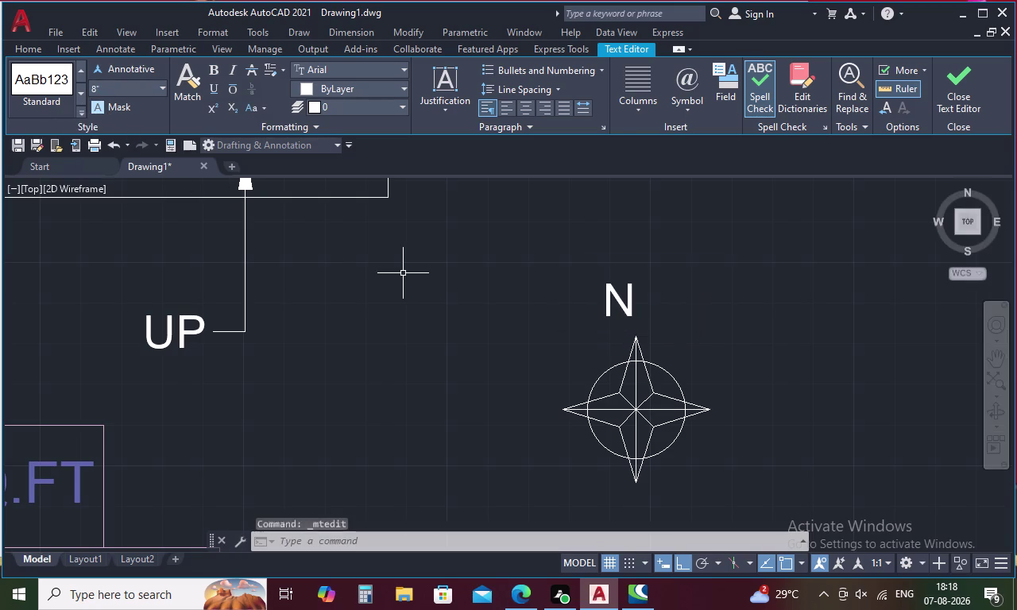
Select the N label and bring up its shortcut menu.
scroll(down, 3)
scroll(up, 3)
click(583, 306)
right_click(584, 305)
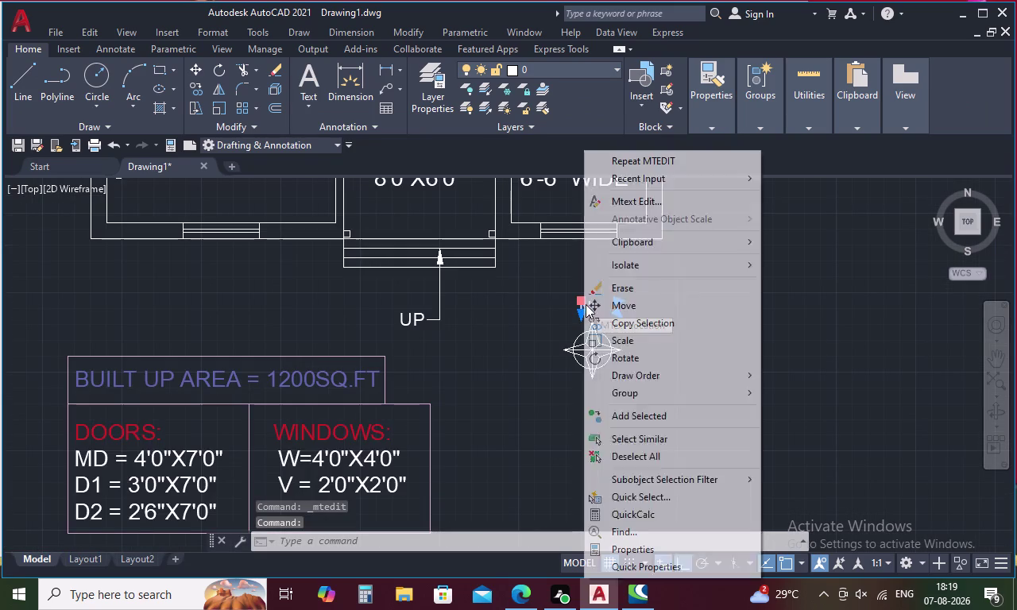
Move the N label to sit centred above the star's north tip.
click(634, 304)
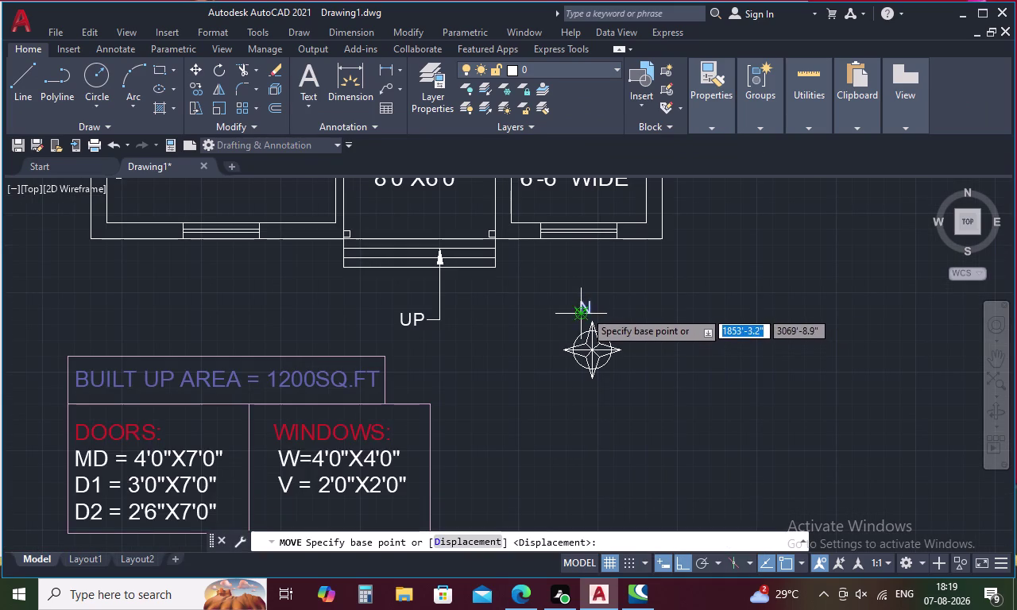
click(584, 311)
scroll(up, 3)
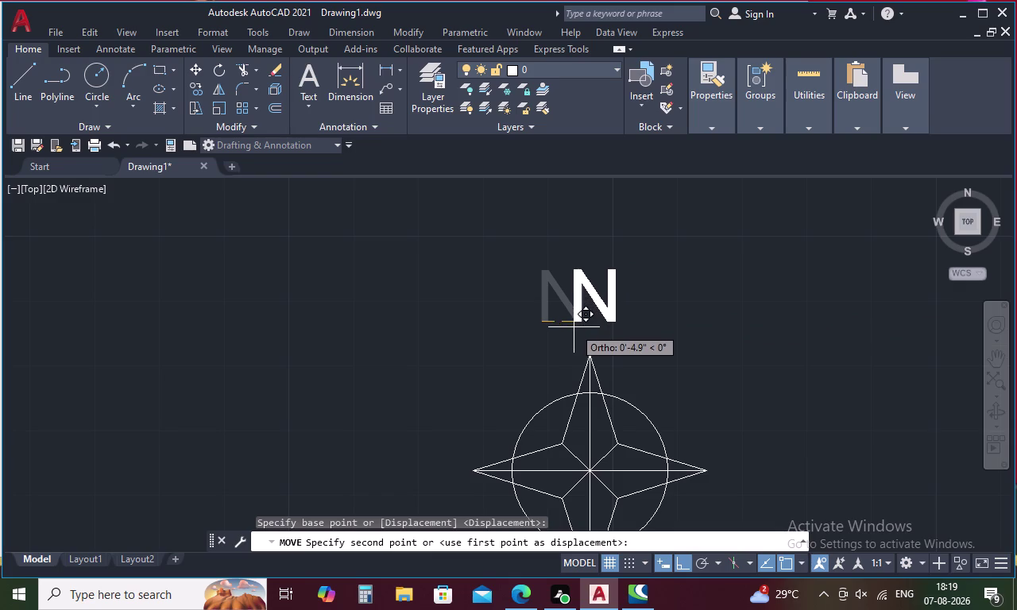
click(574, 327)
scroll(down, 3)
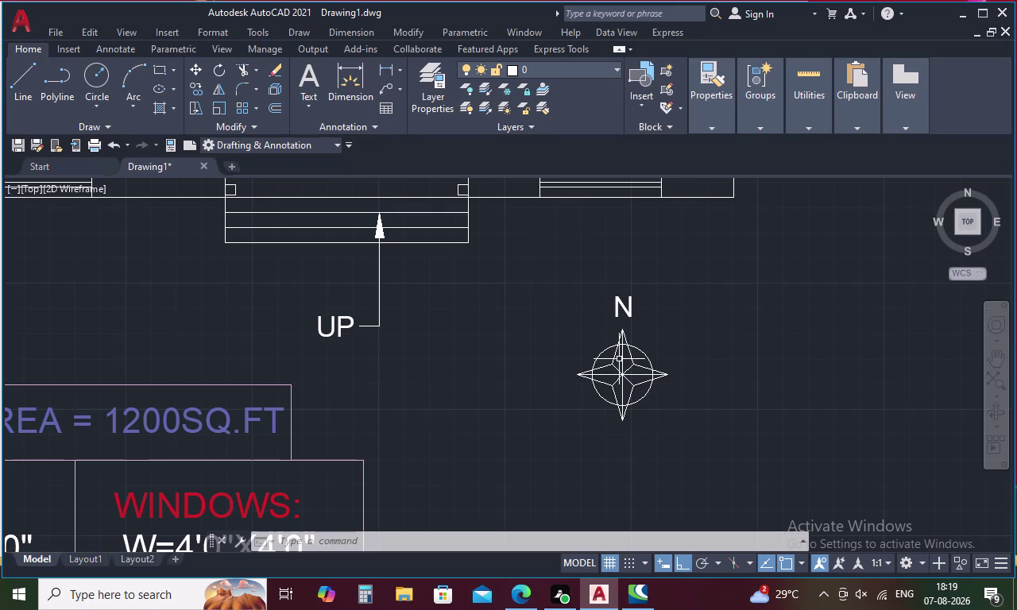
click(619, 307)
Mirror the N label across a horizontal line through the compass, keeping the original.
right_click(619, 306)
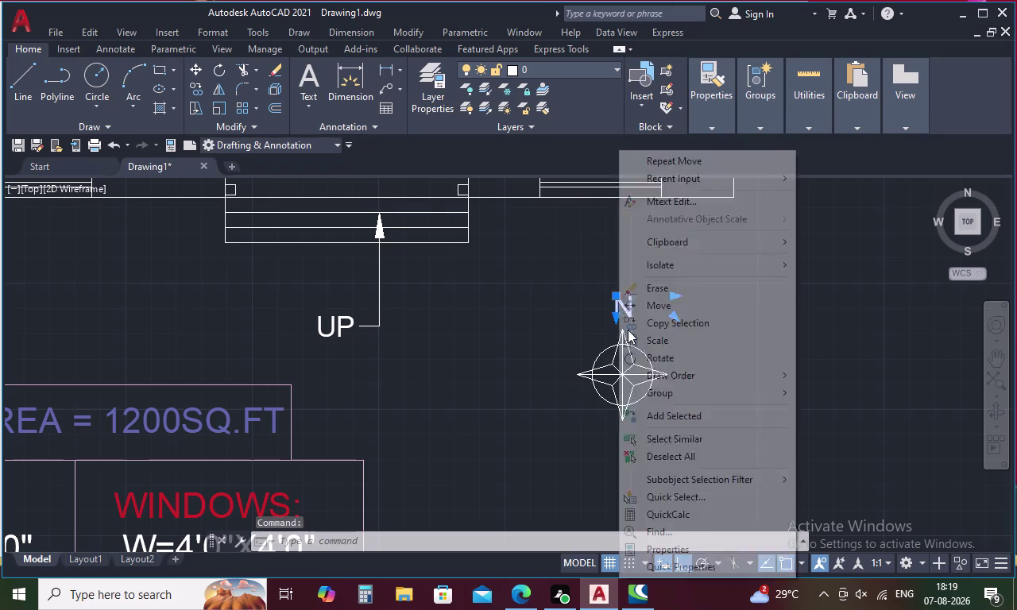
key(Escape)
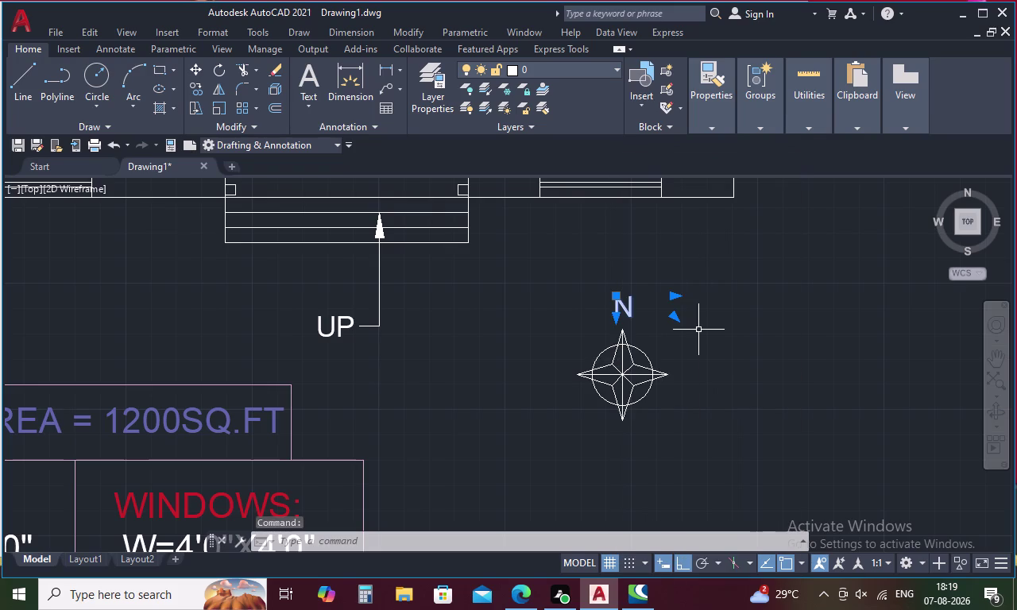
text(MI)
key(space)
click(663, 377)
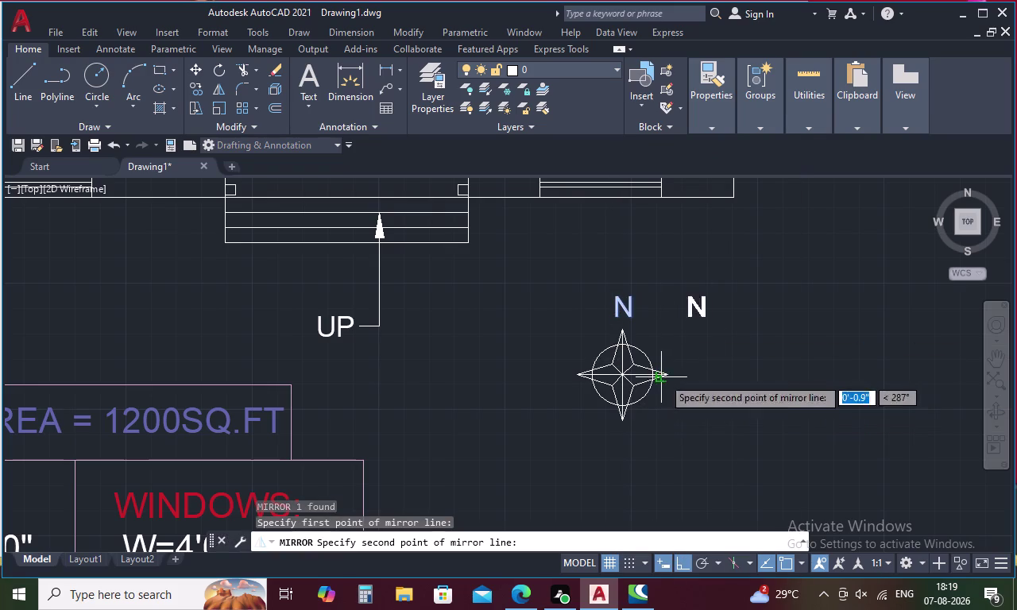
click(574, 375)
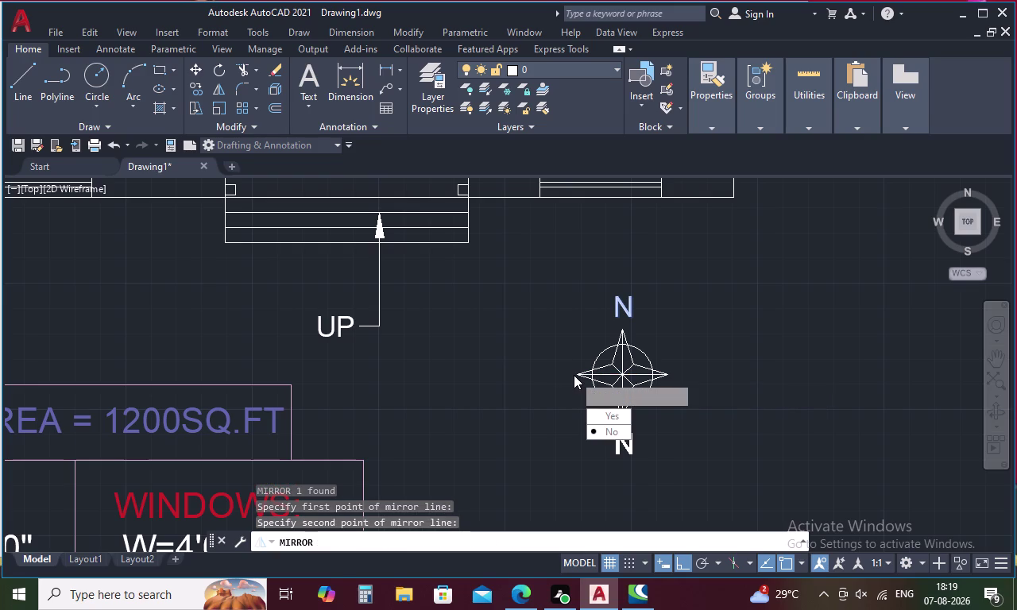
drag(624, 428, 573, 375)
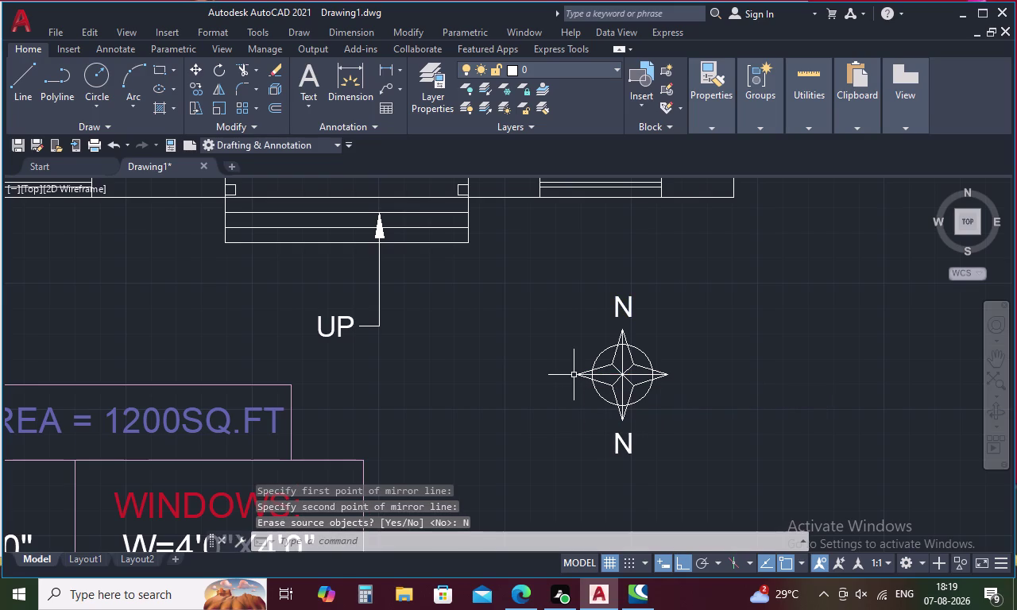
Select the top and bottom N labels, clear the selection, and paste the label again.
click(636, 302)
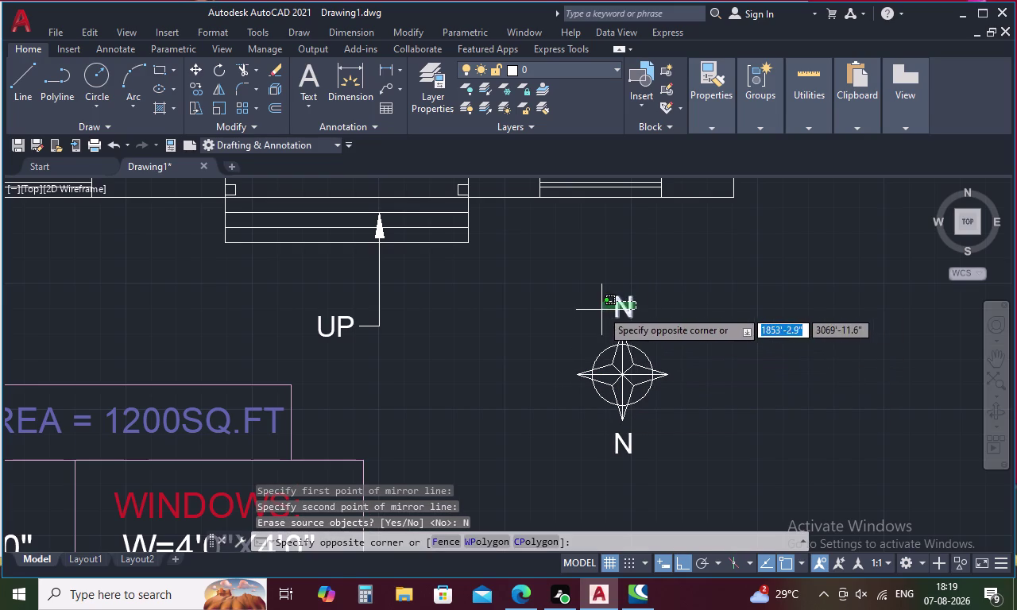
click(614, 305)
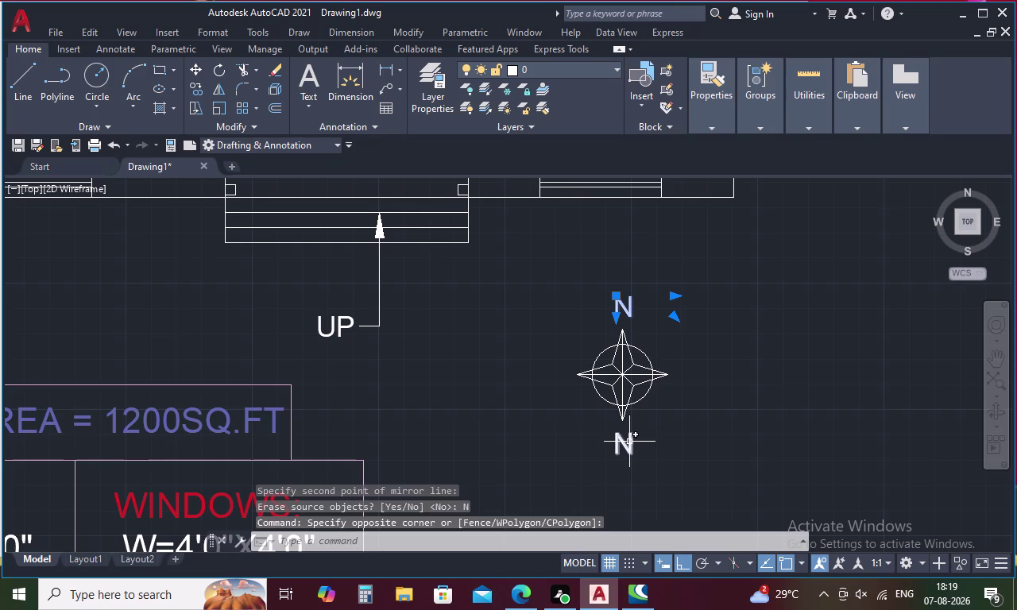
click(629, 442)
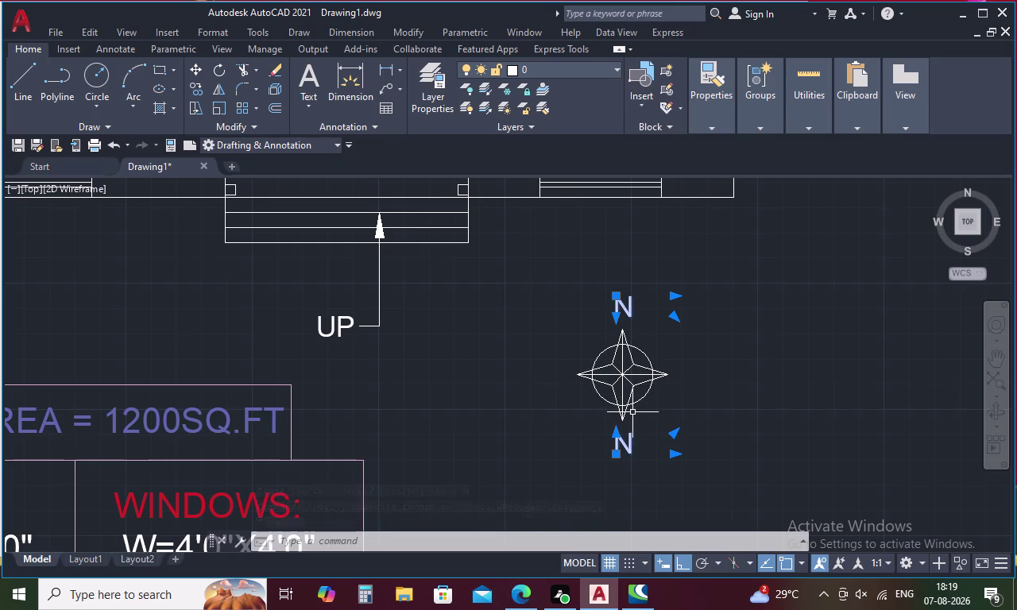
key(Escape)
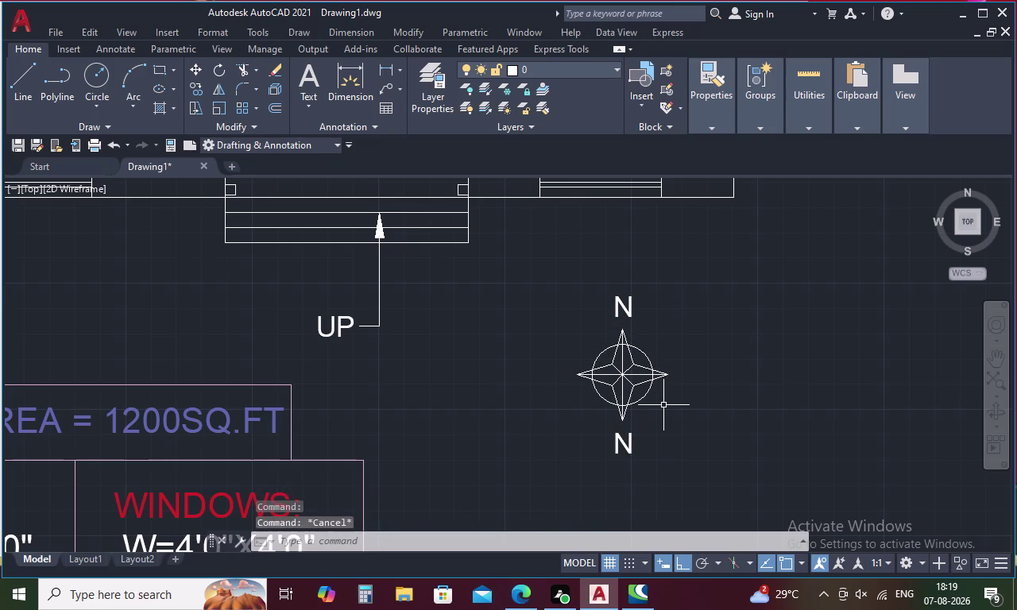
key(ctrl+v)
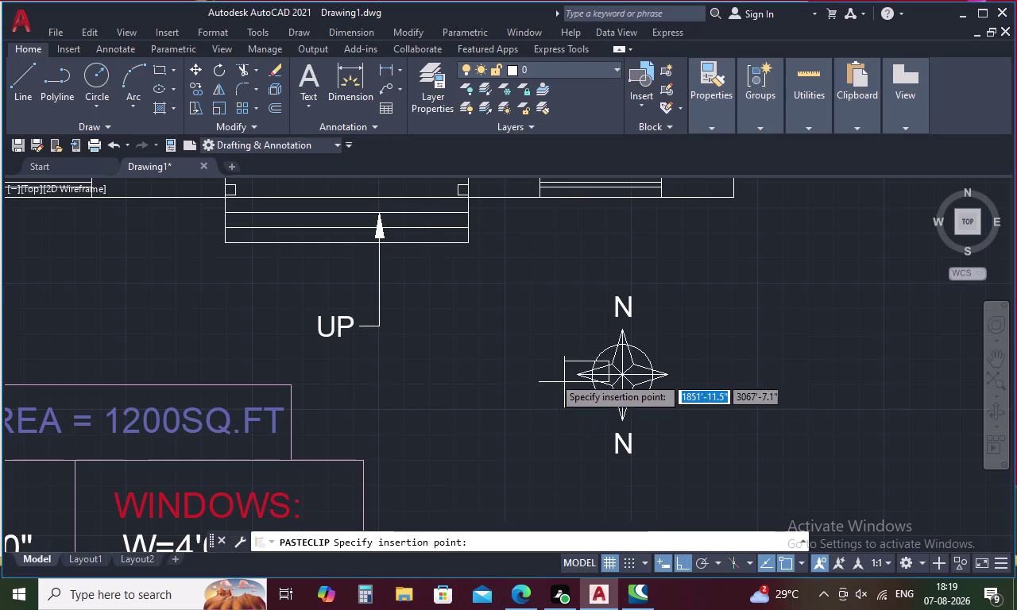
Place the pasted label left of the compass and change its text to W.
click(526, 385)
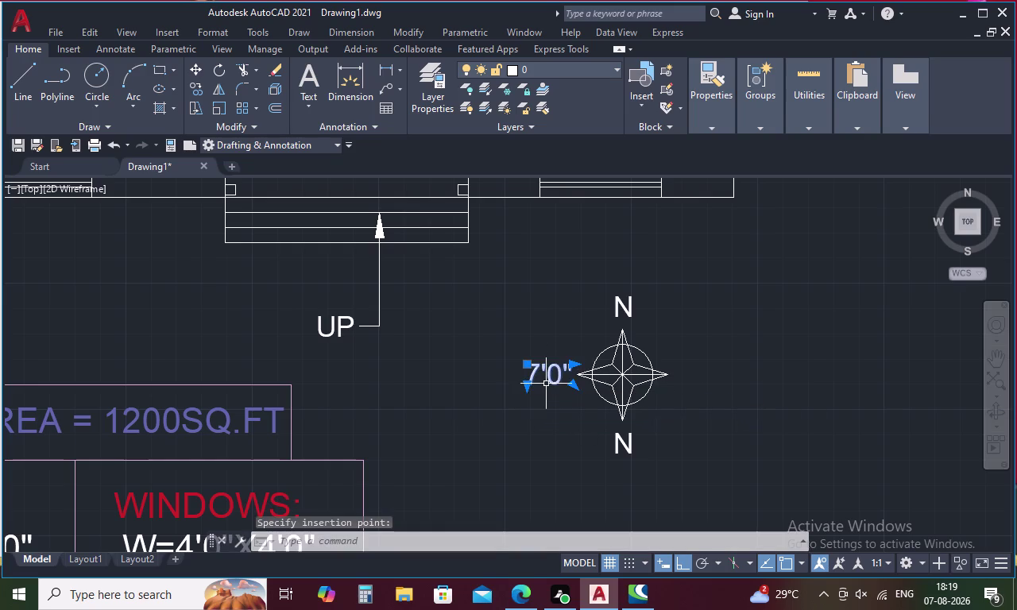
double_click(546, 383)
double_click(550, 380)
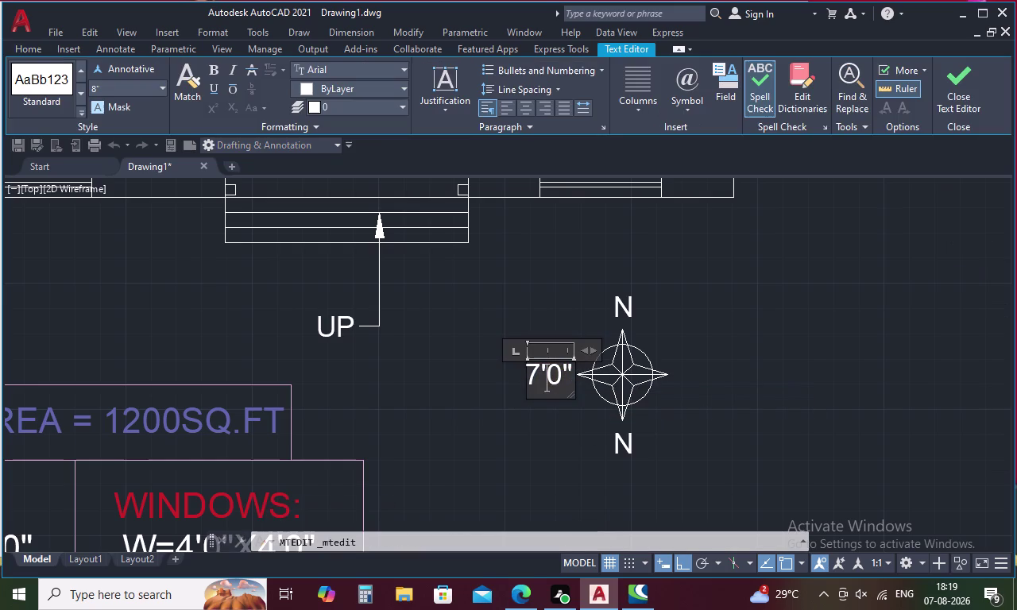
click(567, 370)
key(Right)
key(Right)
key(BackSpace)
key(BackSpace)
key(BackSpace)
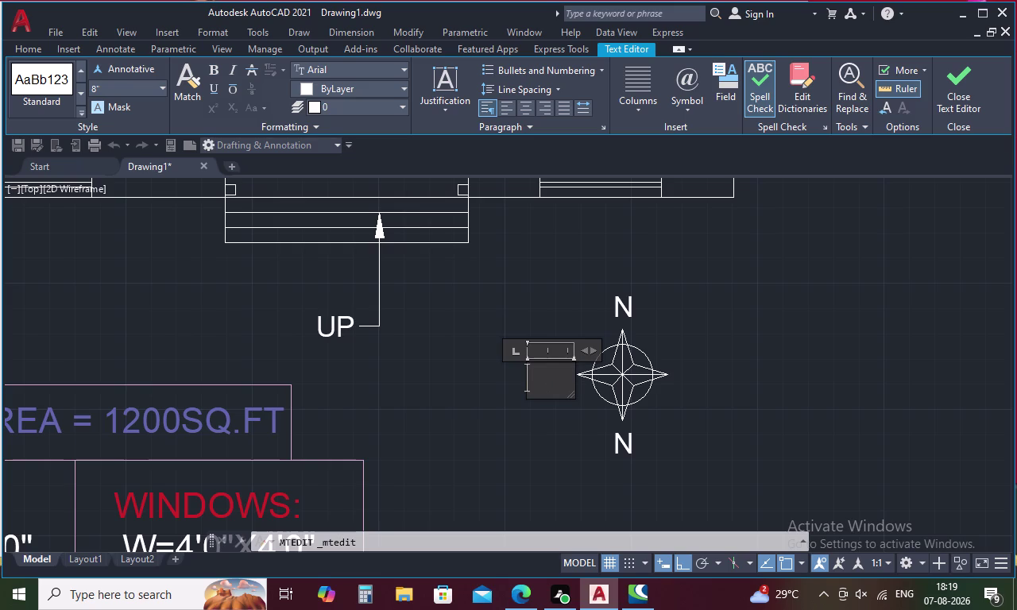
key(w)
click(571, 427)
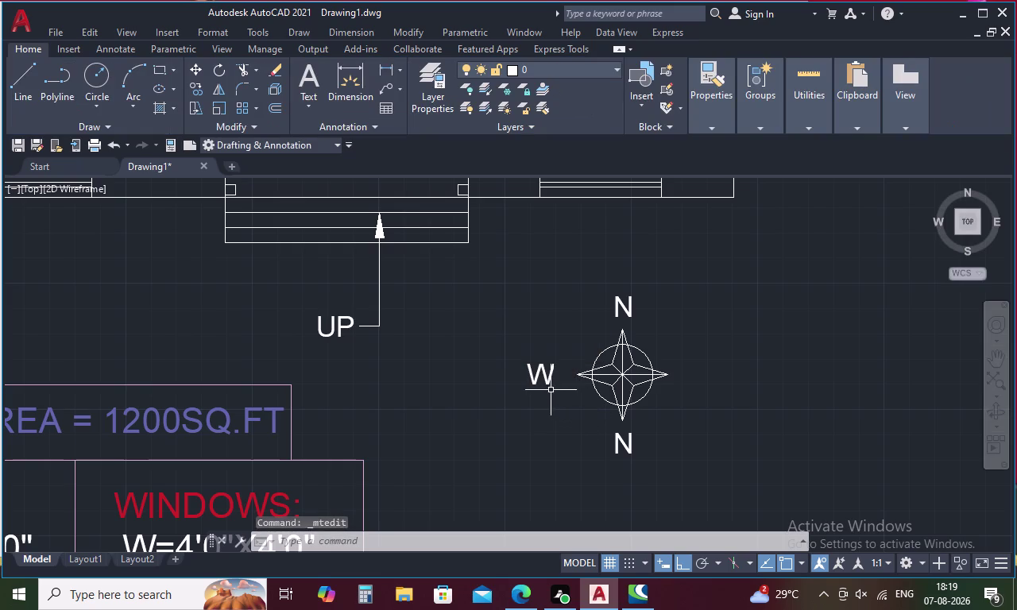
Make a first attempt at moving the W label toward the compass.
click(545, 379)
right_click(545, 379)
click(599, 308)
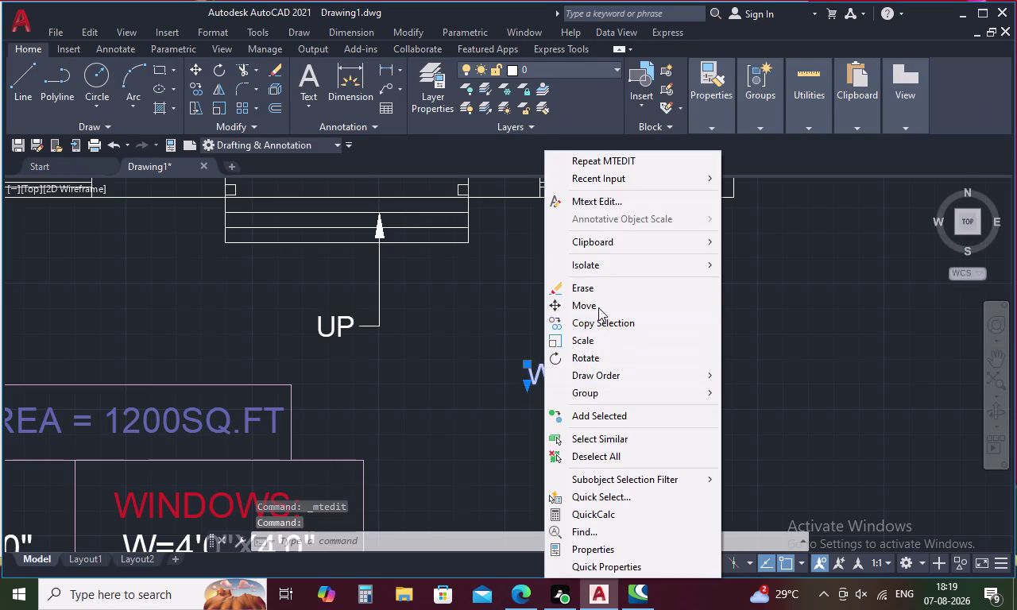
click(548, 381)
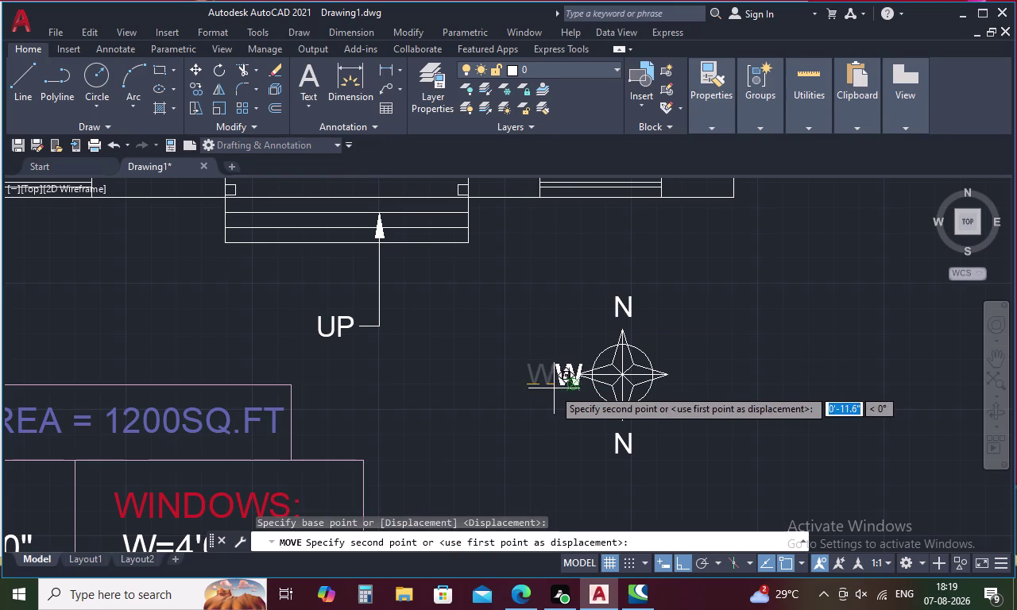
click(548, 389)
click(545, 387)
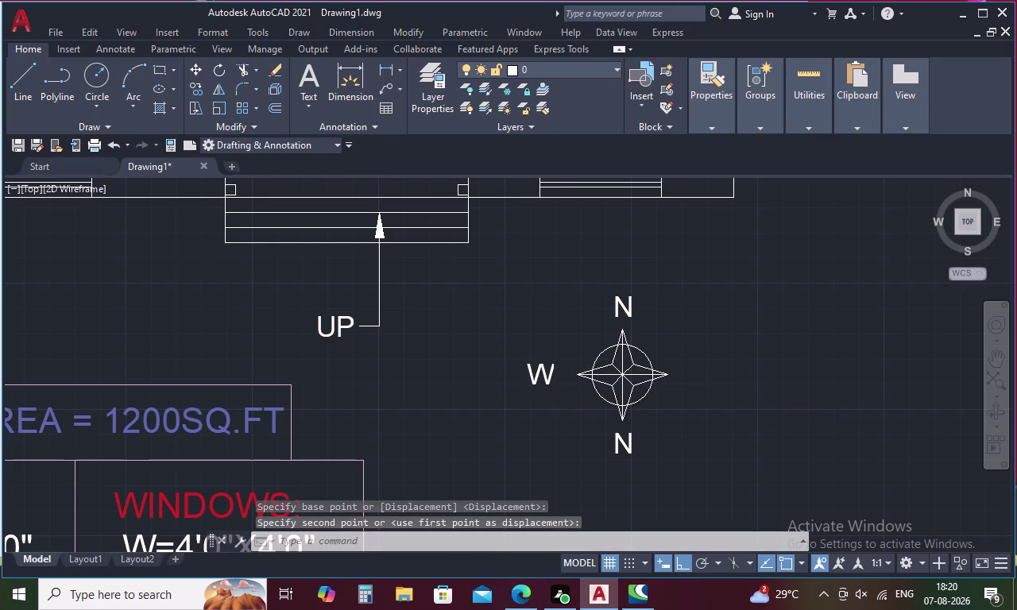
Move the W label in beside the compass's left point and reselect it.
click(545, 381)
right_click(545, 381)
click(618, 308)
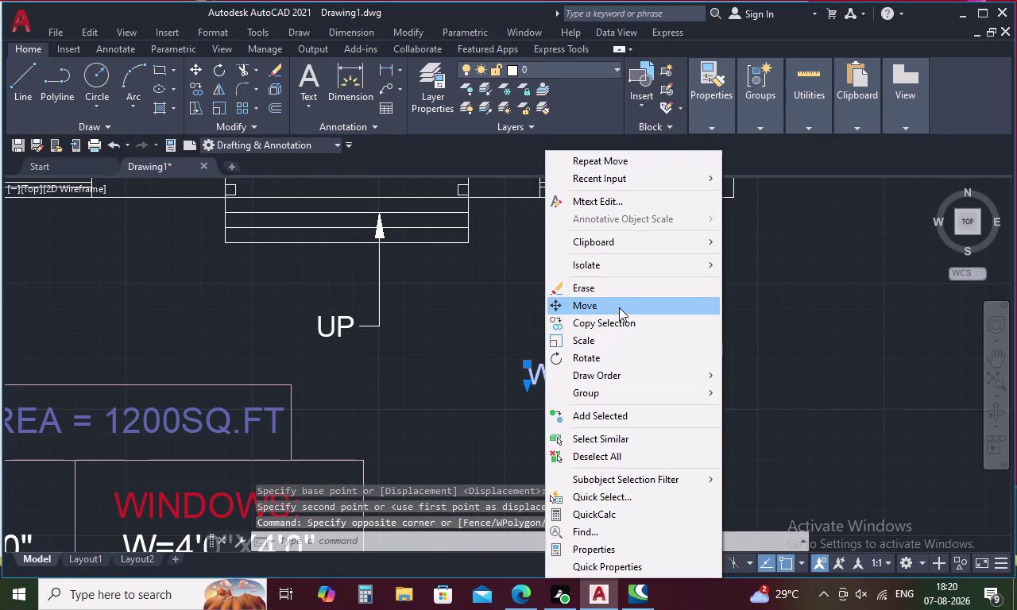
click(545, 384)
scroll(up, 3)
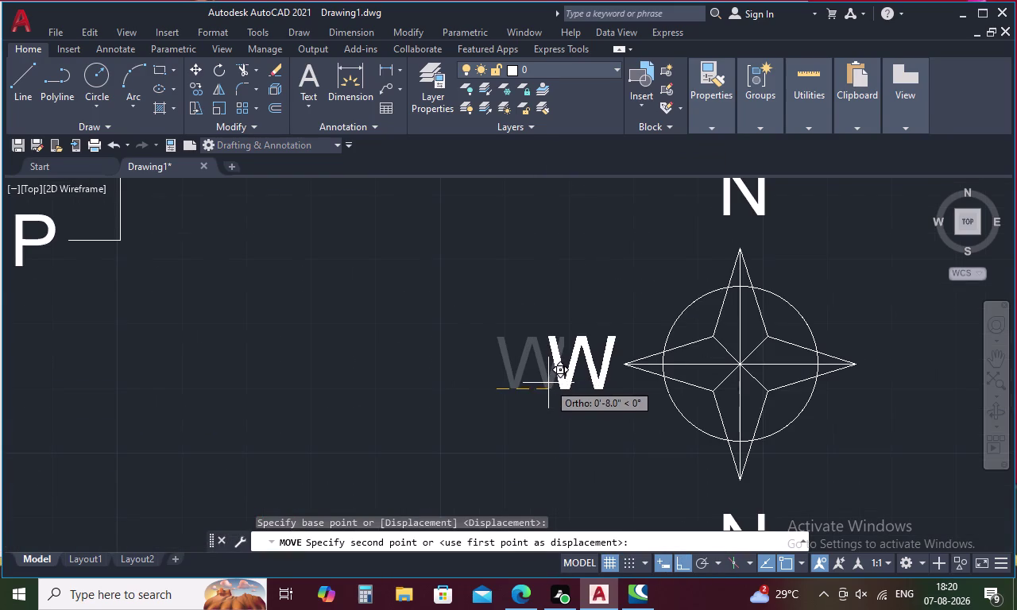
click(544, 382)
scroll(down, 3)
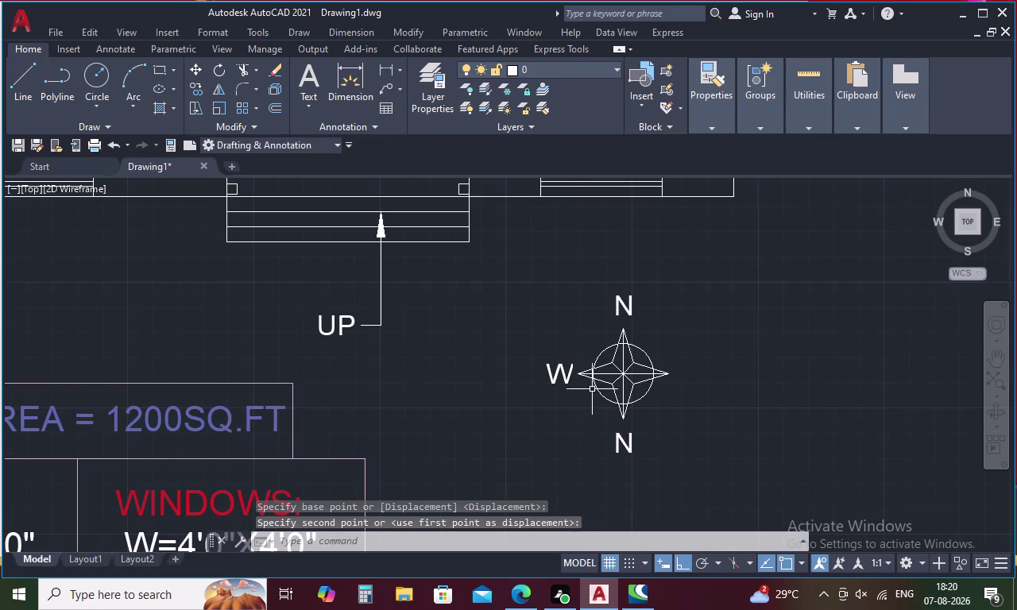
click(567, 375)
right_click(567, 375)
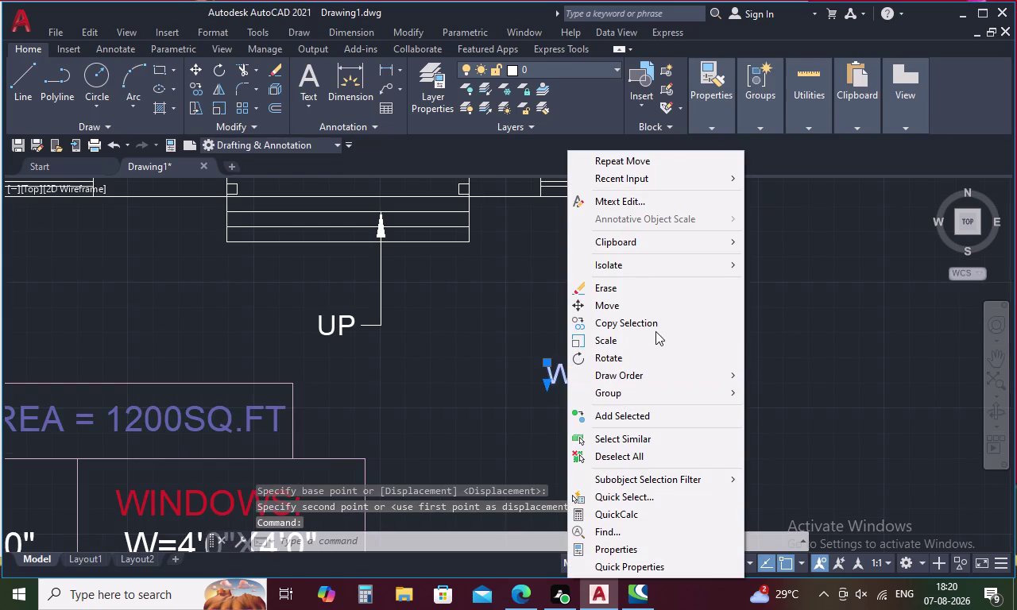
Start mirroring the W label about the compass's vertical axis, then abandon the attempt.
key(Escape)
text(MI)
key(space)
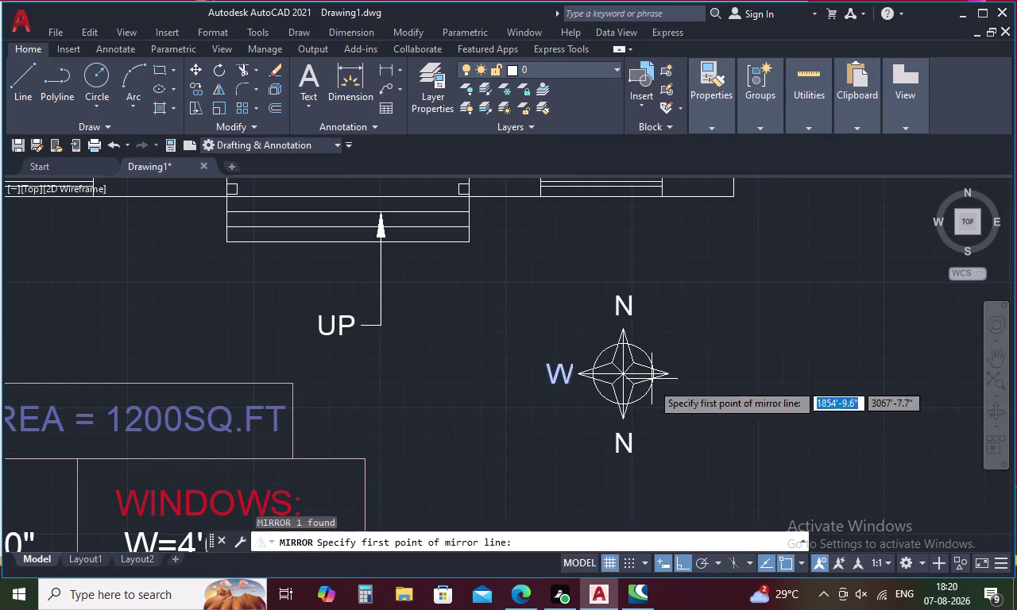
scroll(up, 3)
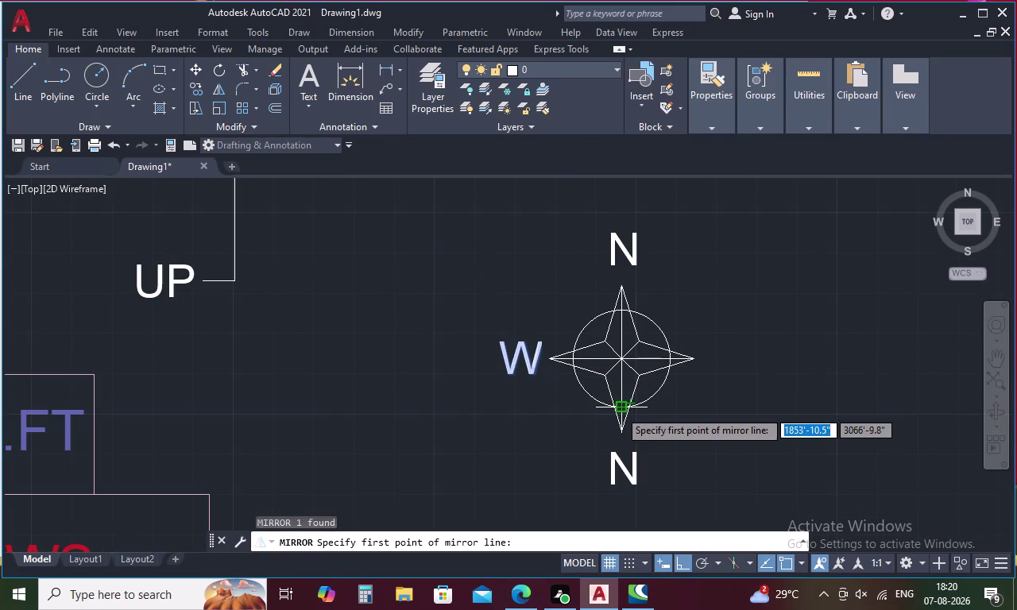
click(619, 410)
click(621, 313)
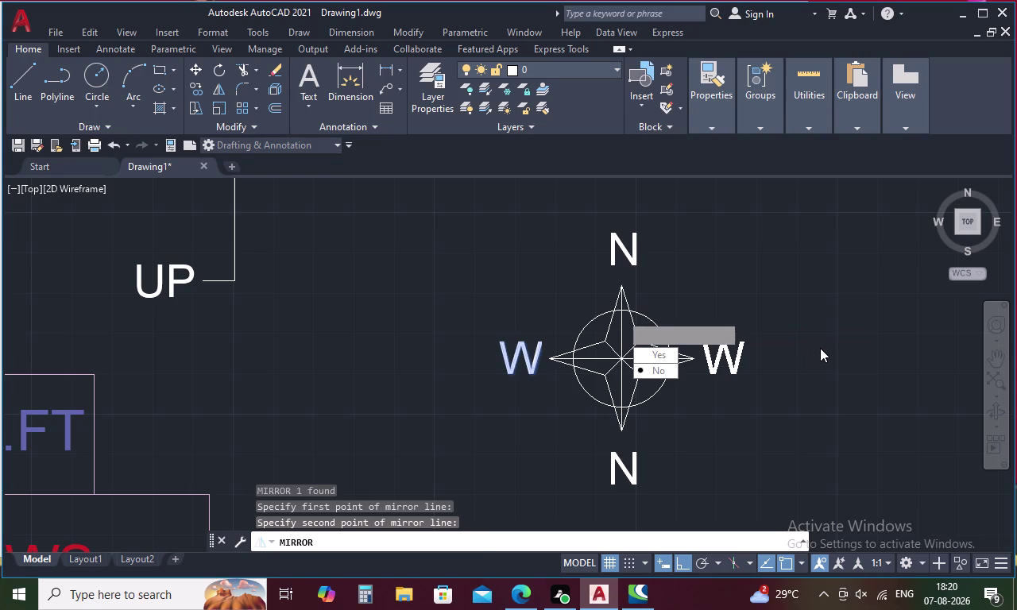
click(819, 348)
click(820, 348)
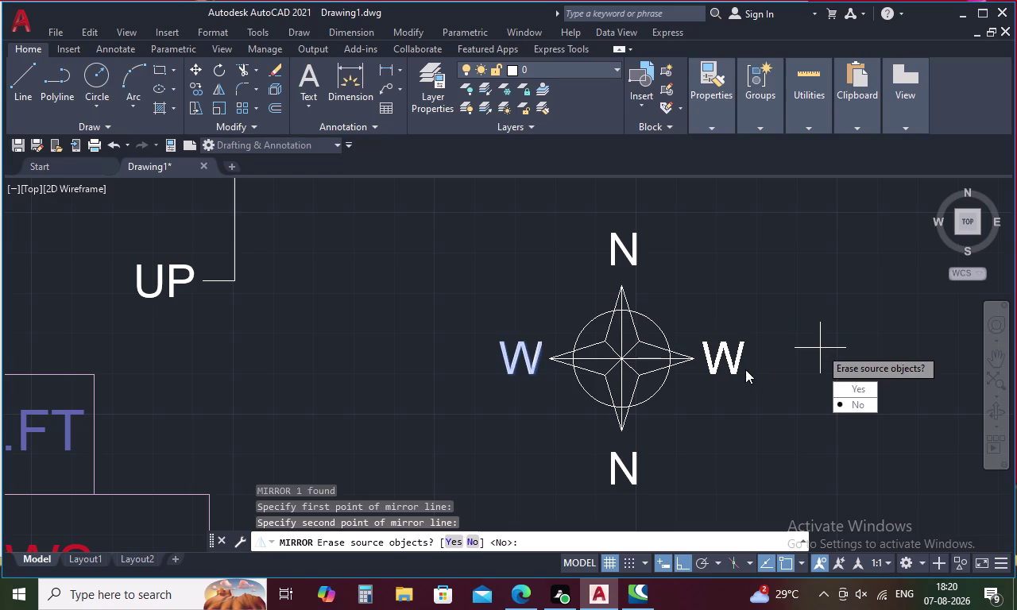
key(Escape)
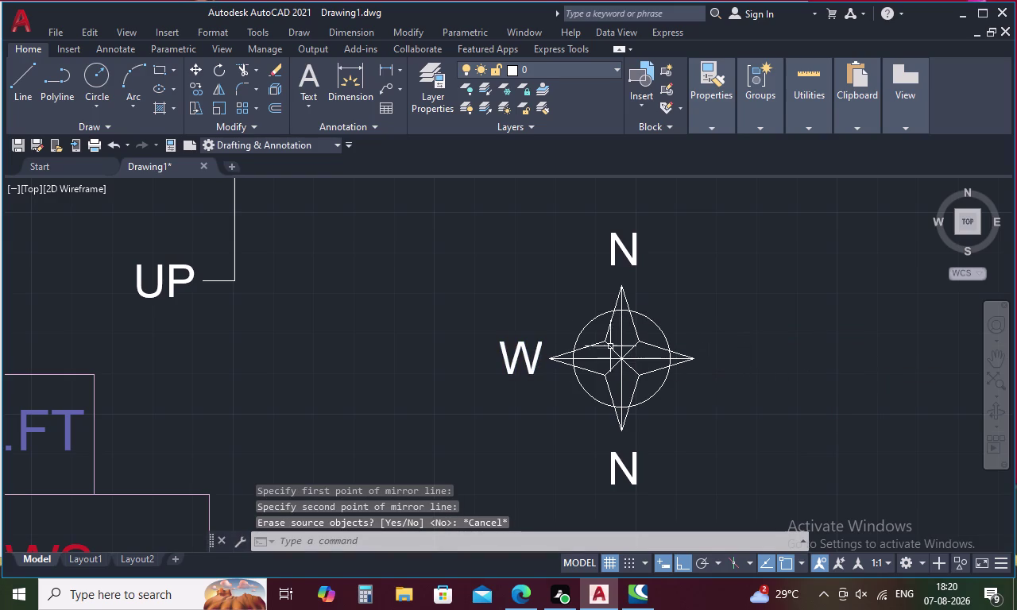
Mirror W across the compass's bottom-to-top axis, keeping the original label.
click(513, 362)
right_click(793, 396)
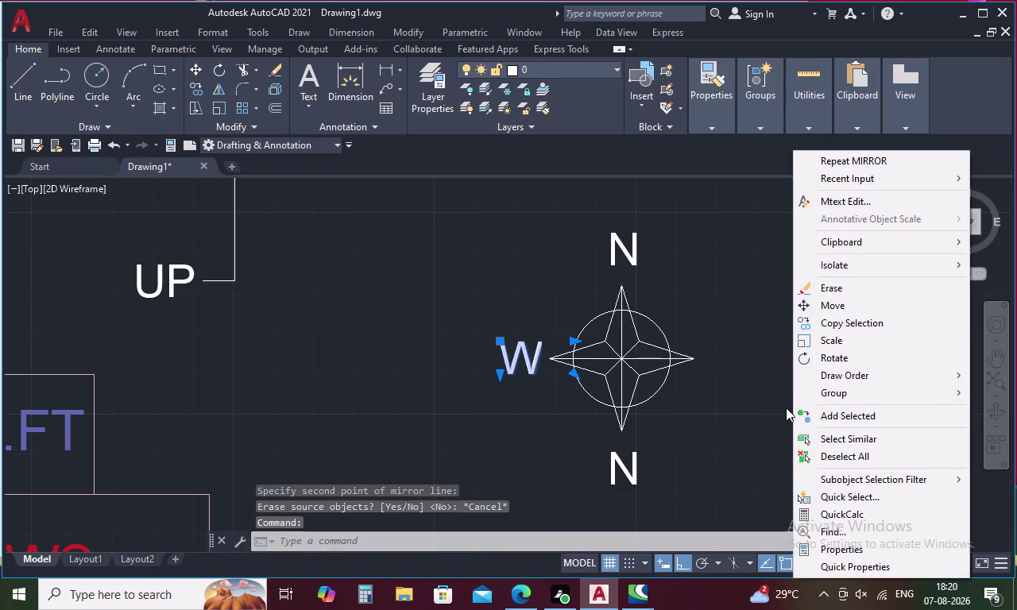
key(Escape)
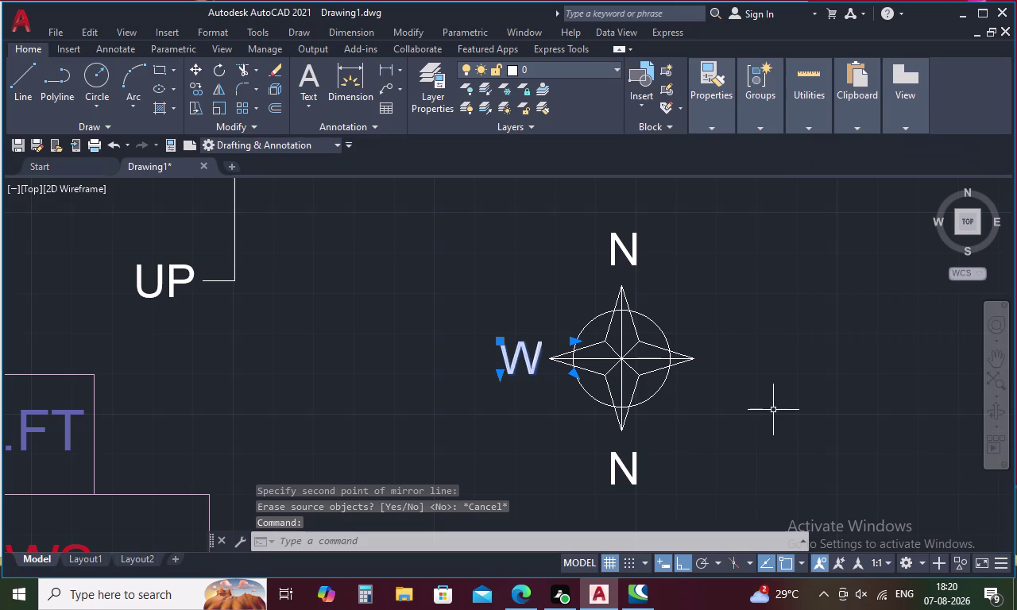
text(MI)
key(space)
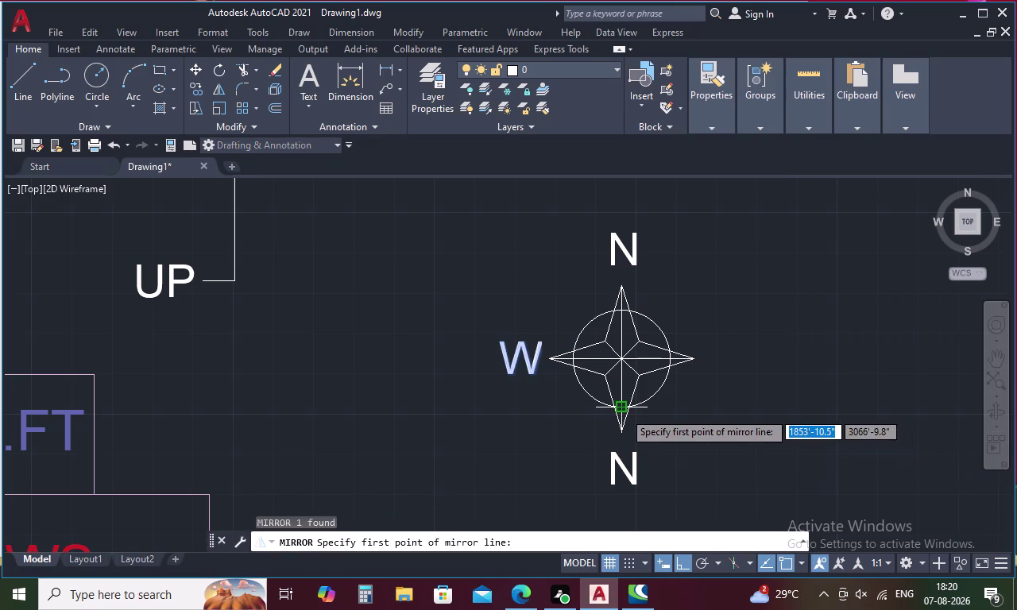
click(623, 411)
click(623, 310)
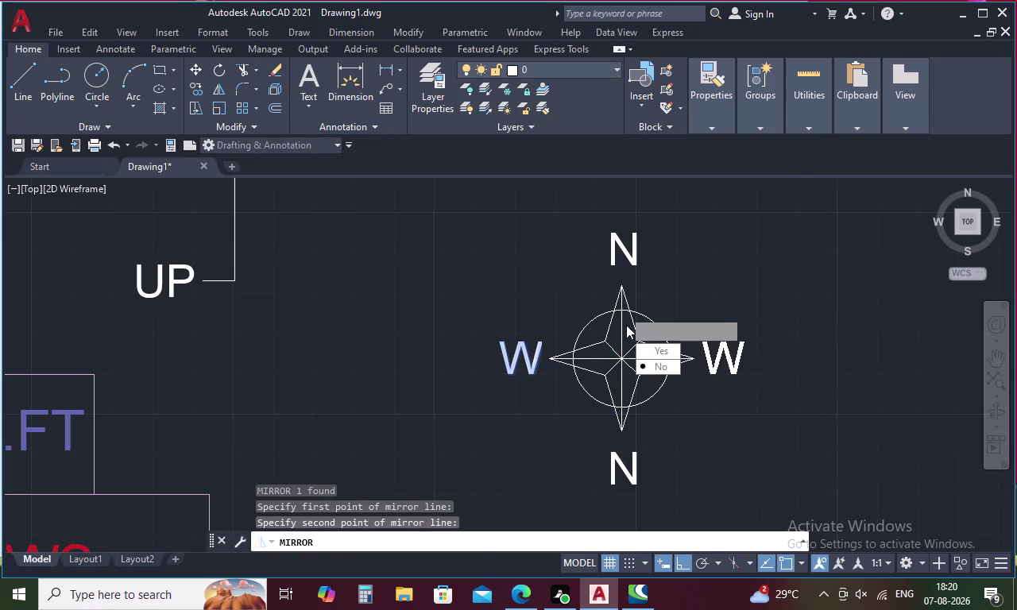
drag(658, 366, 622, 310)
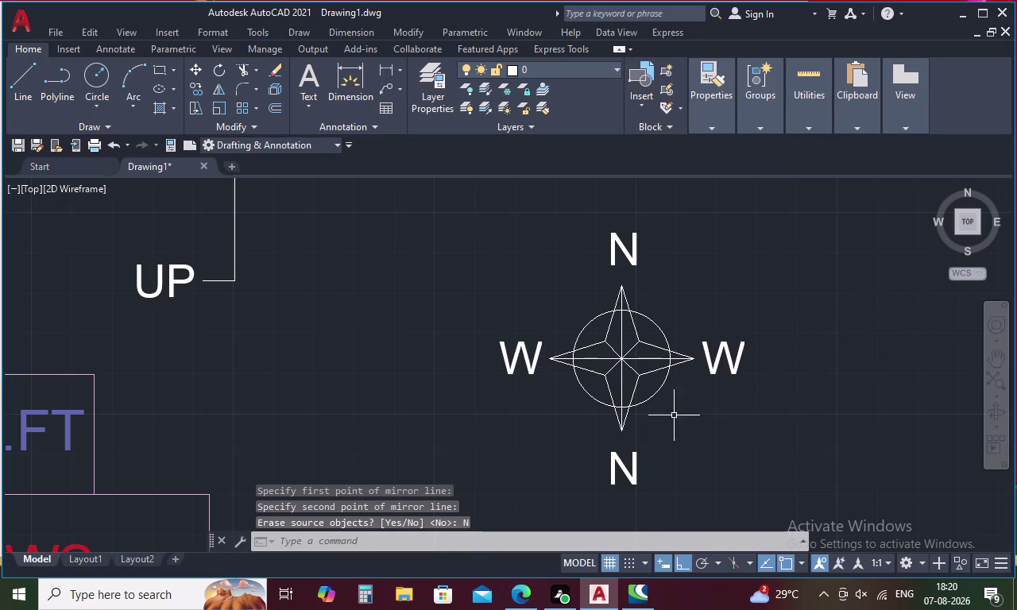
double_click(738, 351)
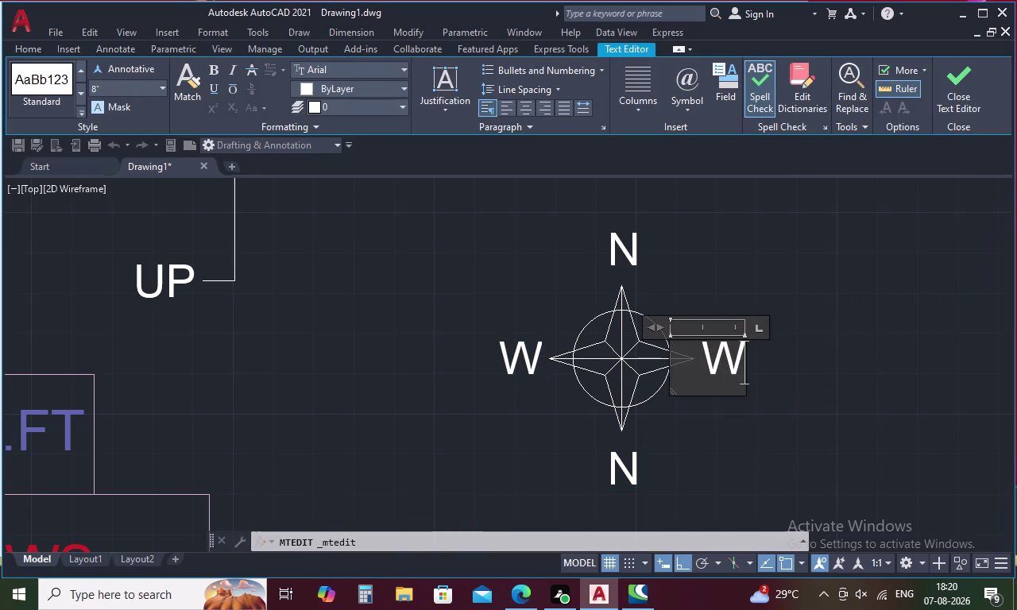
Change the right-hand label from W to E.
key(BackSpace)
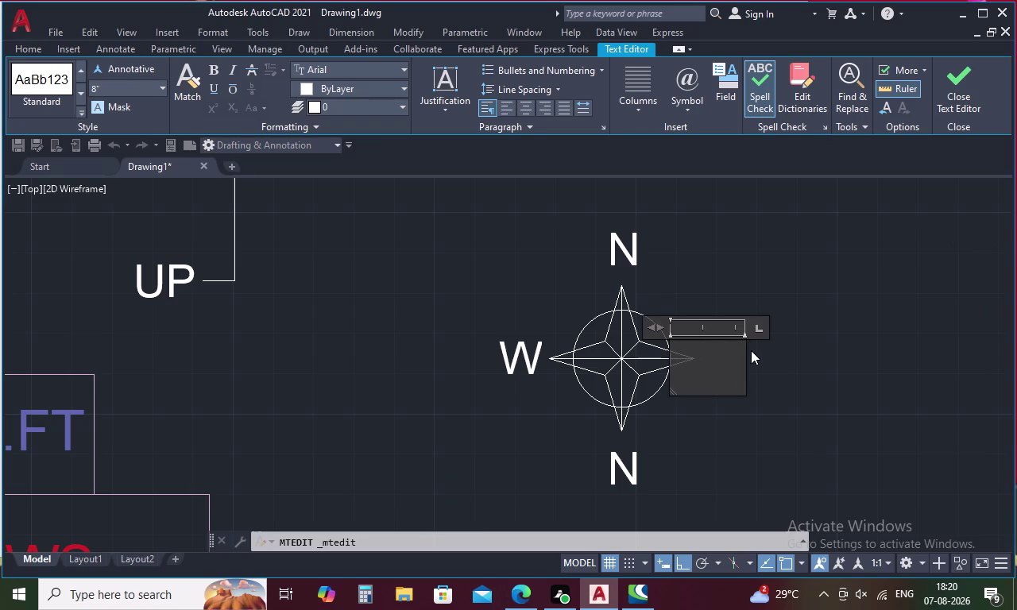
key(e)
click(840, 354)
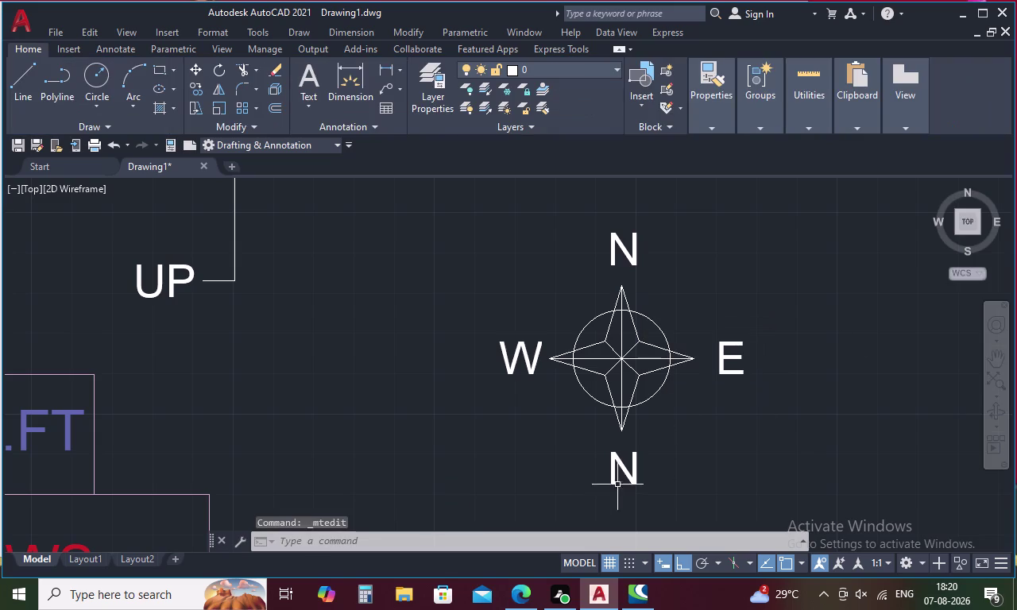
Change the bottom label from N to S, then select the E label.
double_click(622, 474)
double_click(628, 472)
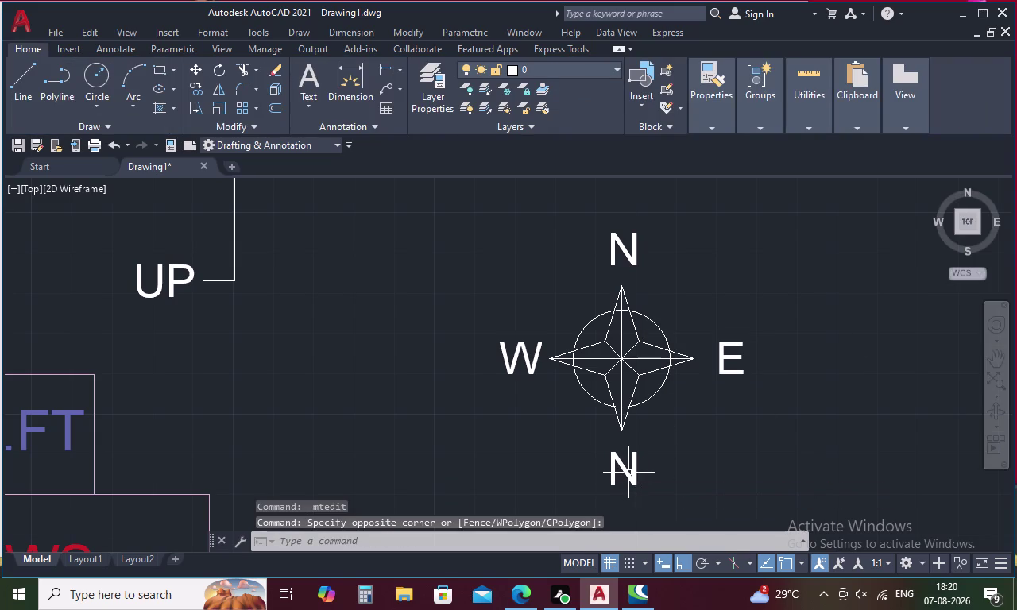
double_click(629, 477)
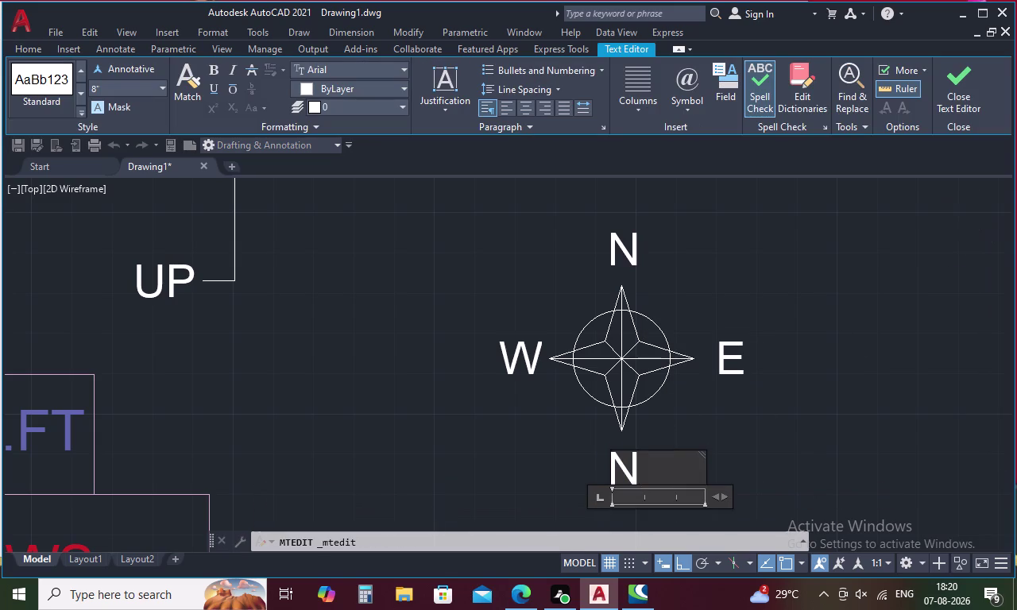
key(BackSpace)
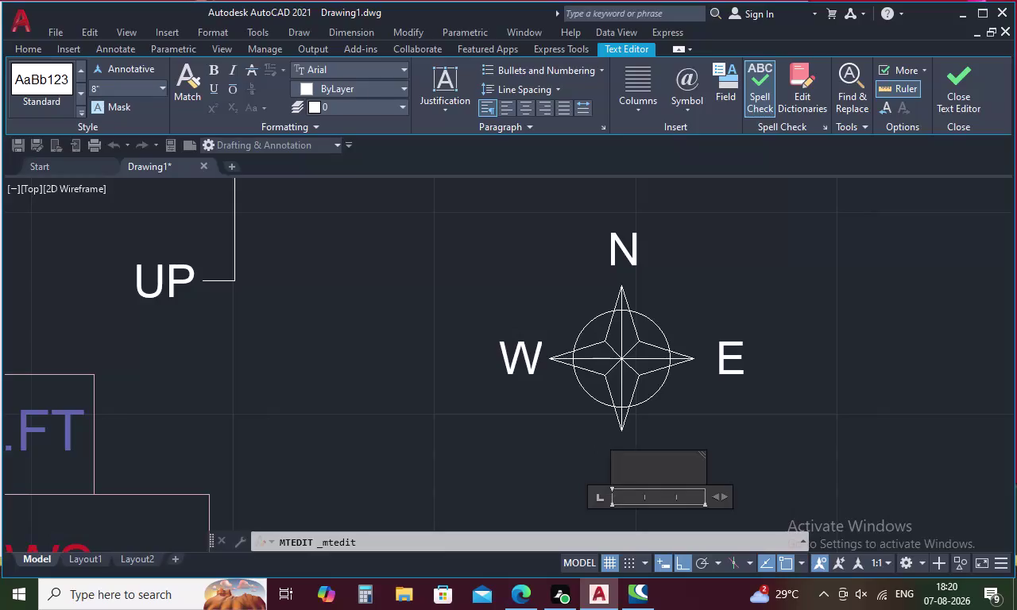
key(s)
click(543, 421)
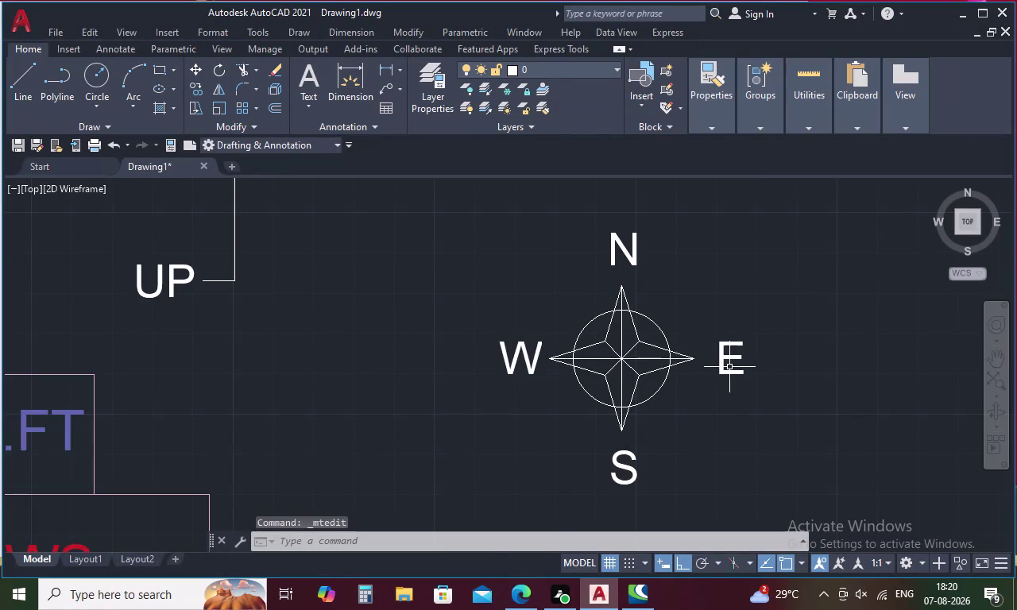
click(729, 367)
click(721, 374)
Shift the E label left, closer to the compass's east point.
right_click(722, 373)
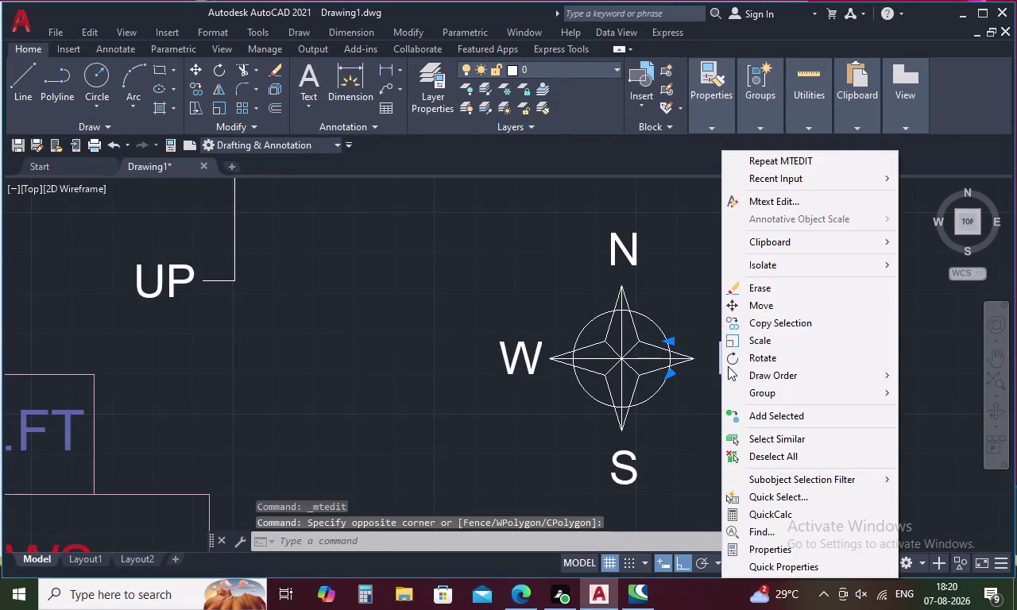
click(757, 306)
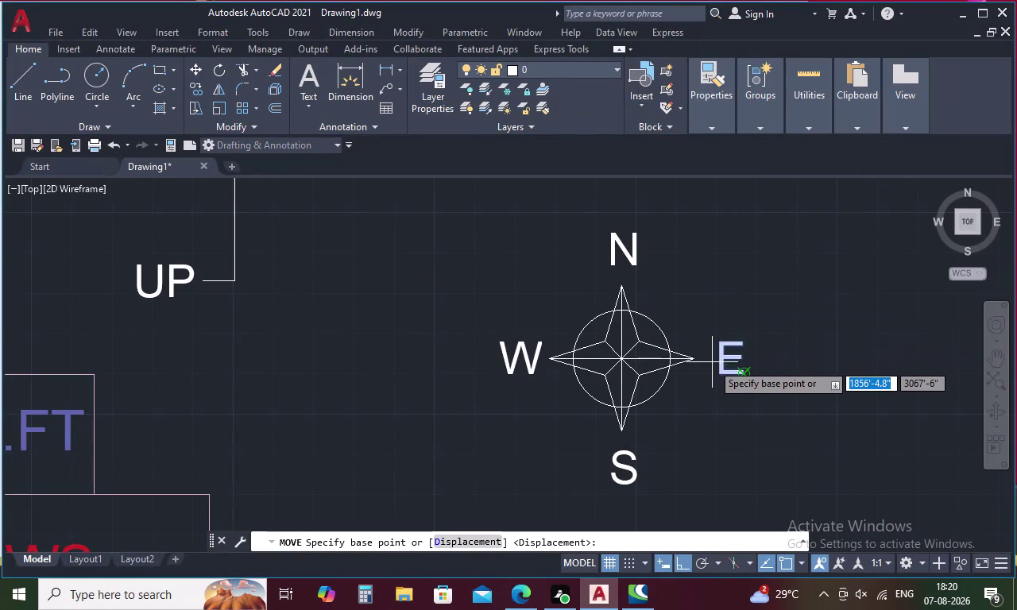
click(719, 359)
scroll(up, 3)
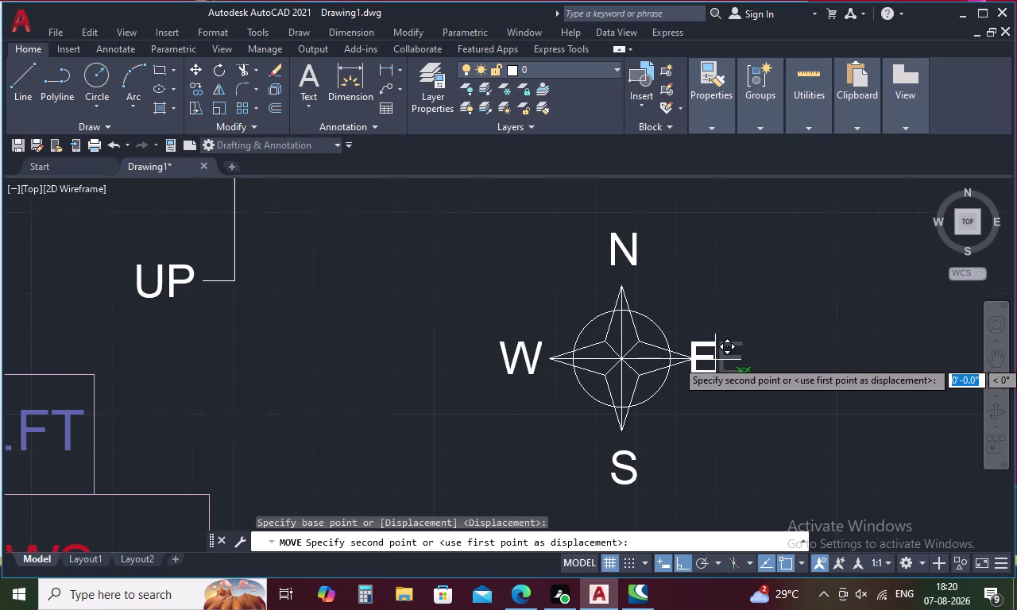
scroll(up, 3)
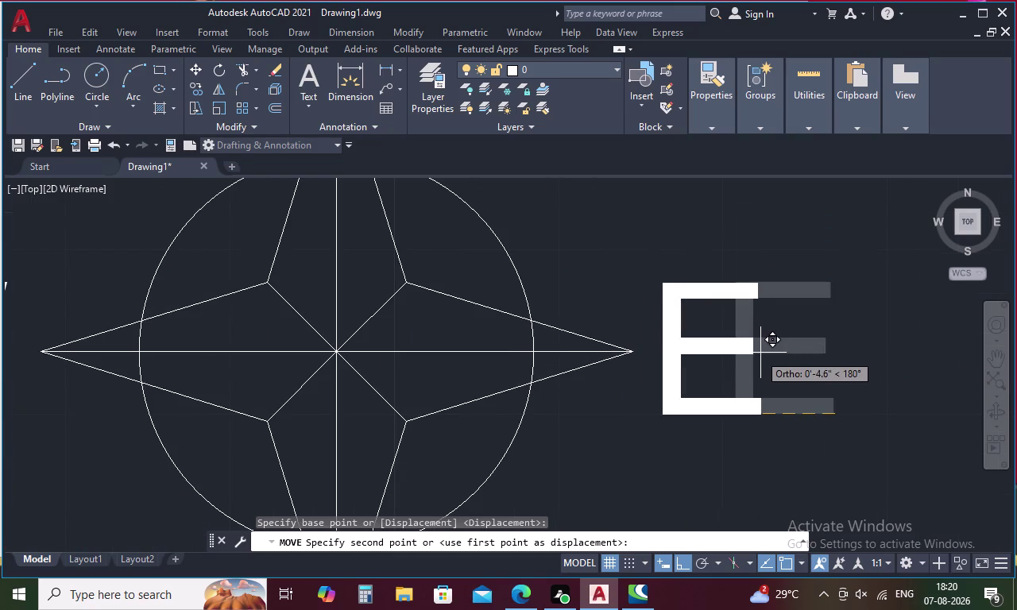
click(763, 352)
Zoom and pan out to frame the compass beside the floor plan.
scroll(down, 3)
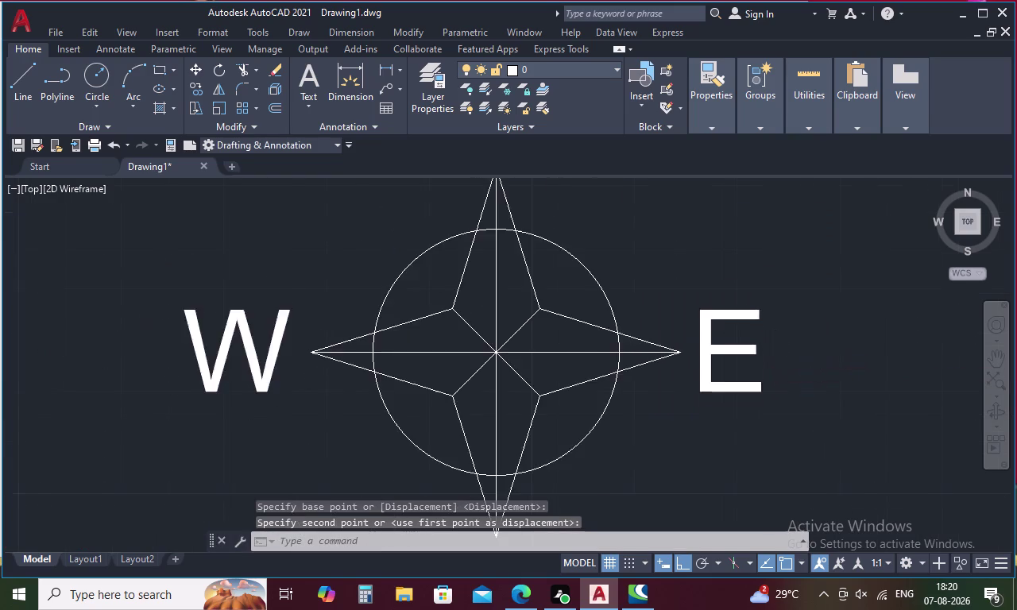
scroll(down, 3)
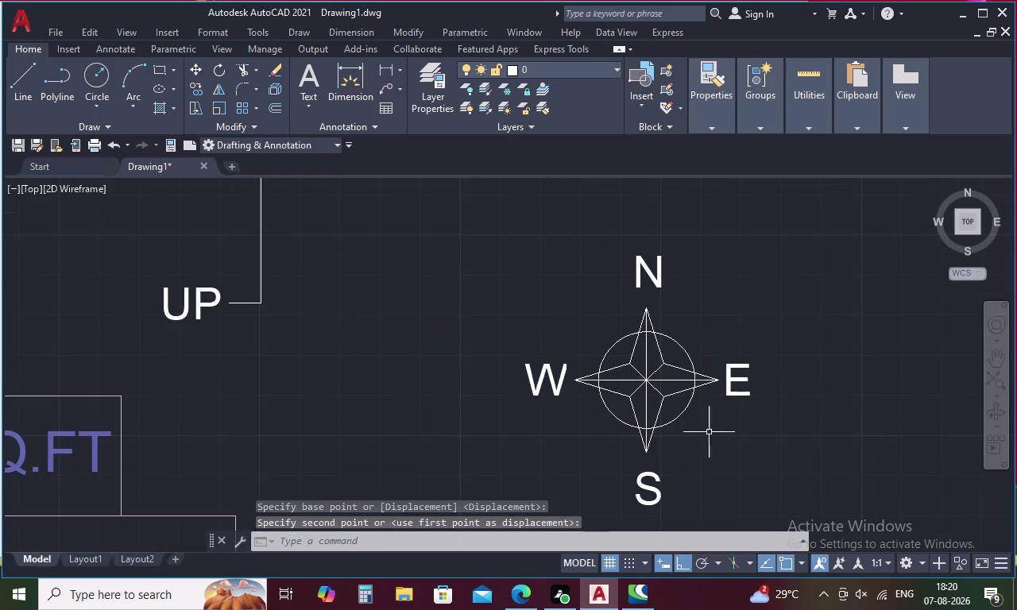
scroll(down, 3)
scroll(down, 3)
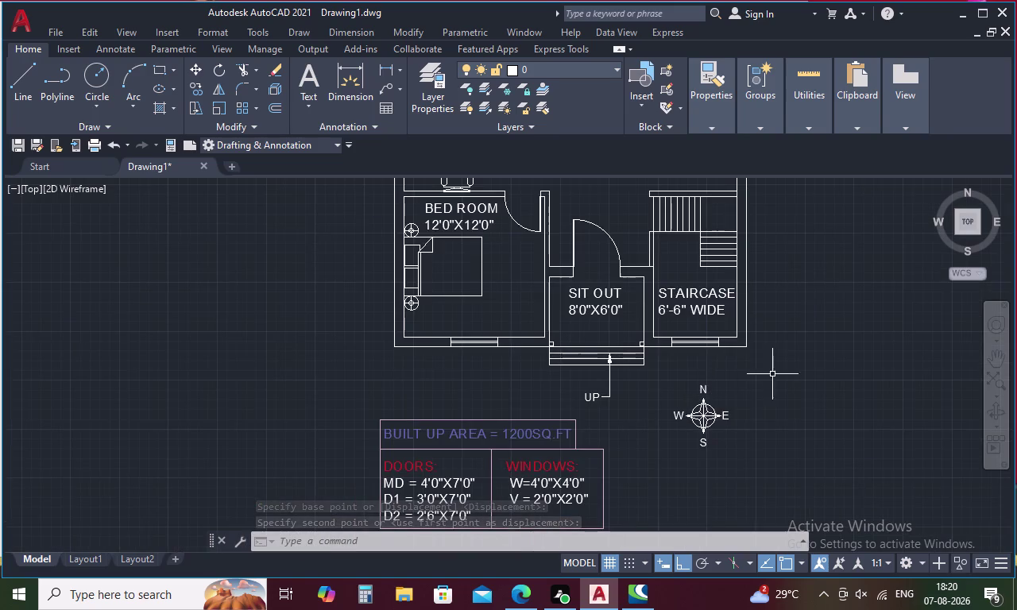
scroll(down, 3)
middle_drag(779, 388, 609, 429)
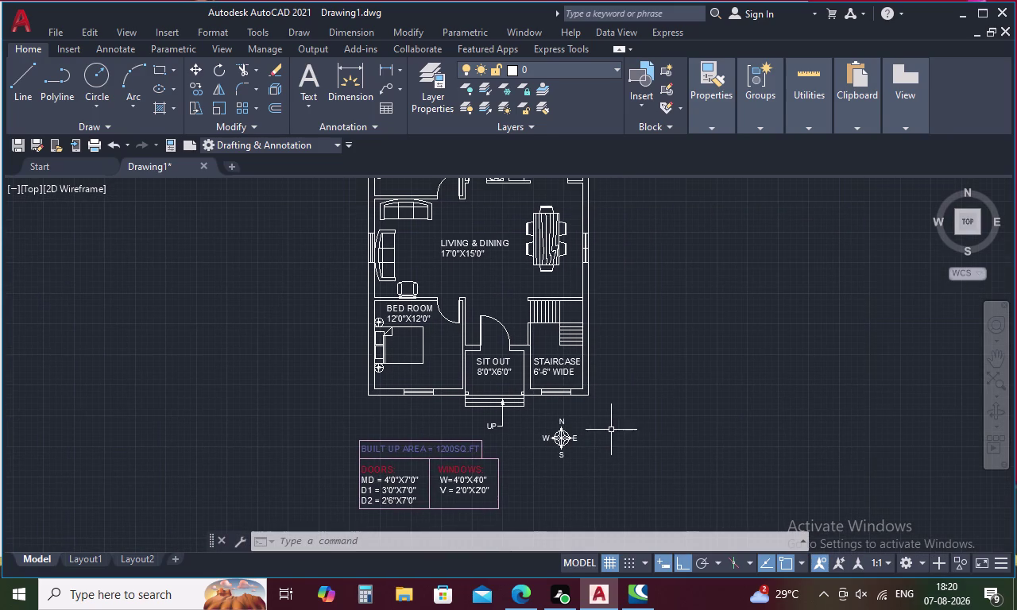
scroll(up, 3)
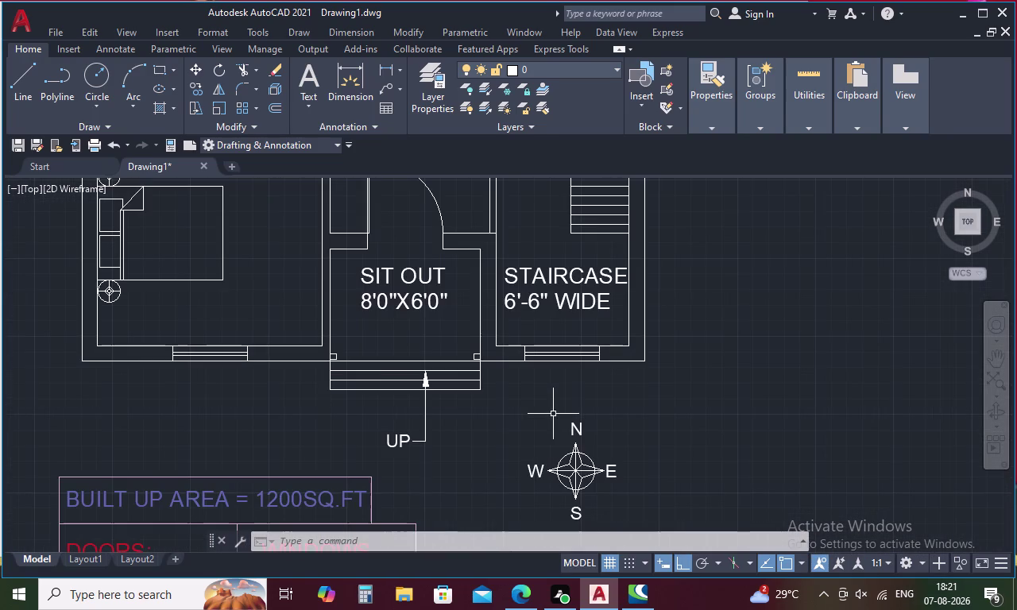
middle_drag(564, 381, 567, 339)
Start WBLOCK and set the block base point at the compass centre.
text(W)
key(space)
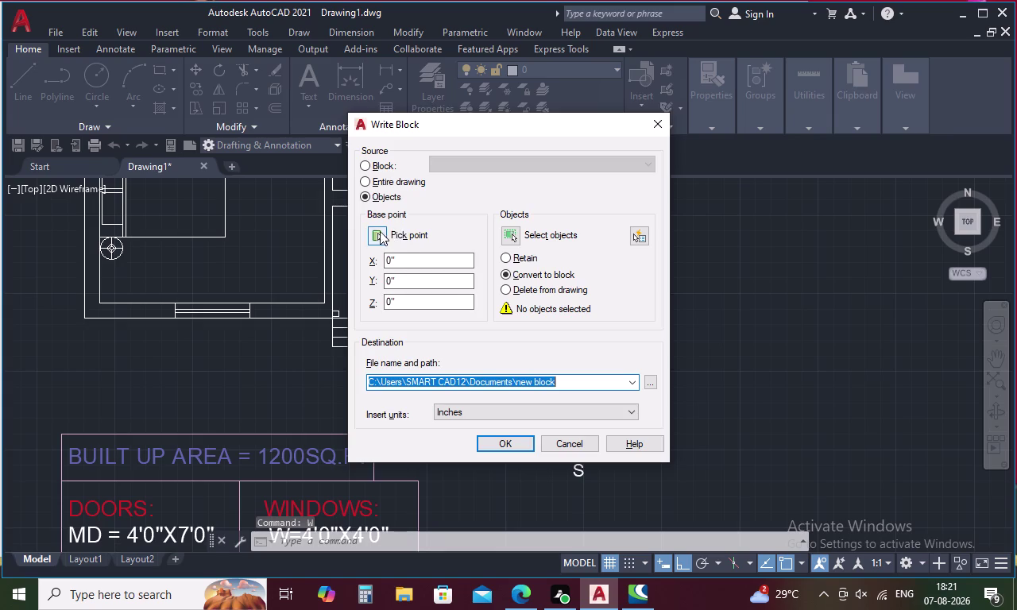
click(375, 231)
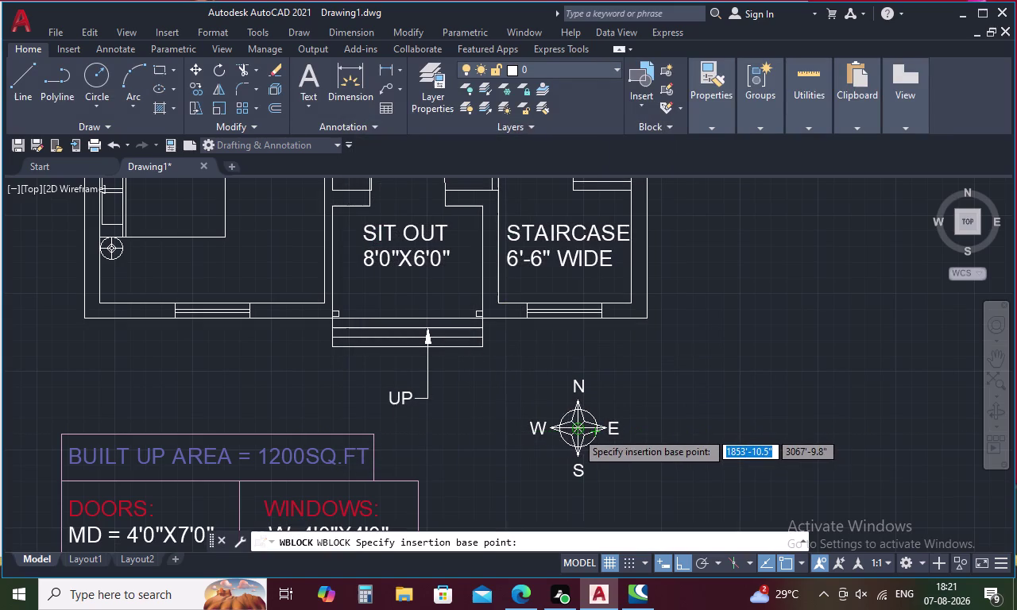
click(576, 431)
click(557, 235)
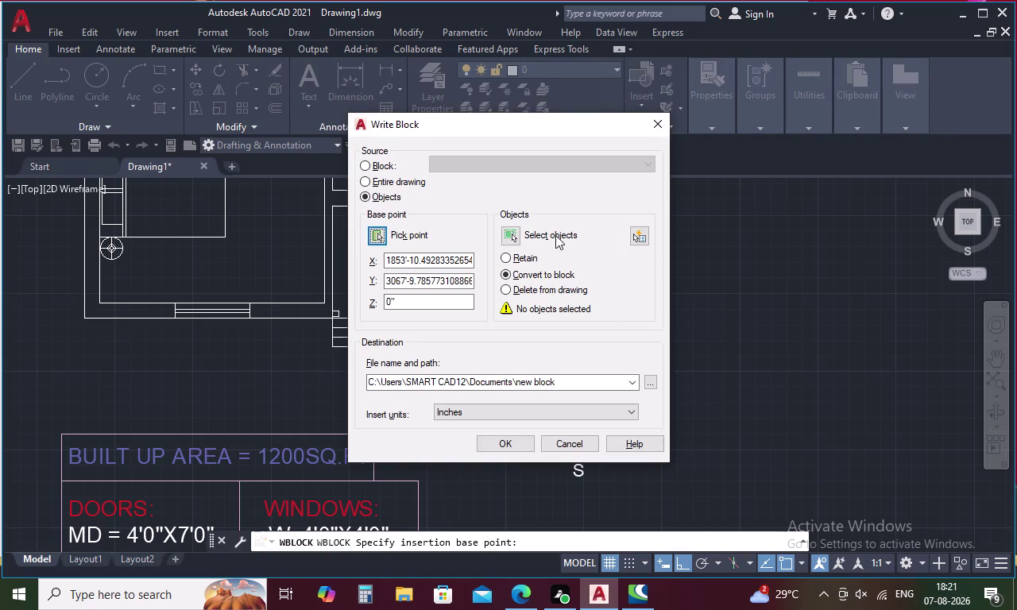
Crossing-select the compass and its N, S, W, E letters (23 objects) and confirm.
click(512, 231)
drag(588, 349, 580, 345)
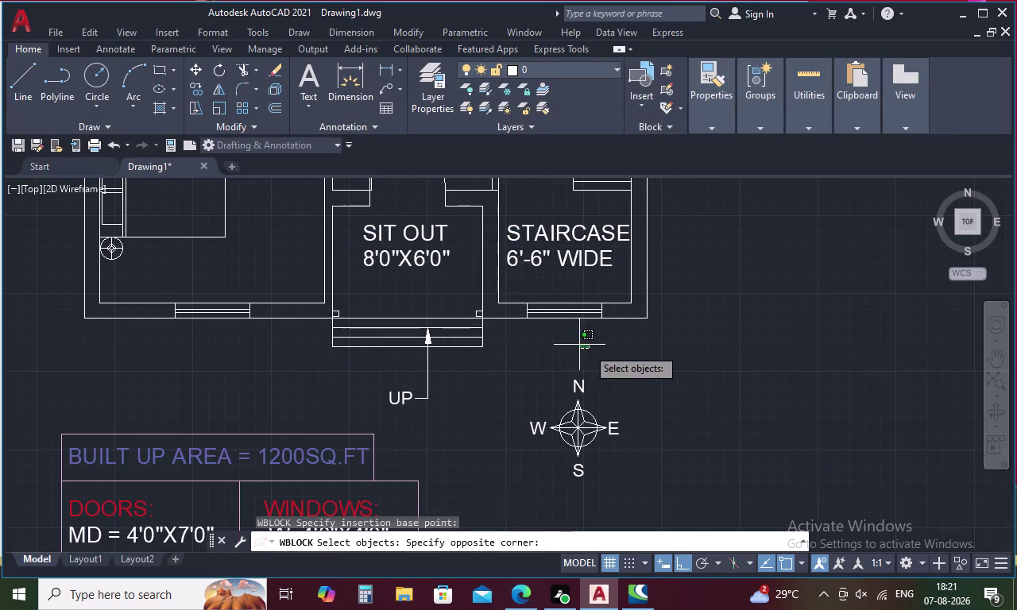
drag(579, 344, 664, 414)
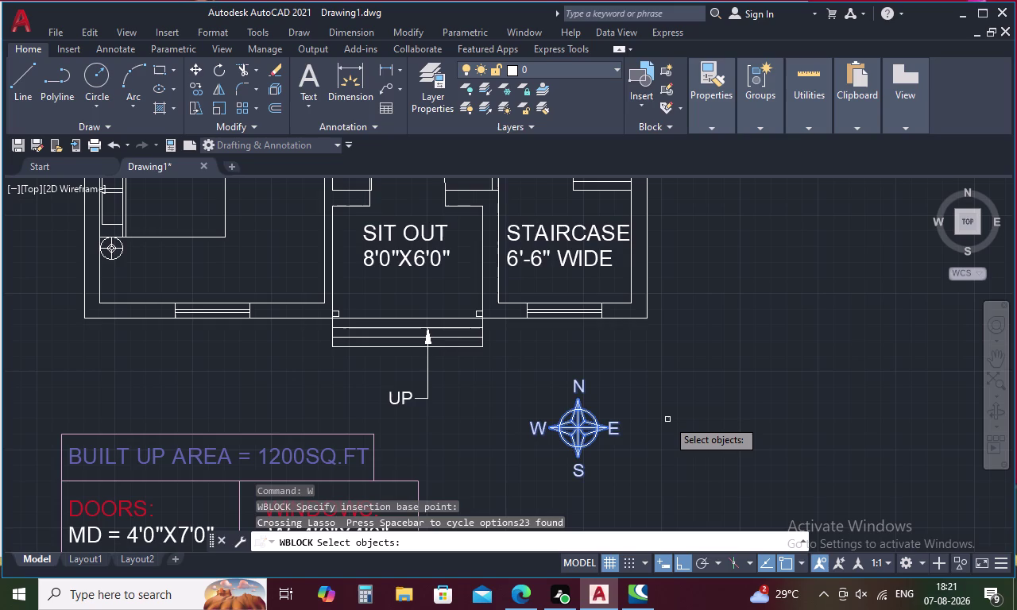
right_click(667, 420)
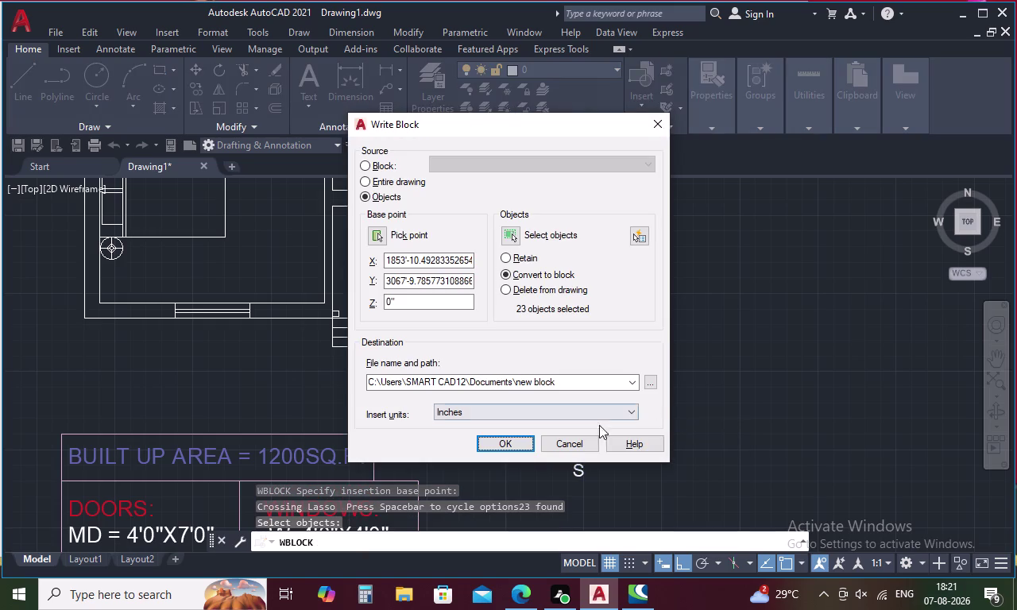
click(508, 436)
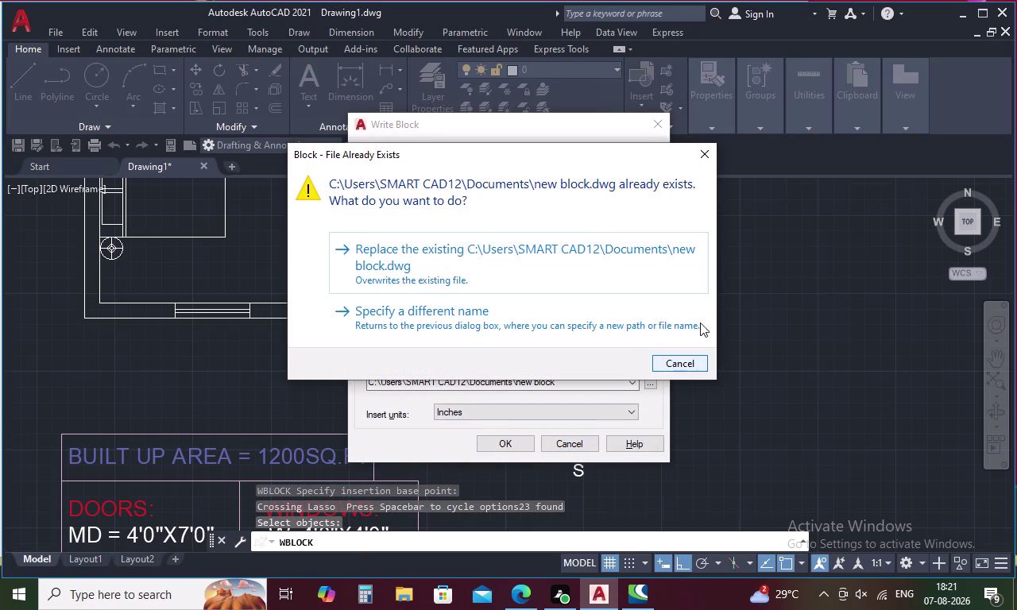
click(700, 146)
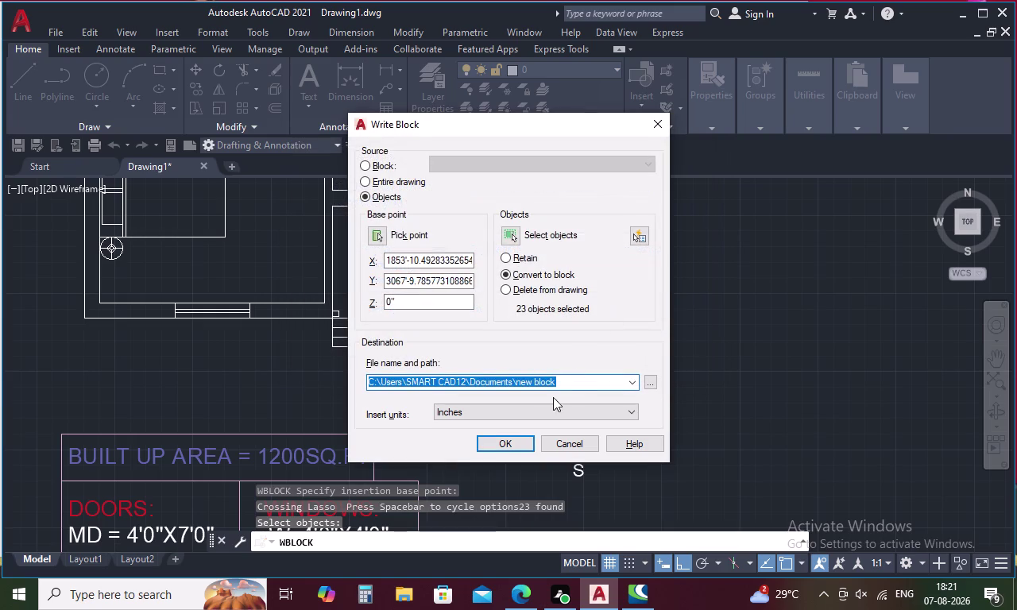
click(508, 437)
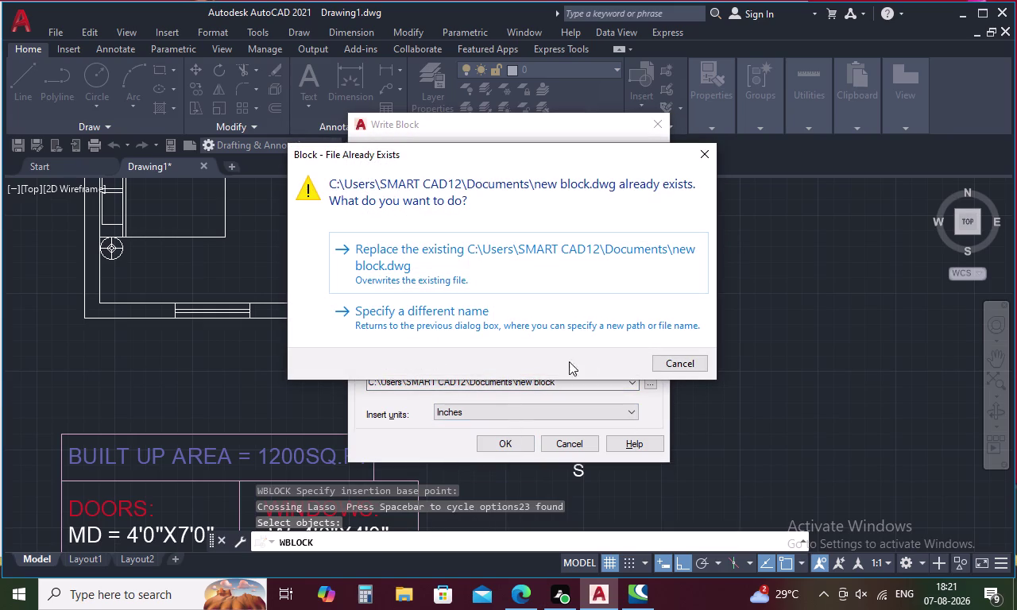
click(518, 445)
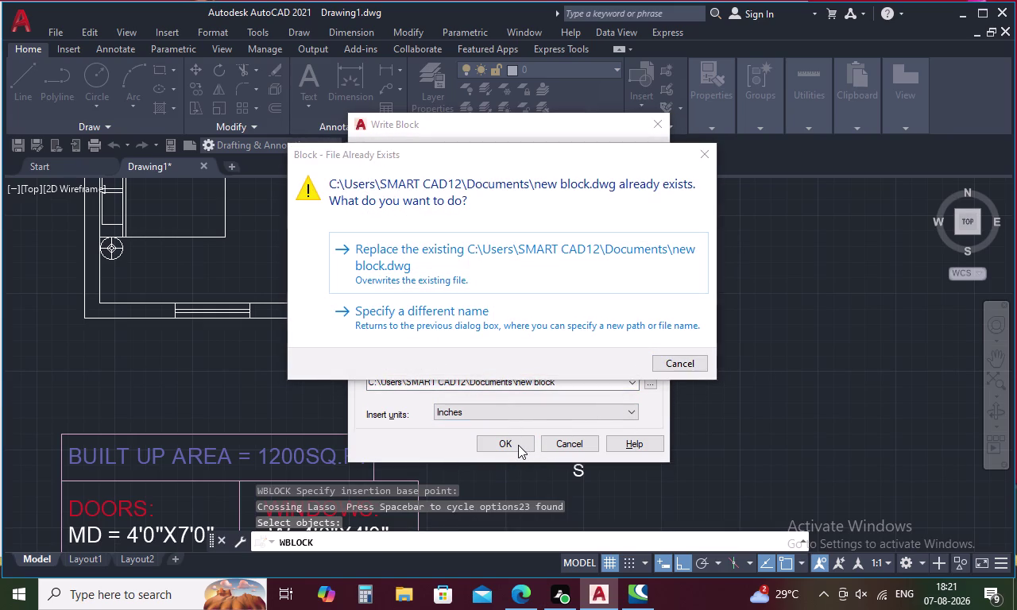
click(690, 363)
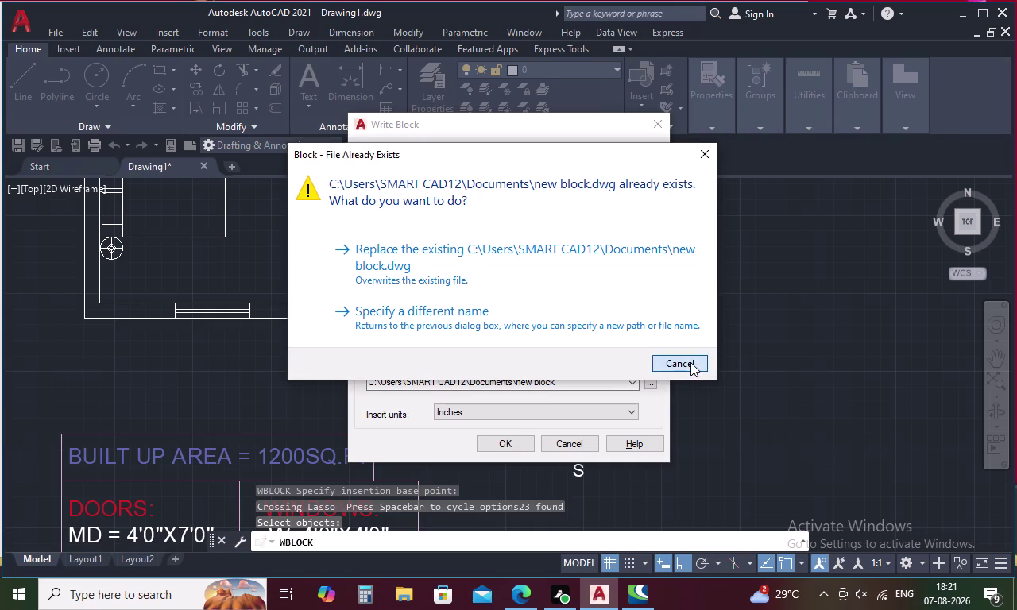
click(600, 387)
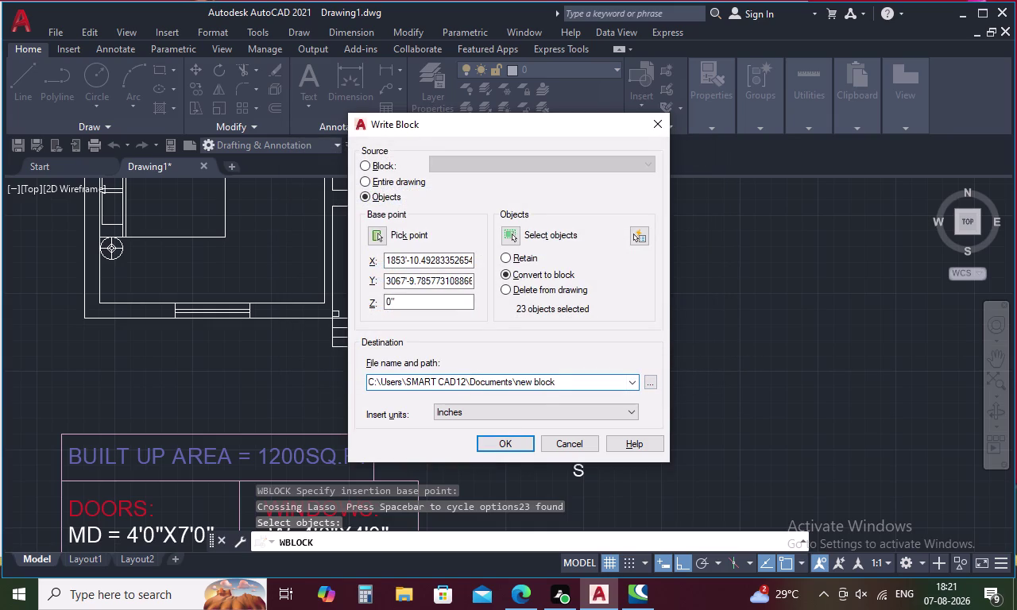
Replace the file path with DIRECTION, then dismiss the missing-path error when saving fails.
key(BackSpace)
key(BackSpace)
key(BackSpace)
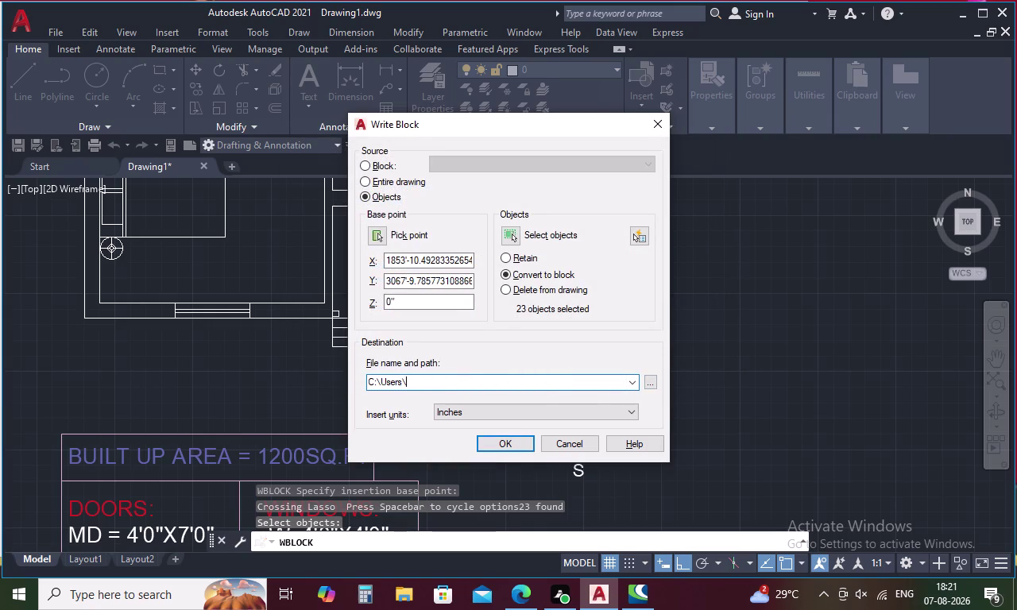
text(DI)
text(RECTION)
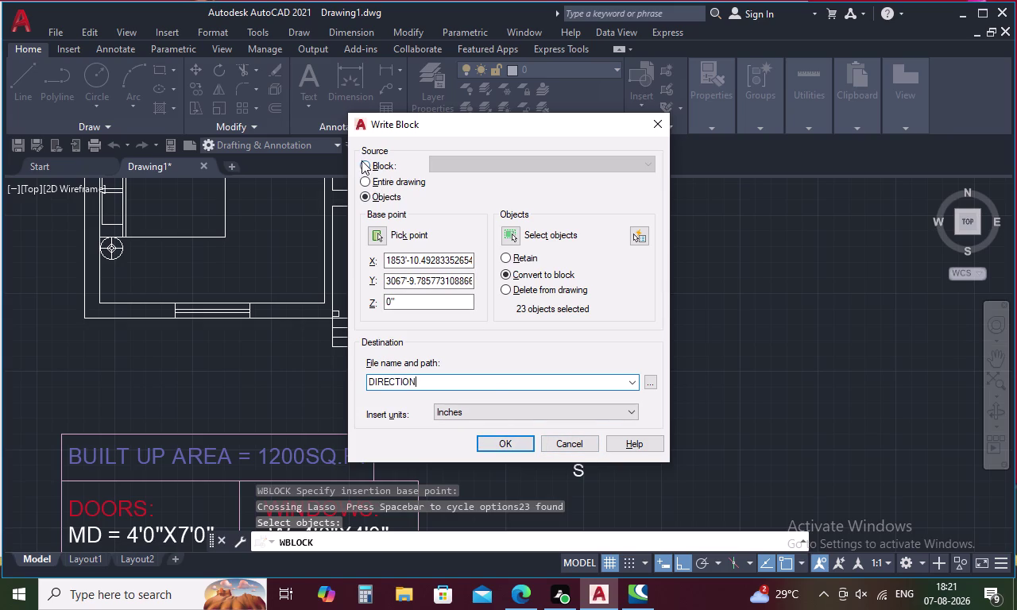
click(495, 439)
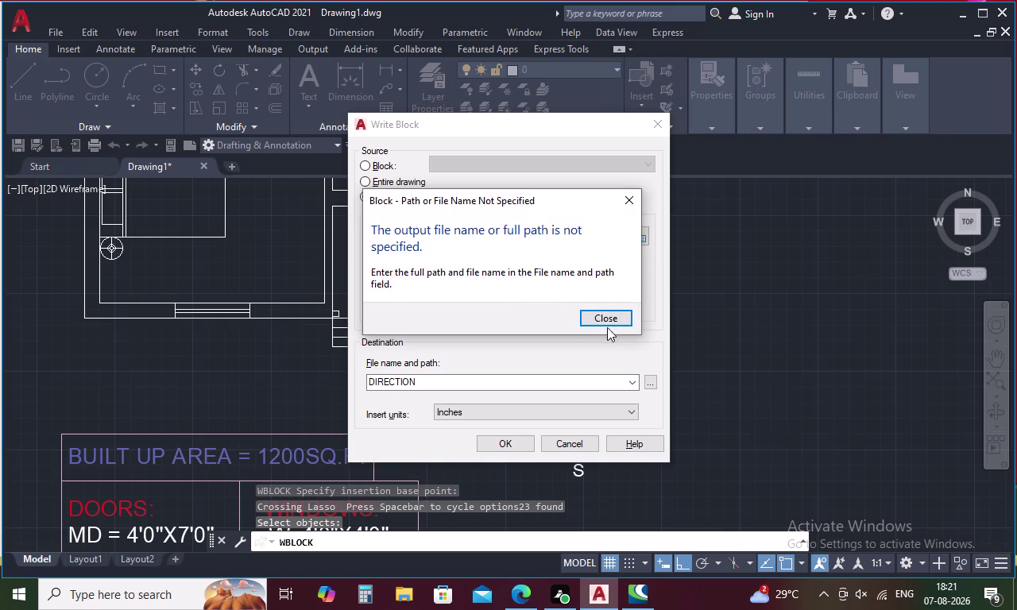
click(619, 314)
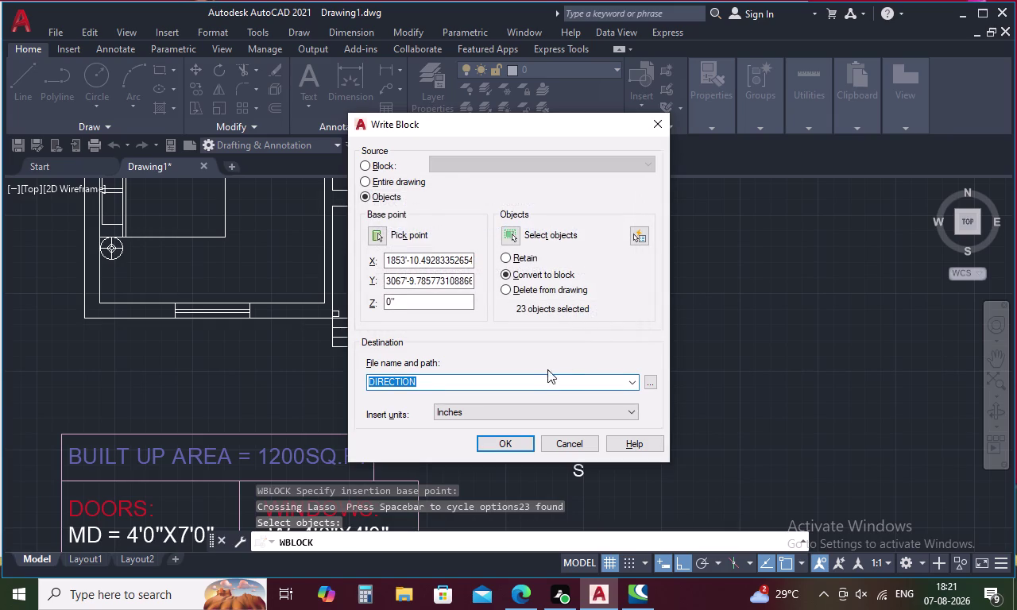
Retry saving with the file name D, which is also refused for lacking a path.
key(space)
key(space)
key(space)
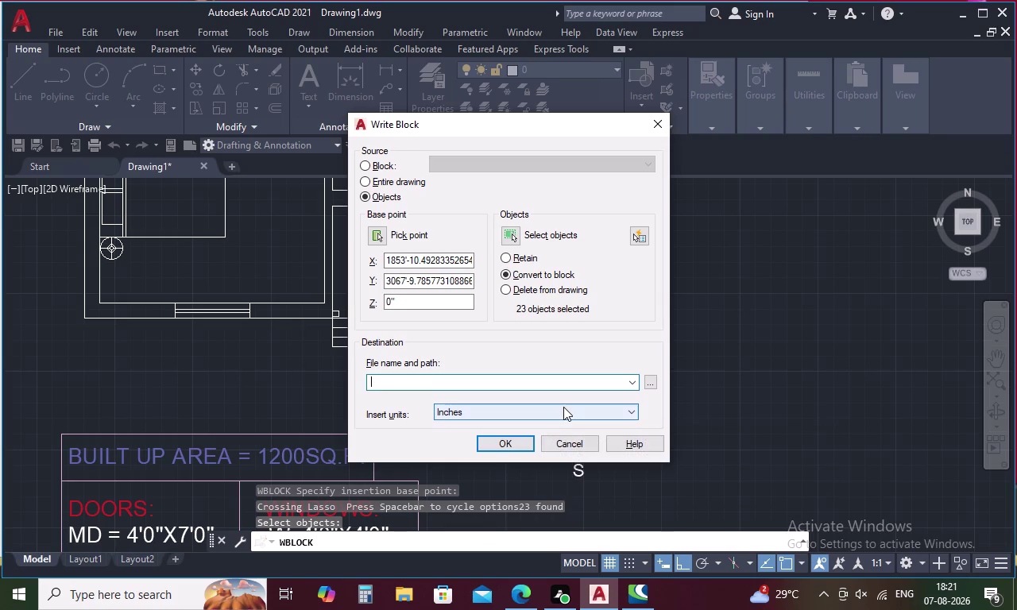
key(d)
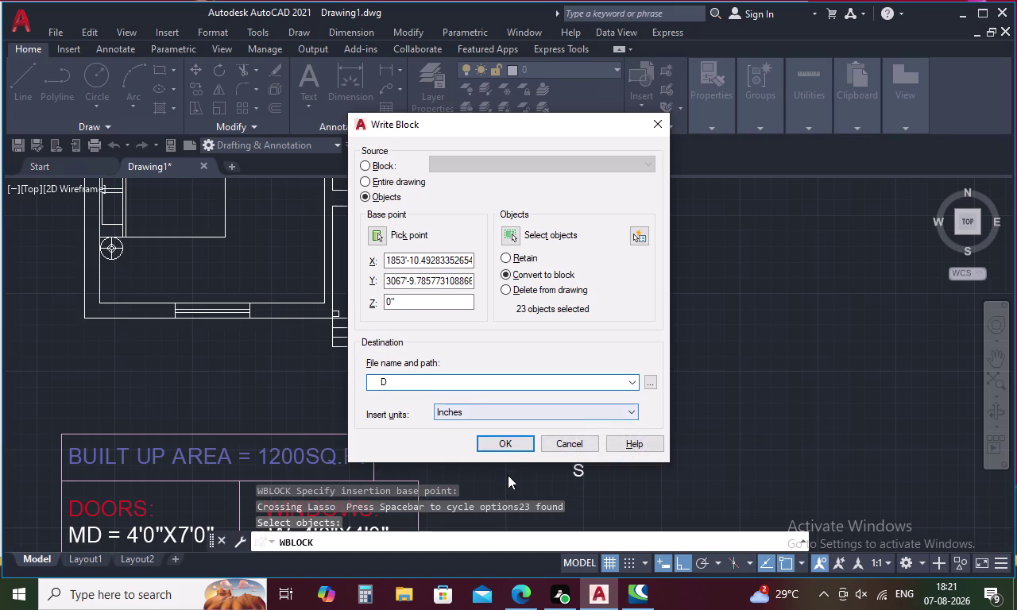
key(Return)
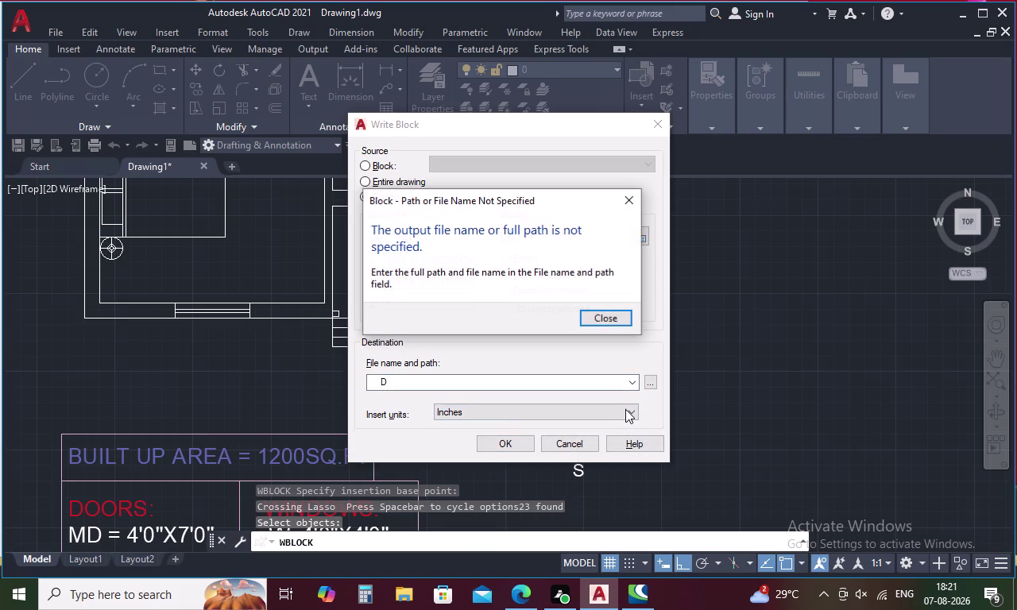
click(602, 317)
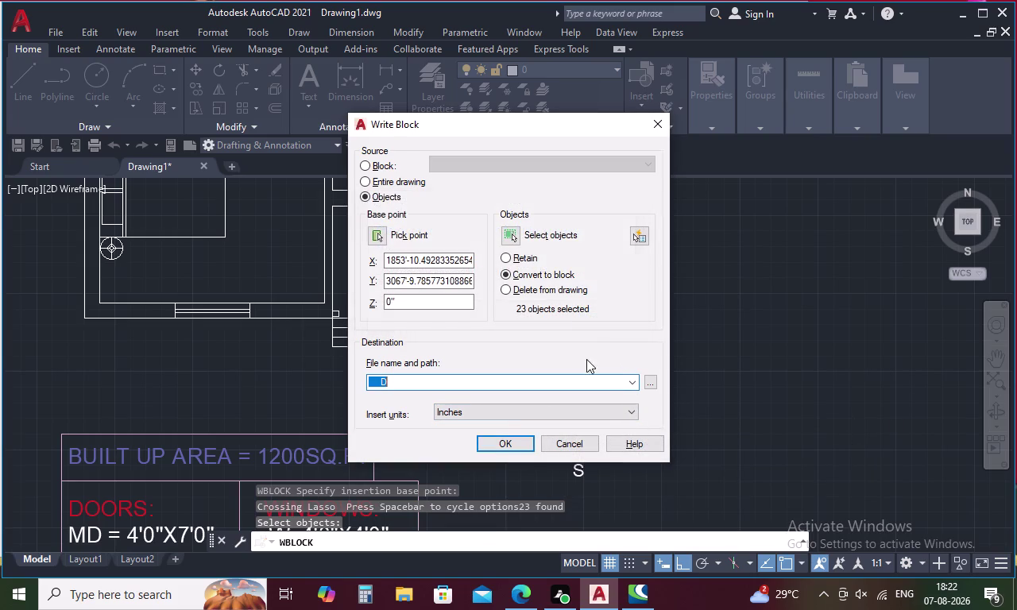